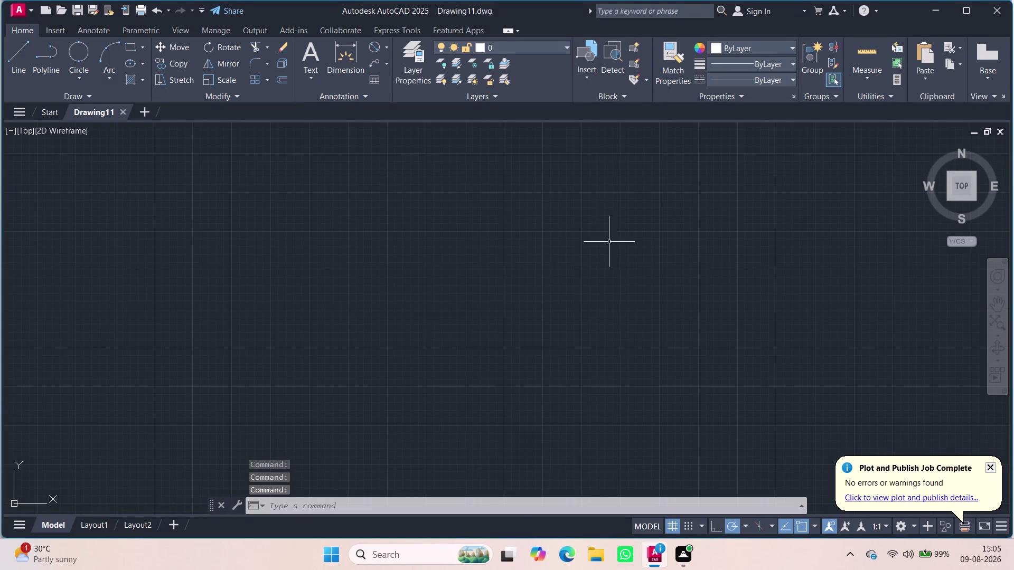
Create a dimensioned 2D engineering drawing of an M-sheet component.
Start the LINE command with L in the blank drawing.
key(l)
key(Return)
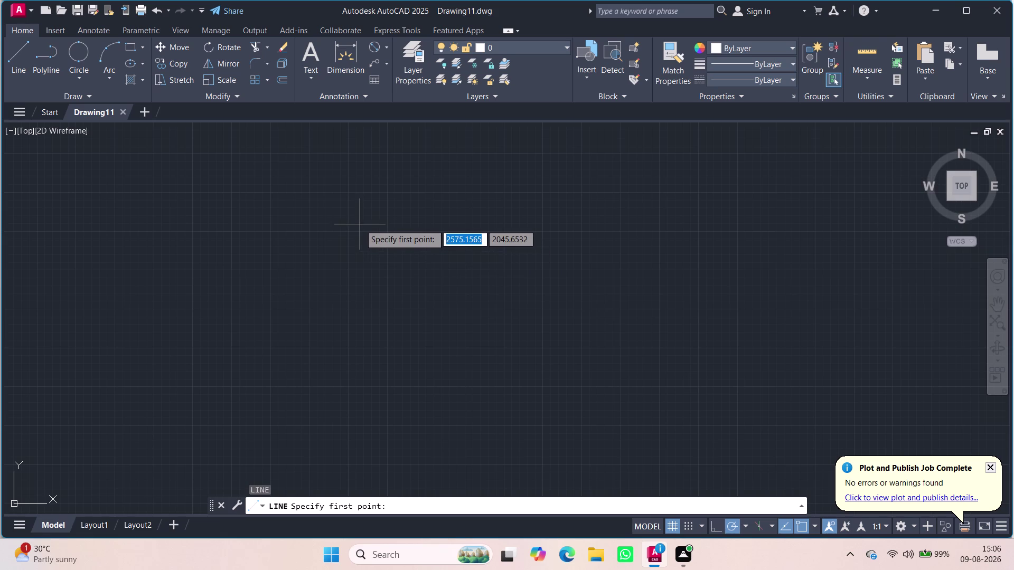
Pick the start point of the first edge and adjust the view.
scroll(up, 3)
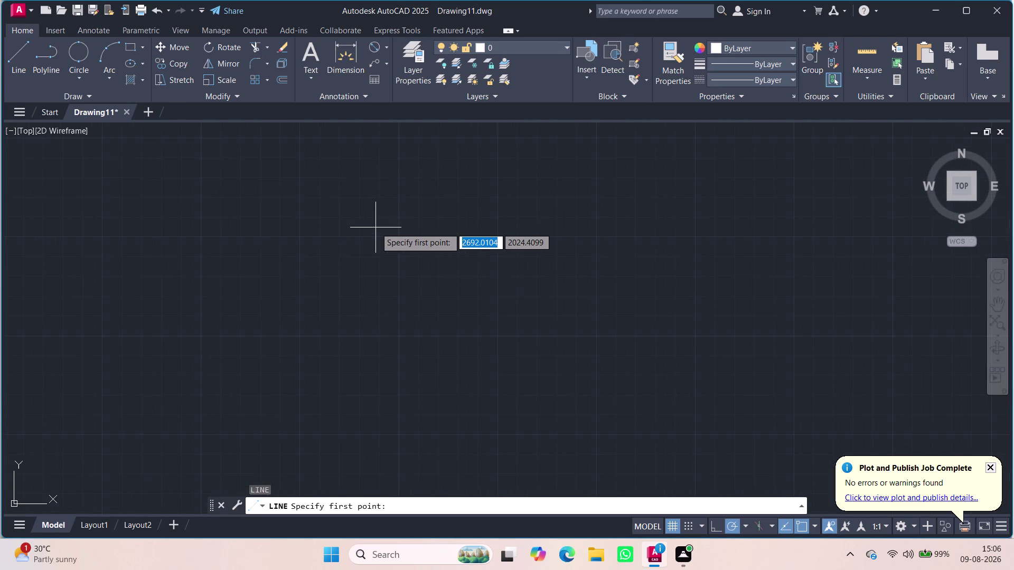
scroll(up, 3)
click(420, 214)
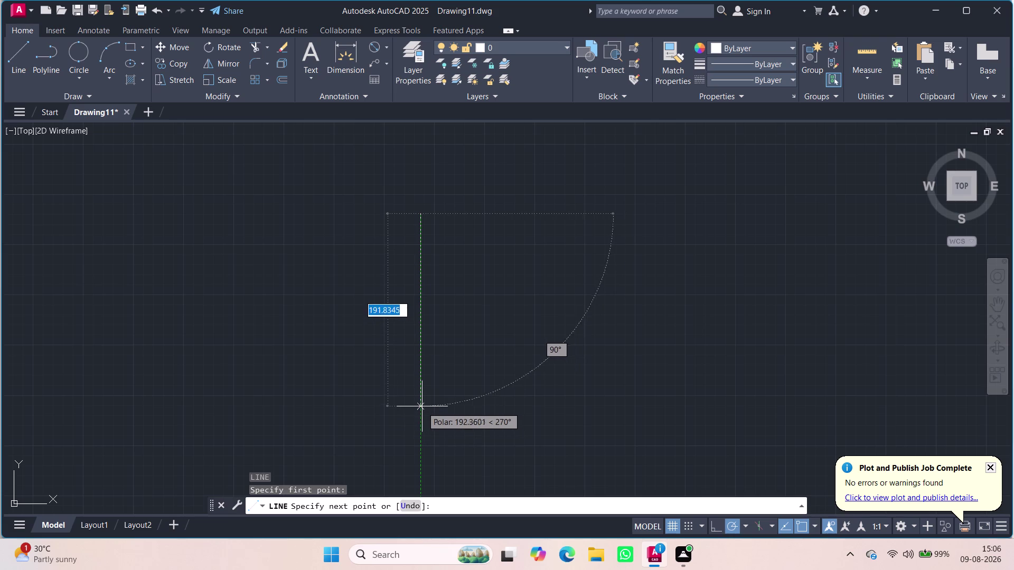
scroll(up, 3)
scroll(down, 3)
scroll(up, 3)
scroll(up, 3)
middle_drag(427, 285, 413, 401)
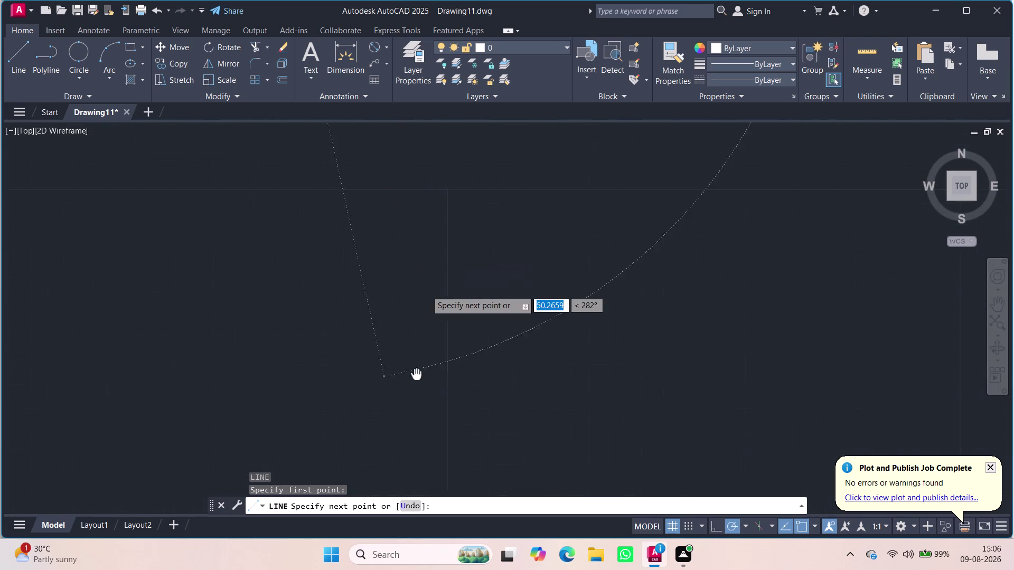
middle_drag(413, 400, 404, 508)
scroll(down, 3)
scroll(up, 3)
scroll(down, 3)
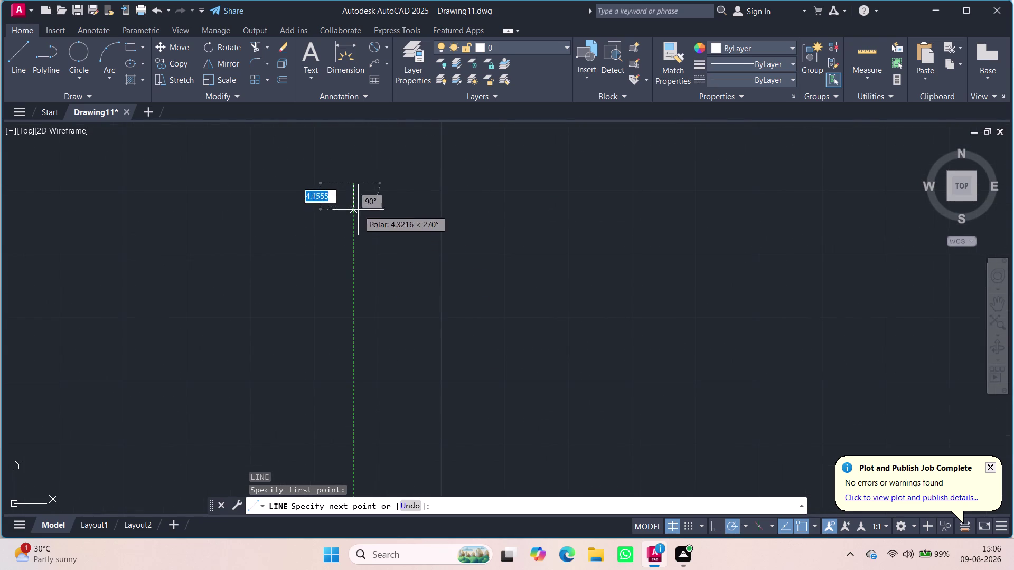
scroll(up, 3)
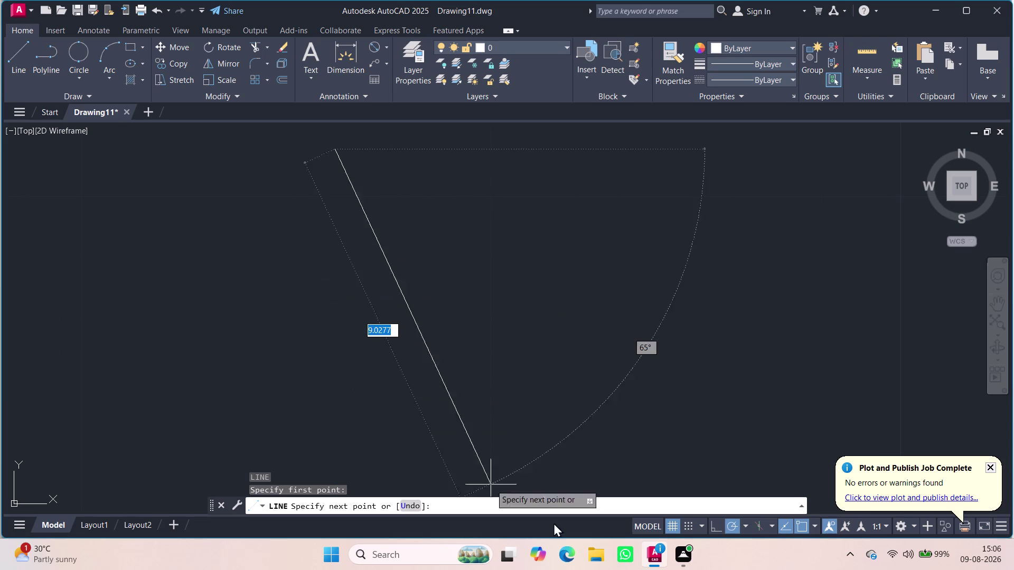
Hide the grid, turn Ortho on, and draw the 6.5-unit vertical edge.
click(675, 527)
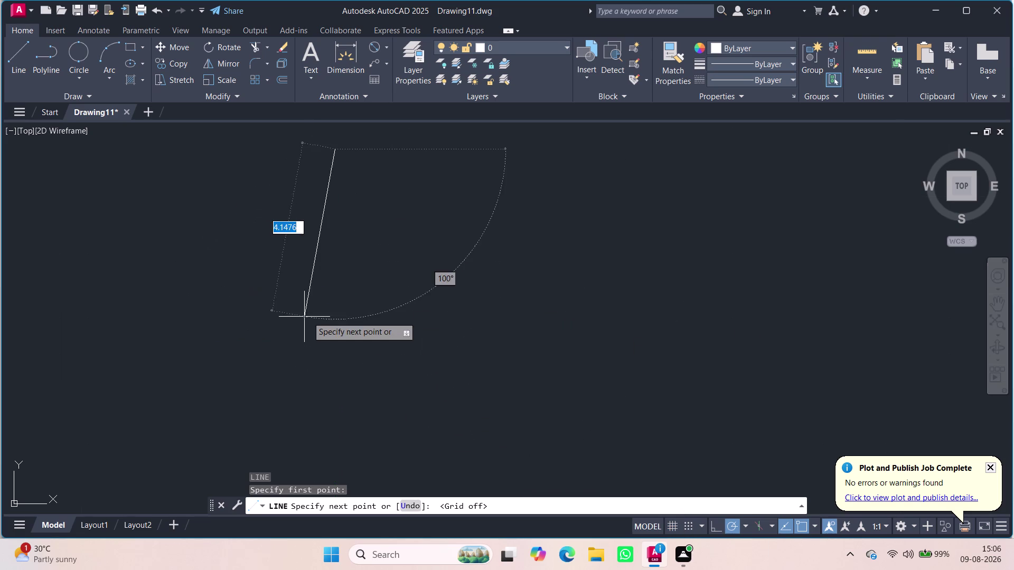
scroll(up, 3)
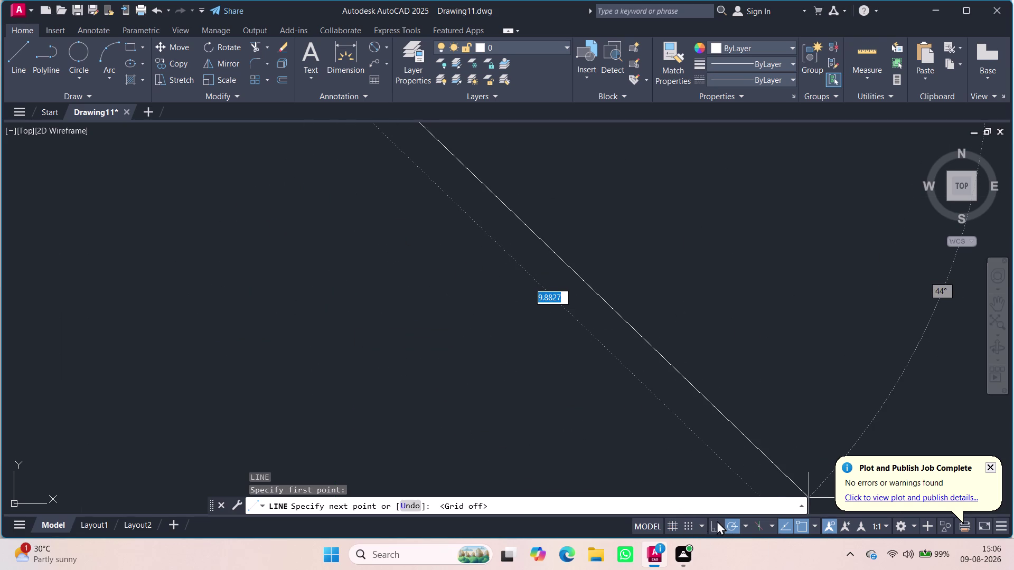
click(717, 521)
scroll(up, 3)
scroll(down, 3)
scroll(up, 3)
scroll(down, 3)
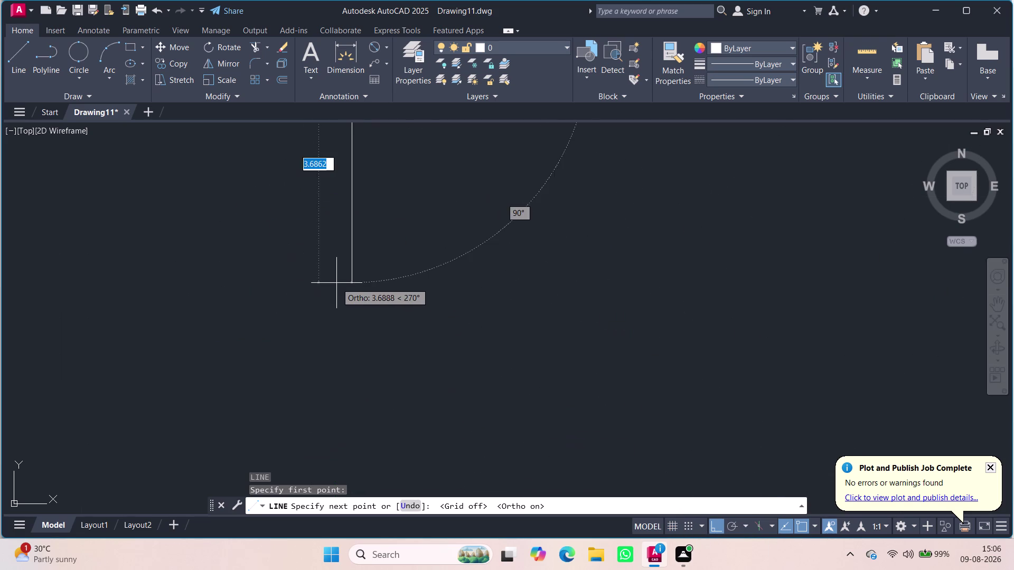
scroll(down, 3)
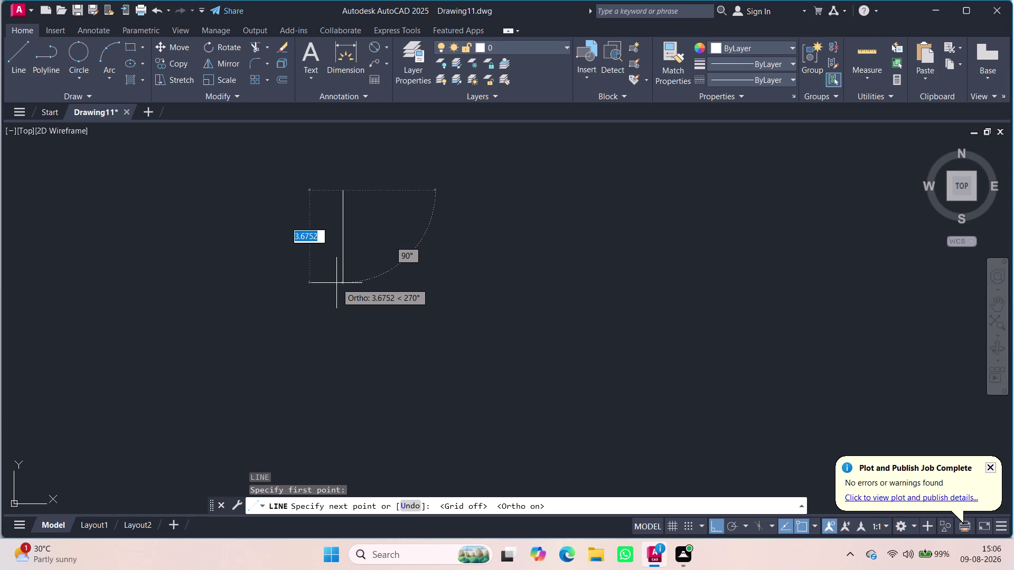
text(6.5)
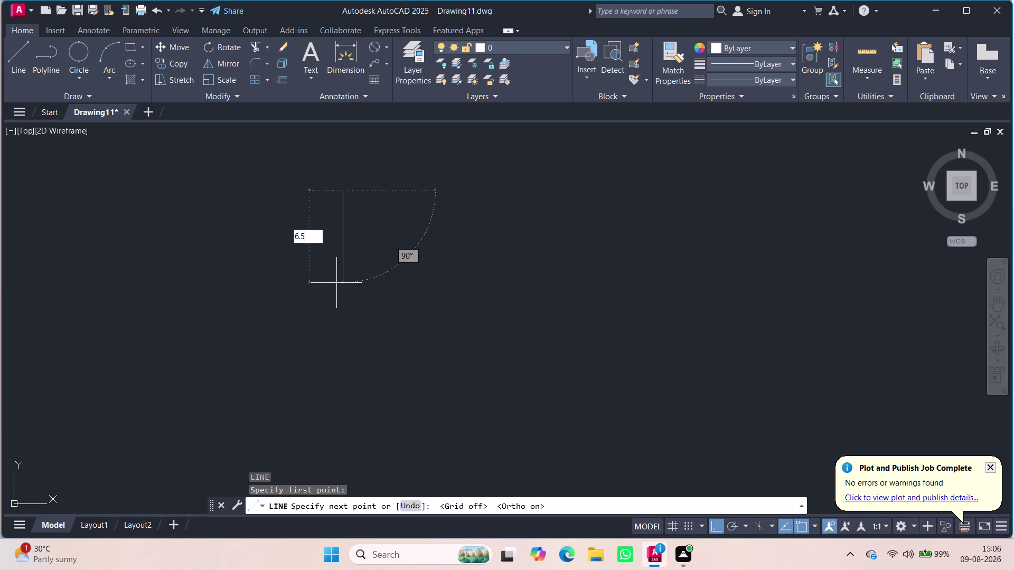
key(Return)
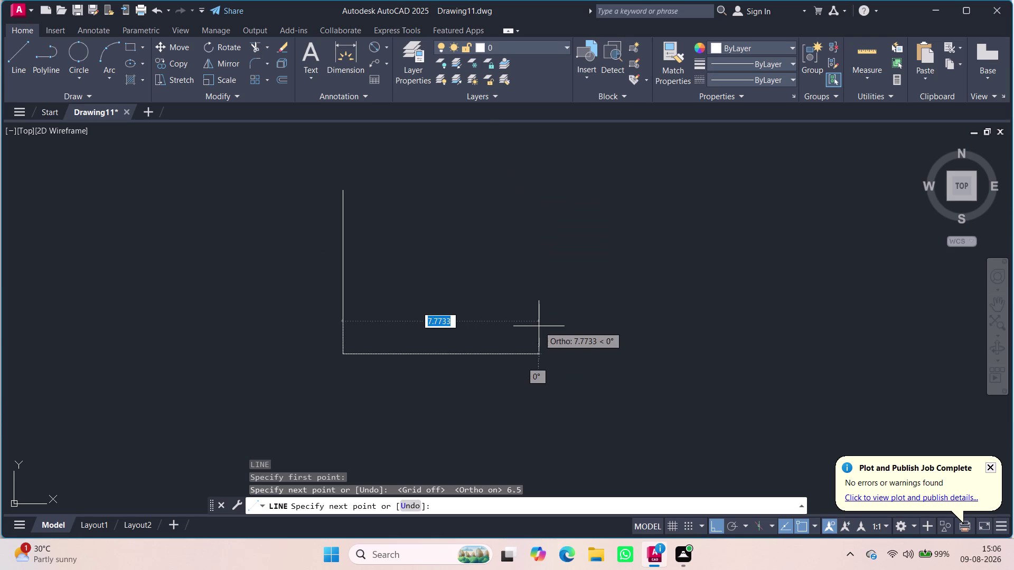
Draw a 6.5-unit top edge from the vertical line's top endpoint.
key(space)
key(space)
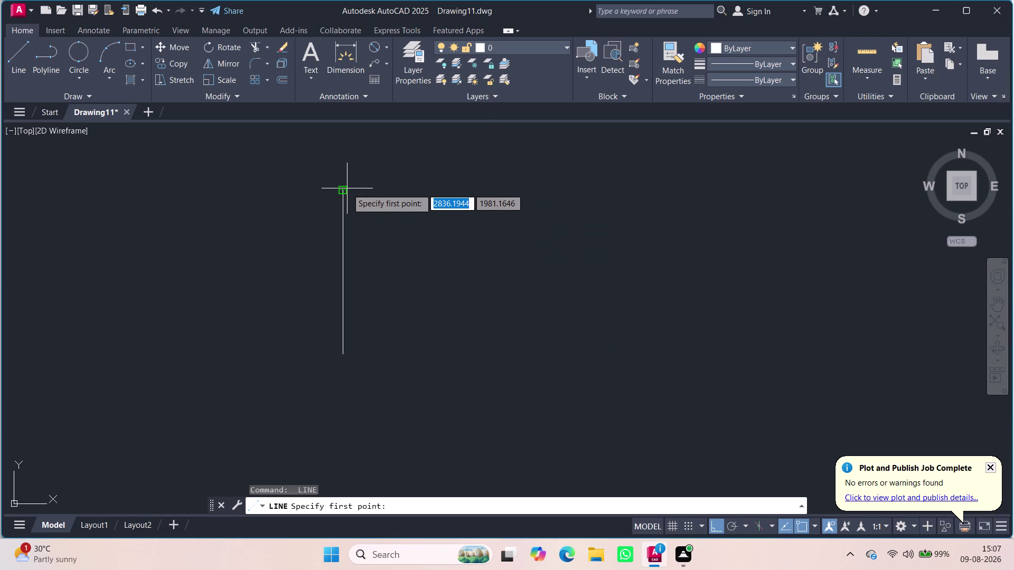
click(345, 190)
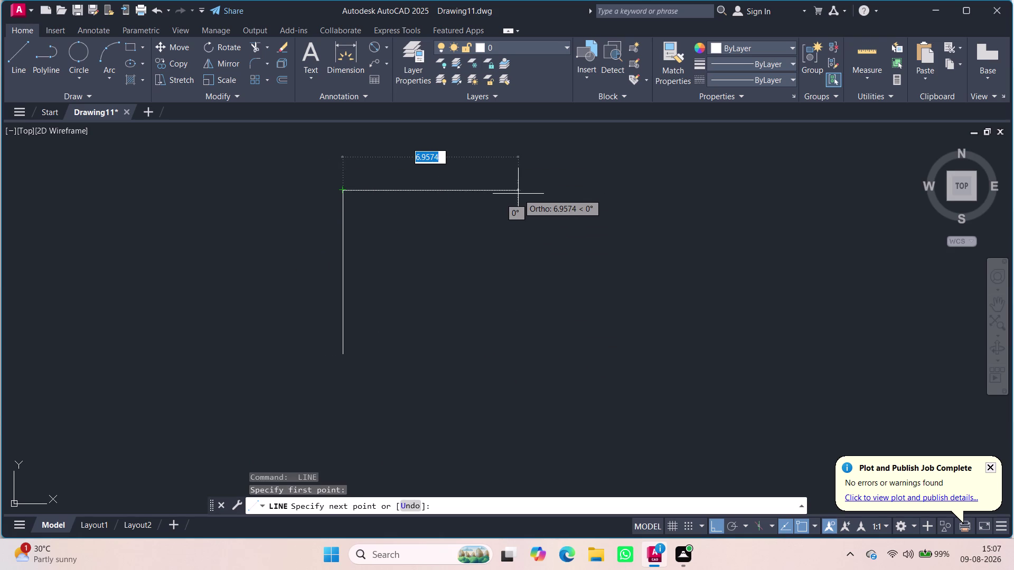
text(6)
text(.5)
key(Return)
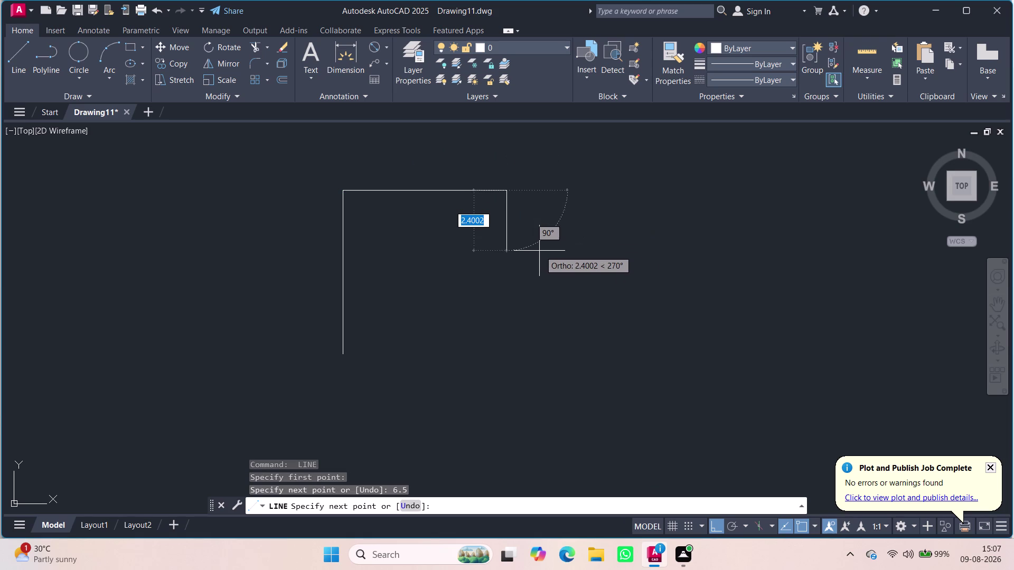
Draw the 2.5-unit bottom edge from the bottom endpoint, undoing a mistaken 25 entry.
key(space)
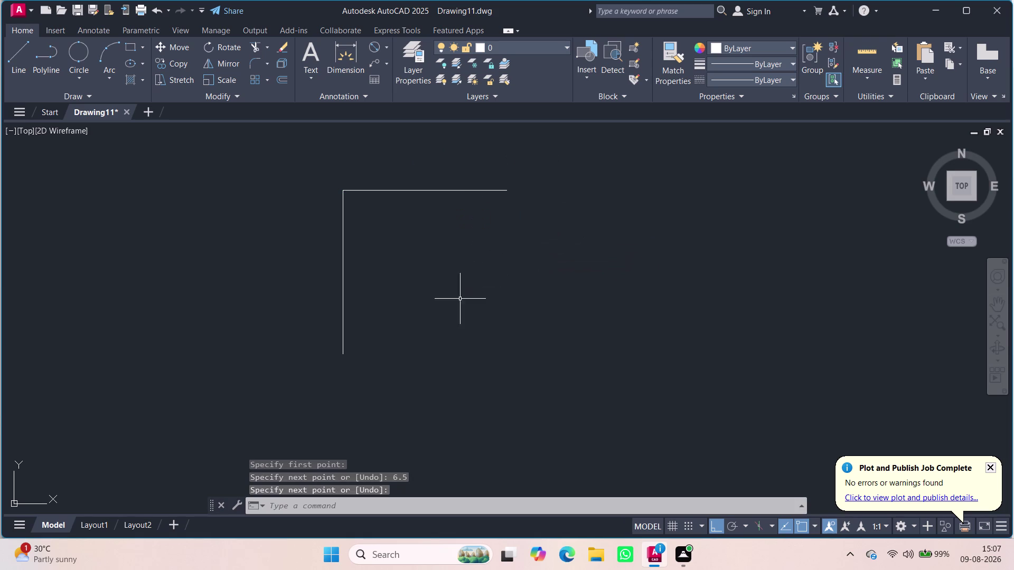
key(space)
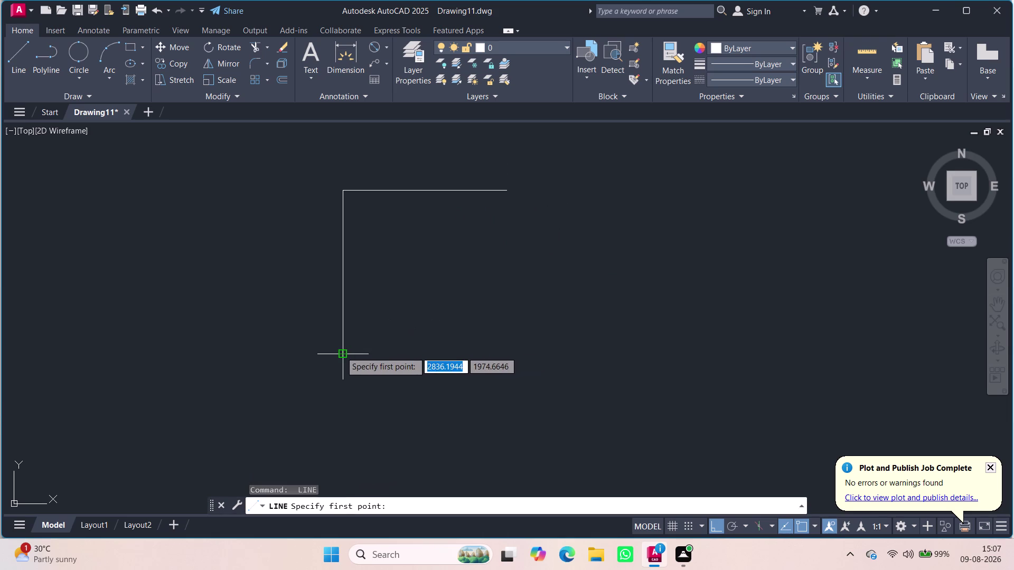
click(341, 352)
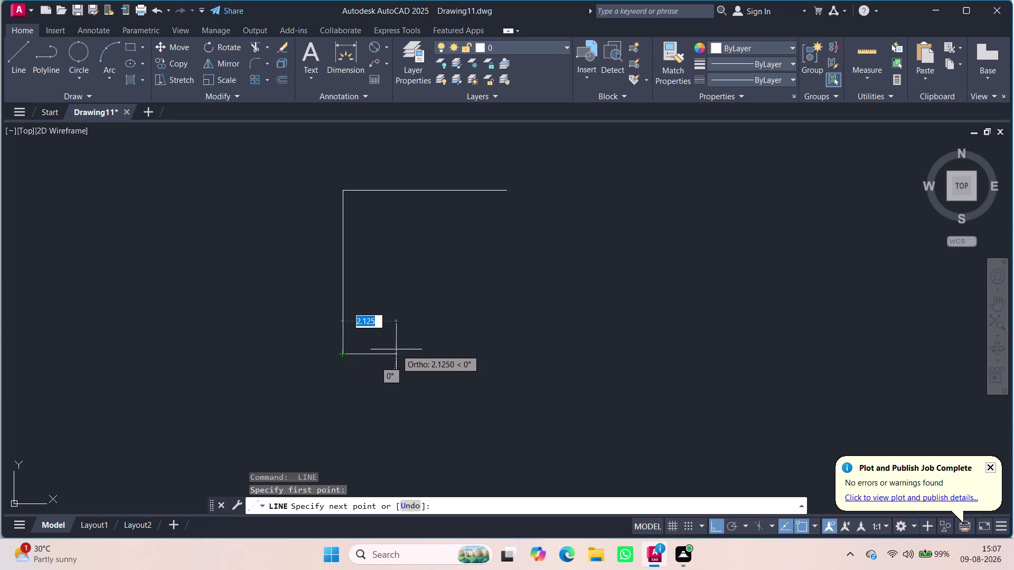
text(25)
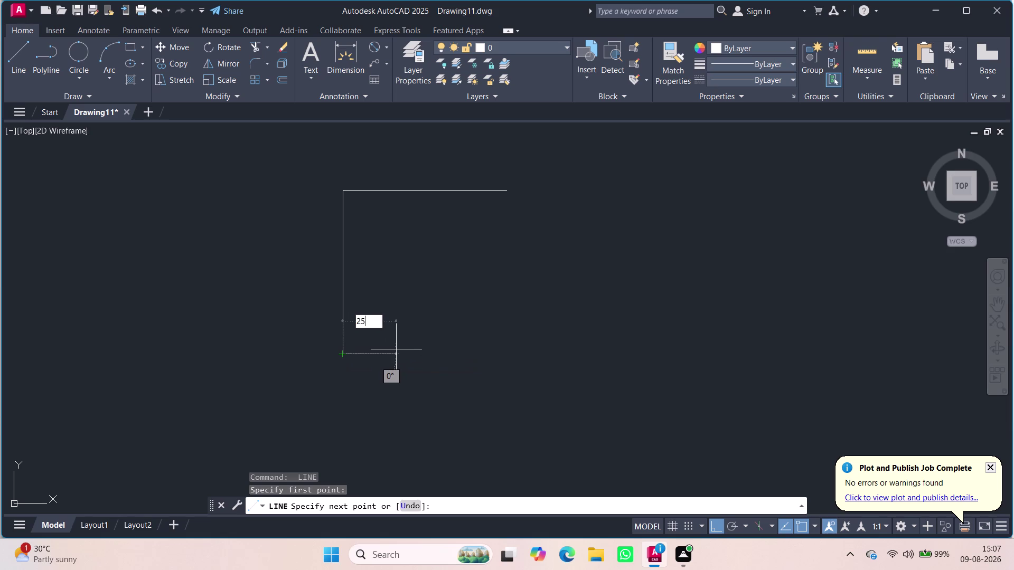
key(Return)
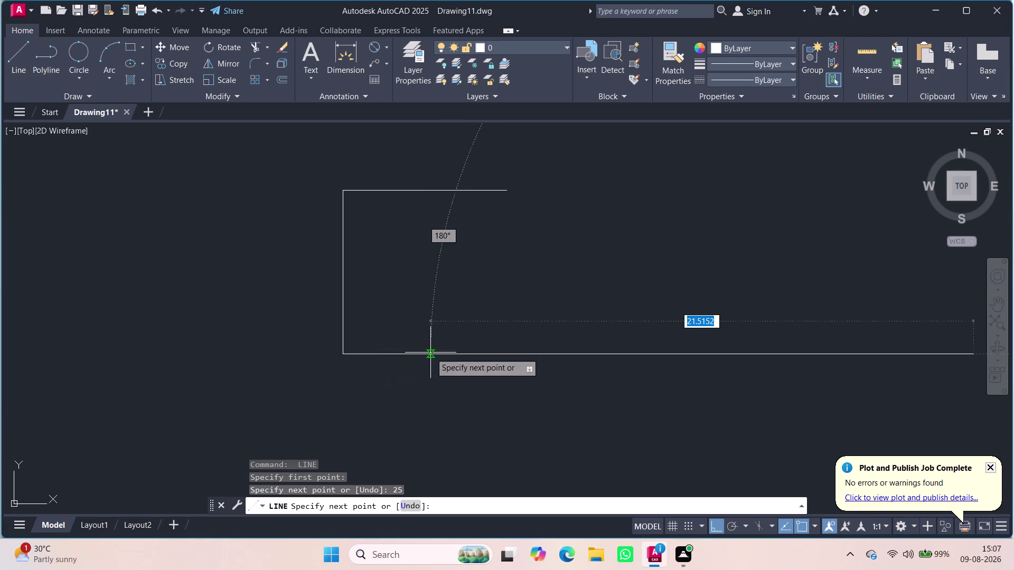
key(ctrl+z)
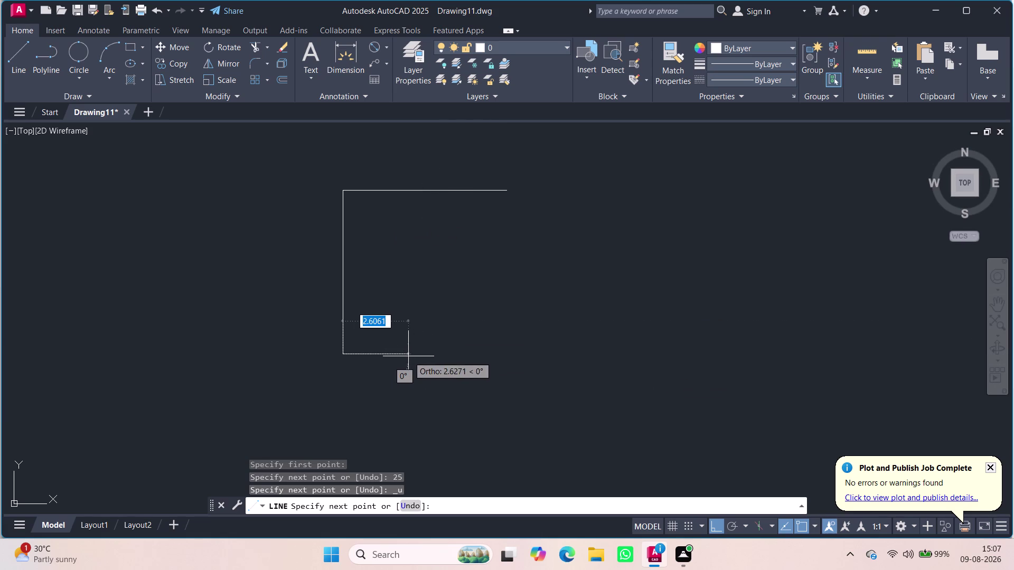
text(2.5)
key(Return)
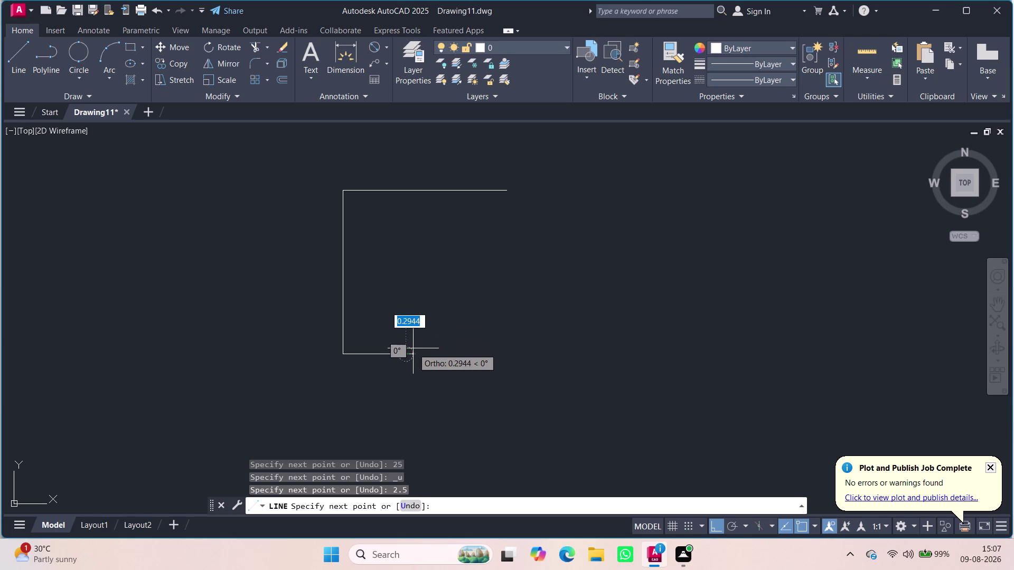
key(Escape)
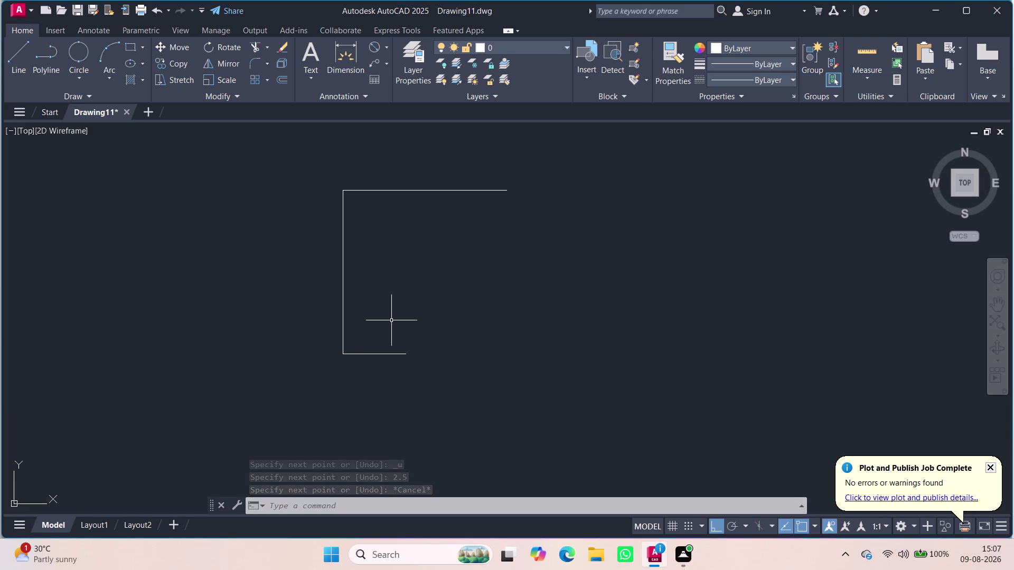
Start CIRCLE and locate its centre by tracking 3 units from the bottom edge's end.
key(c)
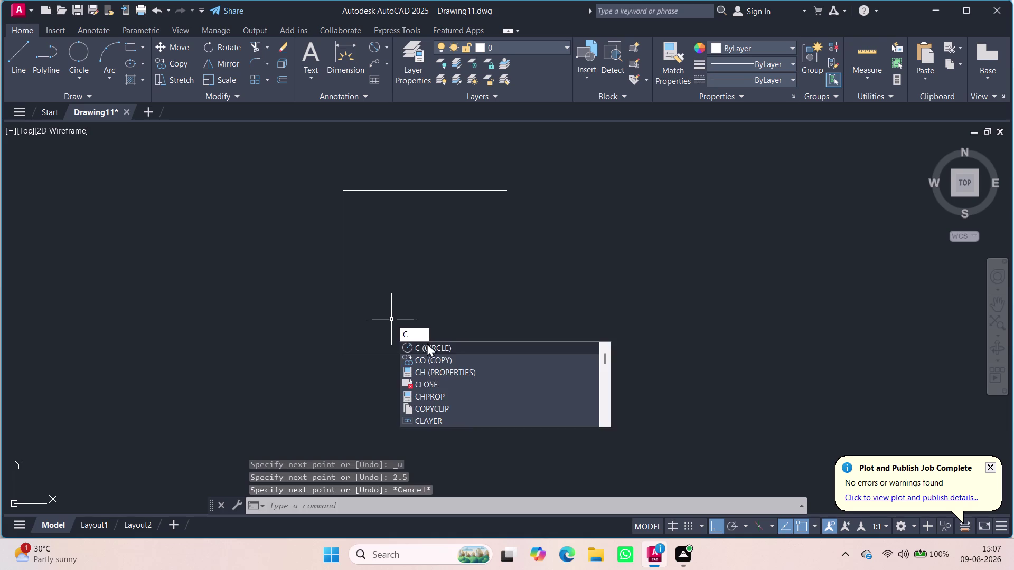
click(428, 345)
key(d)
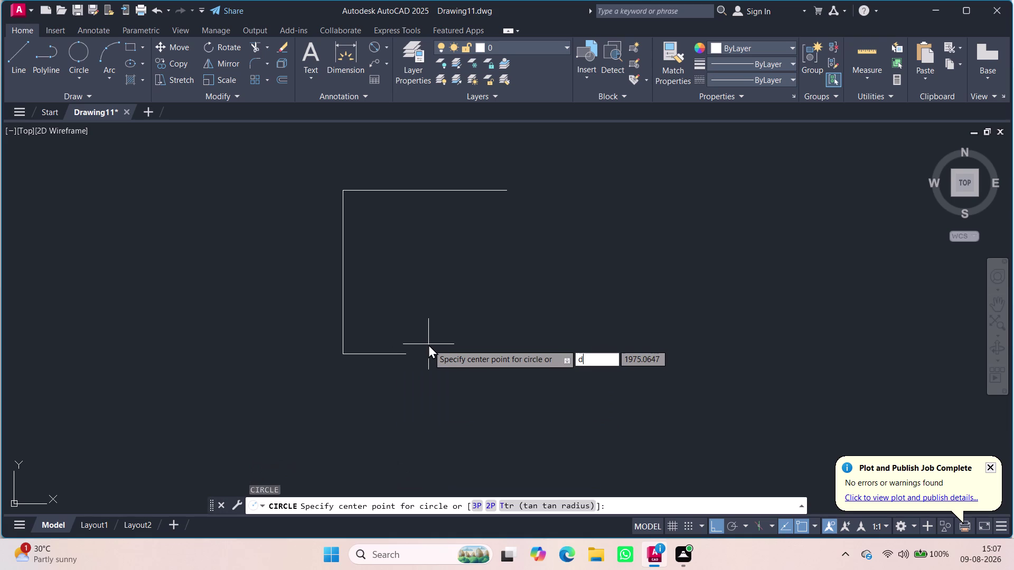
key(BackSpace)
text(t)
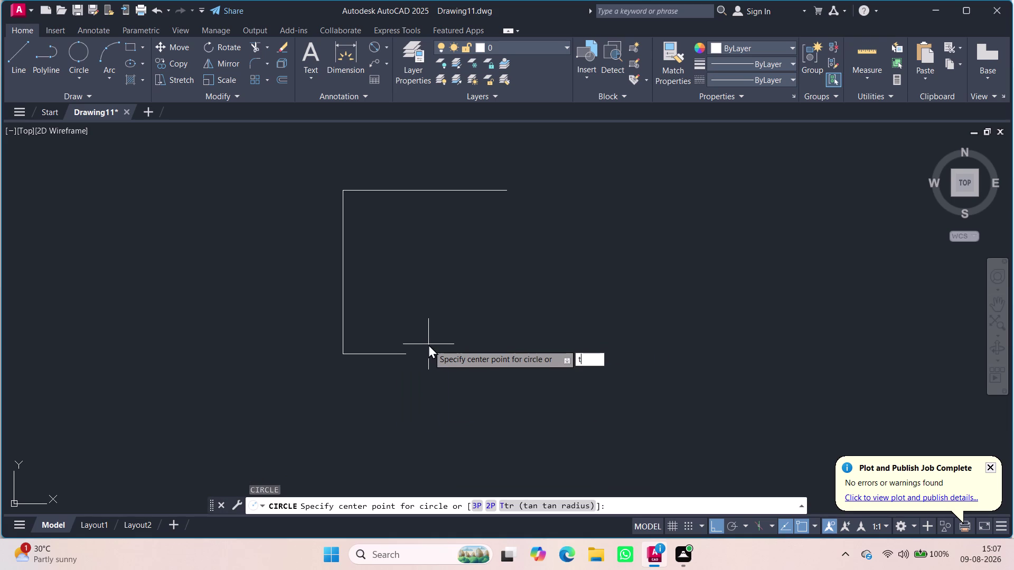
text(k)
key(Return)
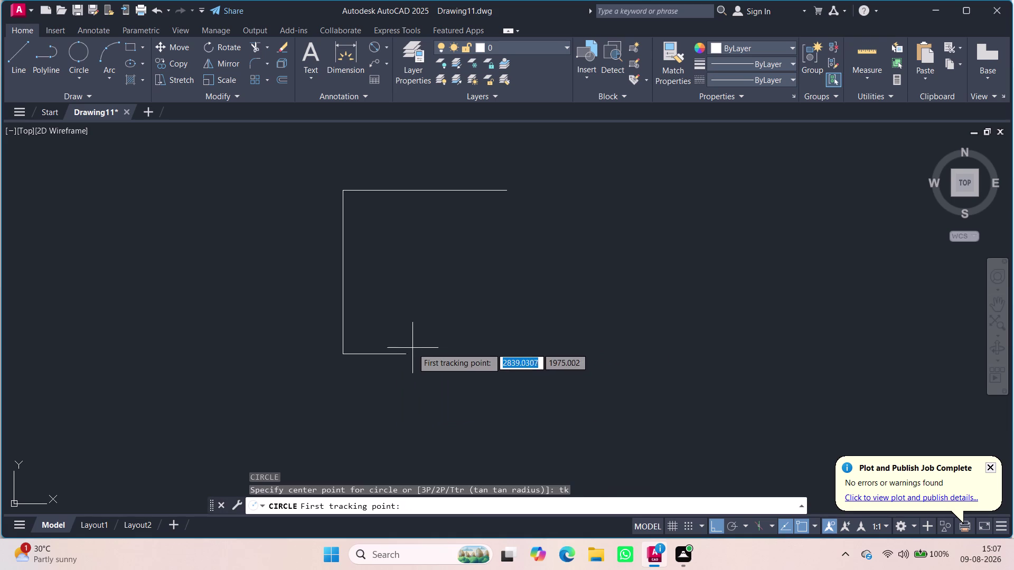
click(407, 354)
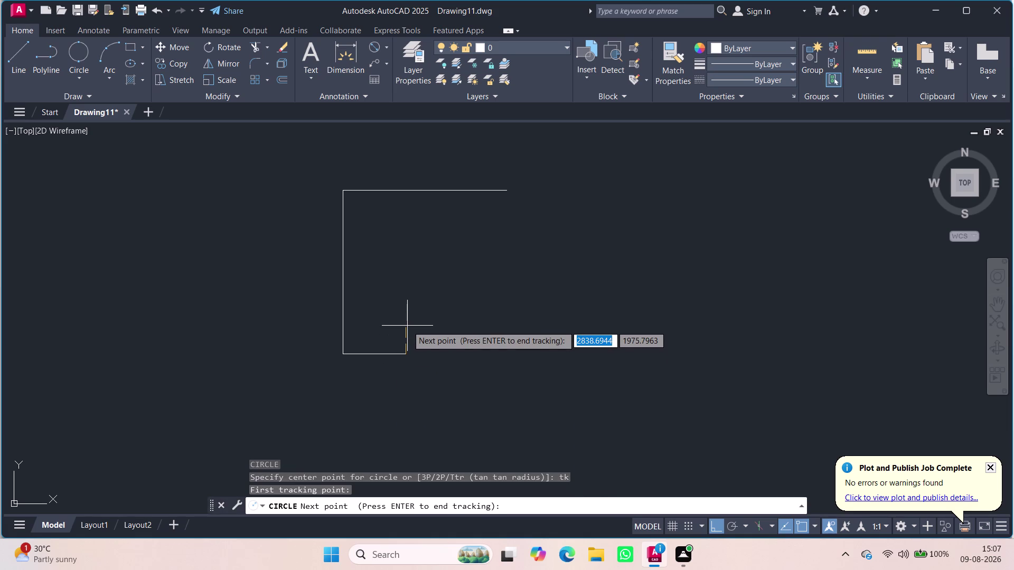
key(3)
key(Return)
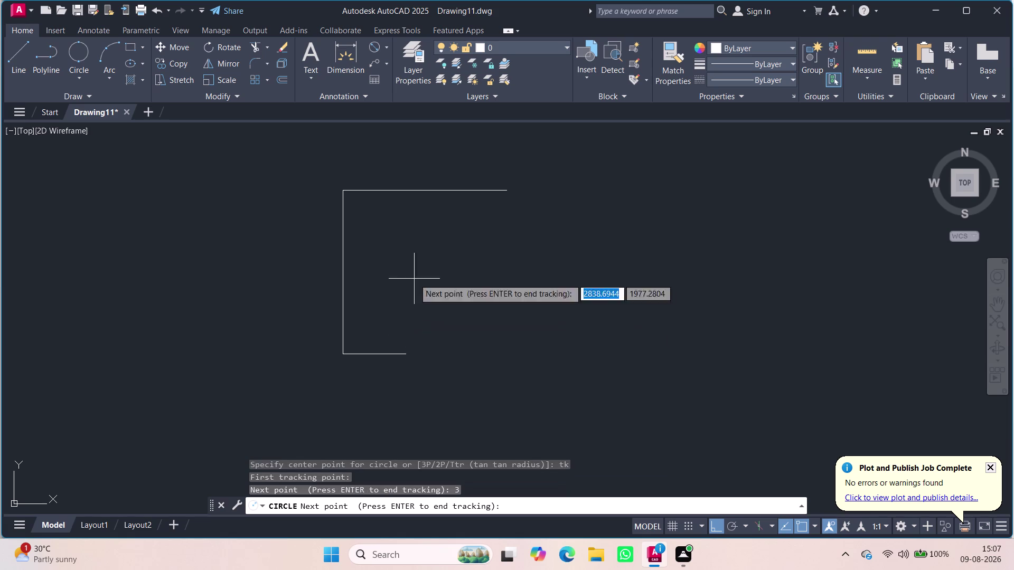
click(406, 283)
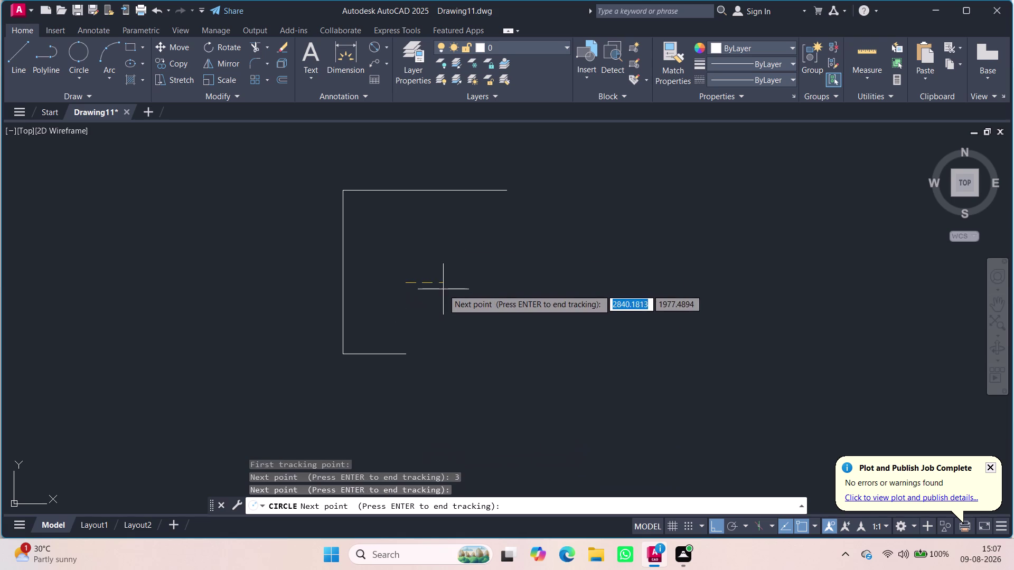
key(Return)
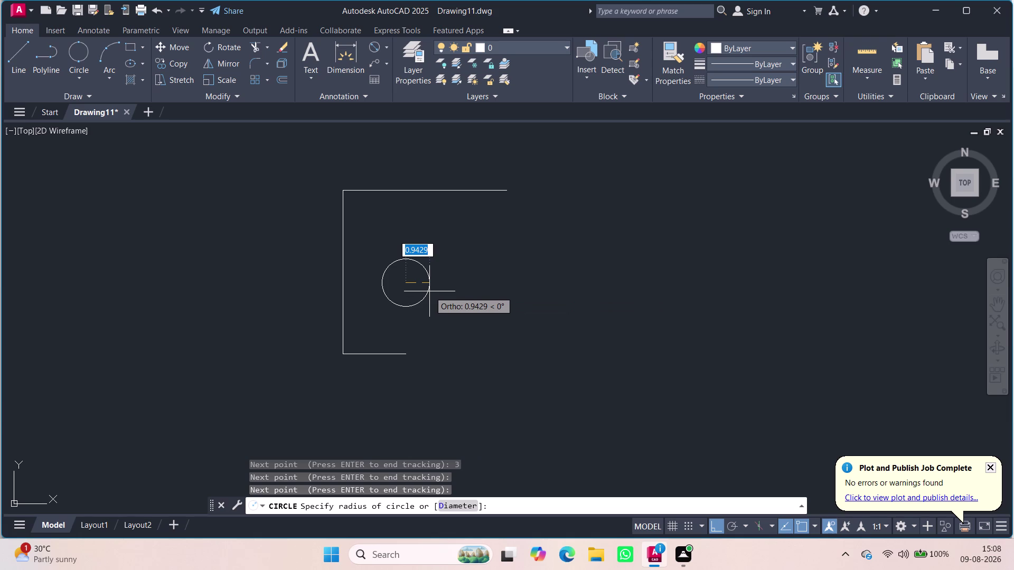
Give the hole circle a diameter of 2.5.
key(d)
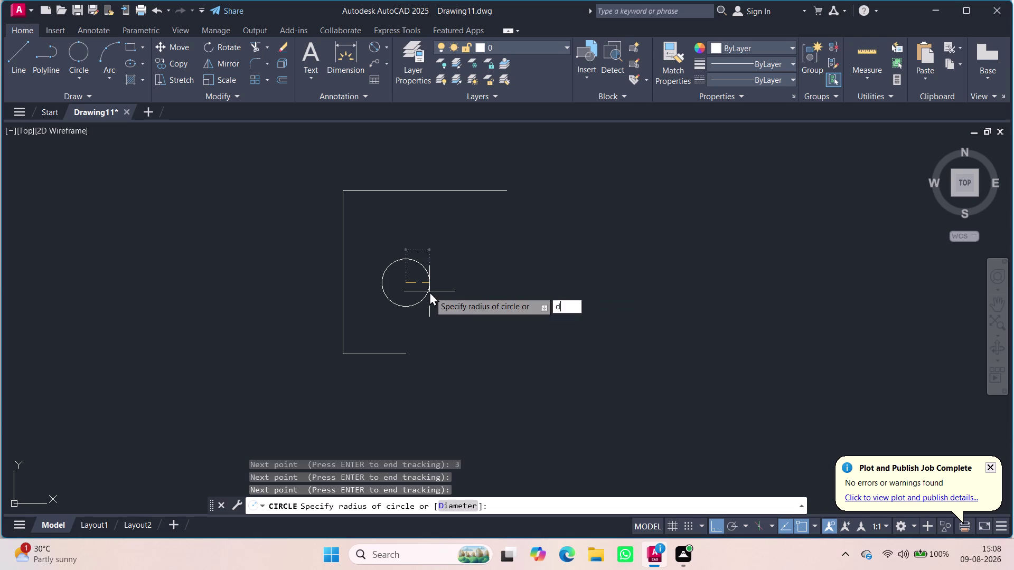
key(Return)
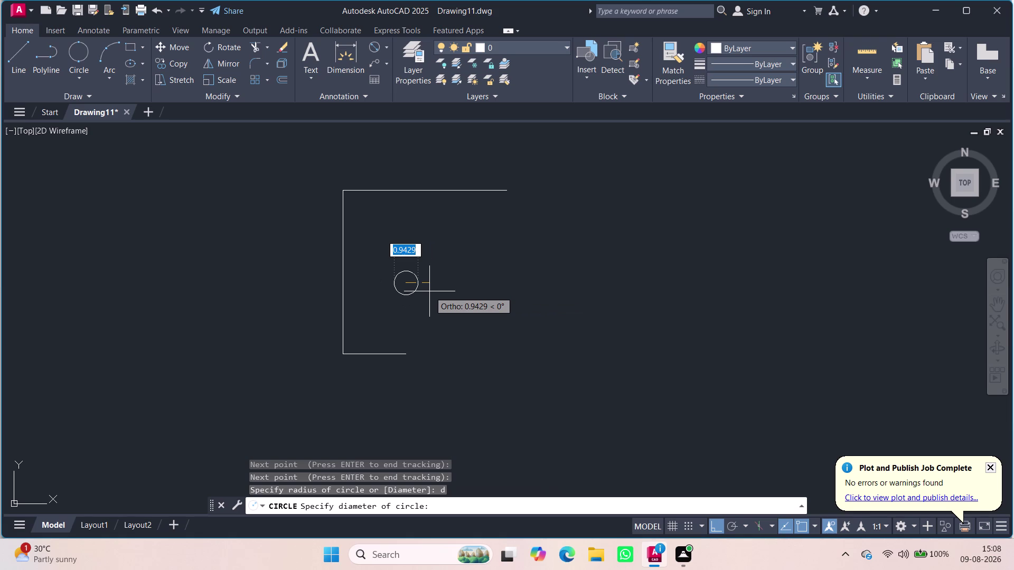
text(2.5)
key(Return)
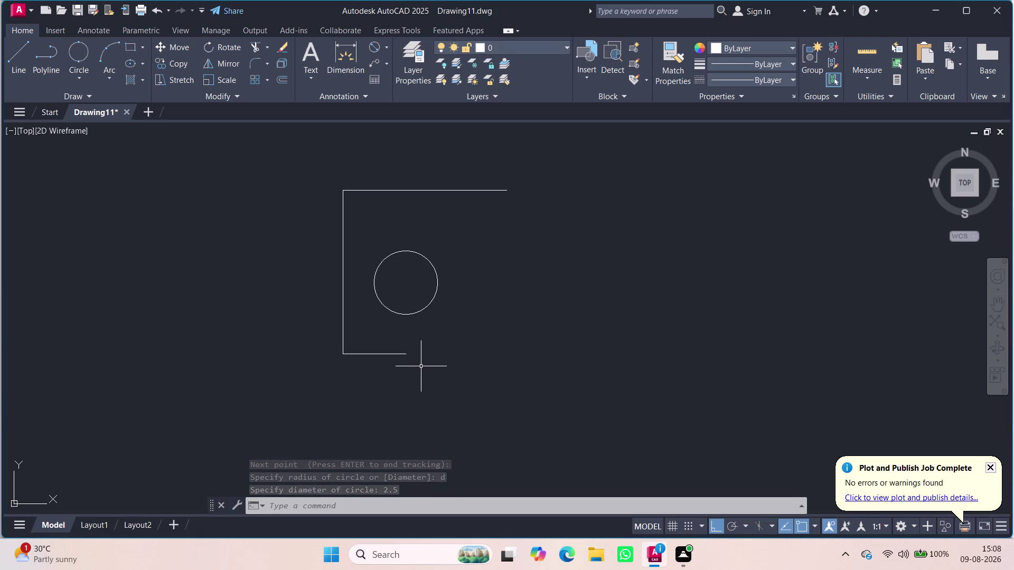
Extend the bottom edge 6.5 units right, with a 2.5-unit segment upward.
key(l)
key(Return)
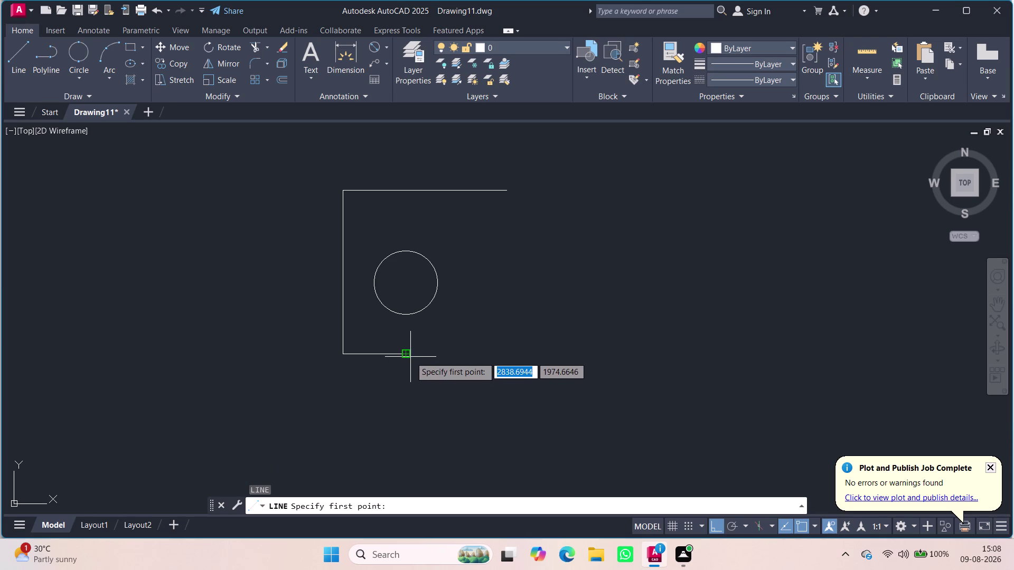
click(408, 355)
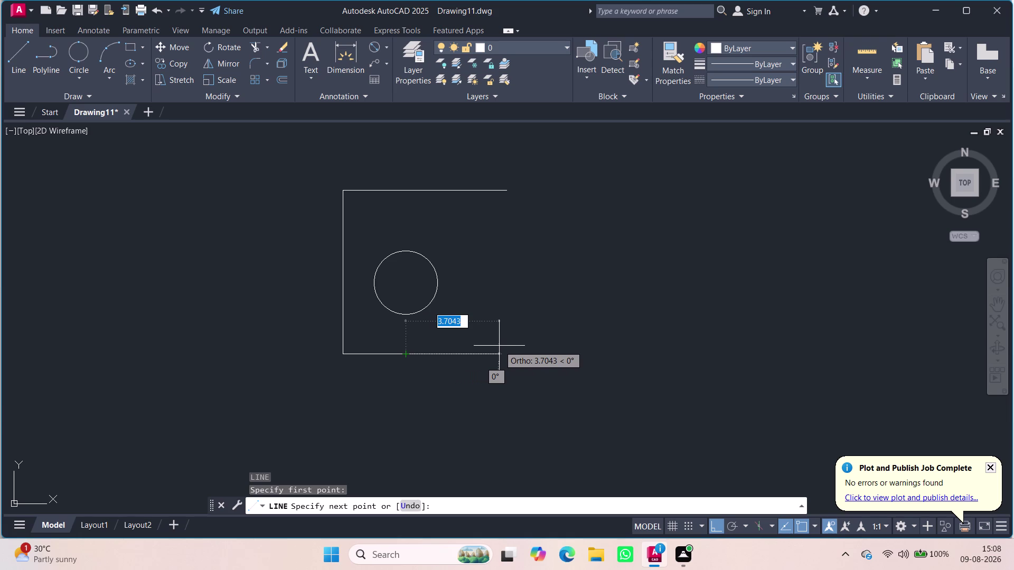
text(6.5)
key(Return)
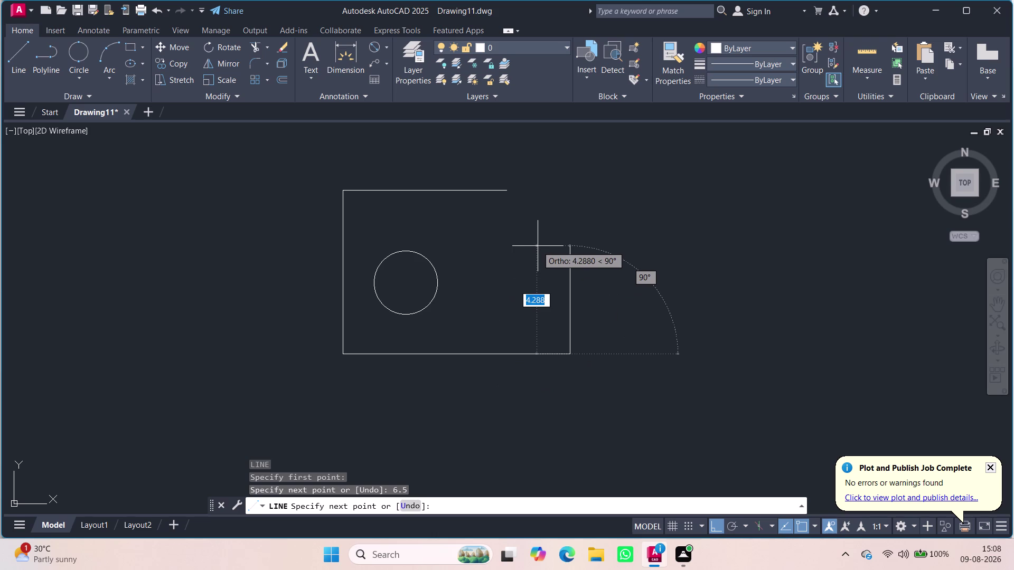
text(2.5)
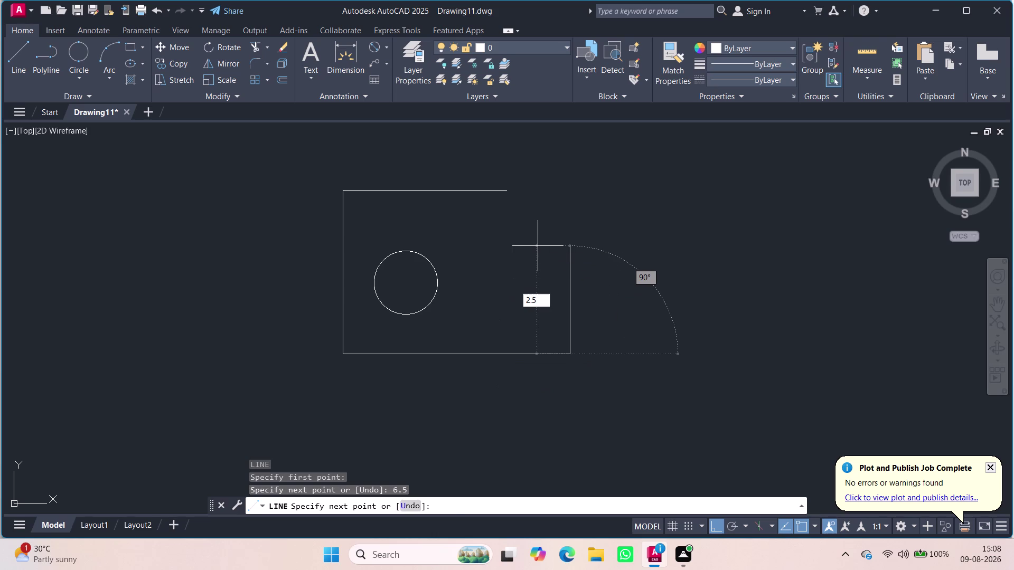
key(Return)
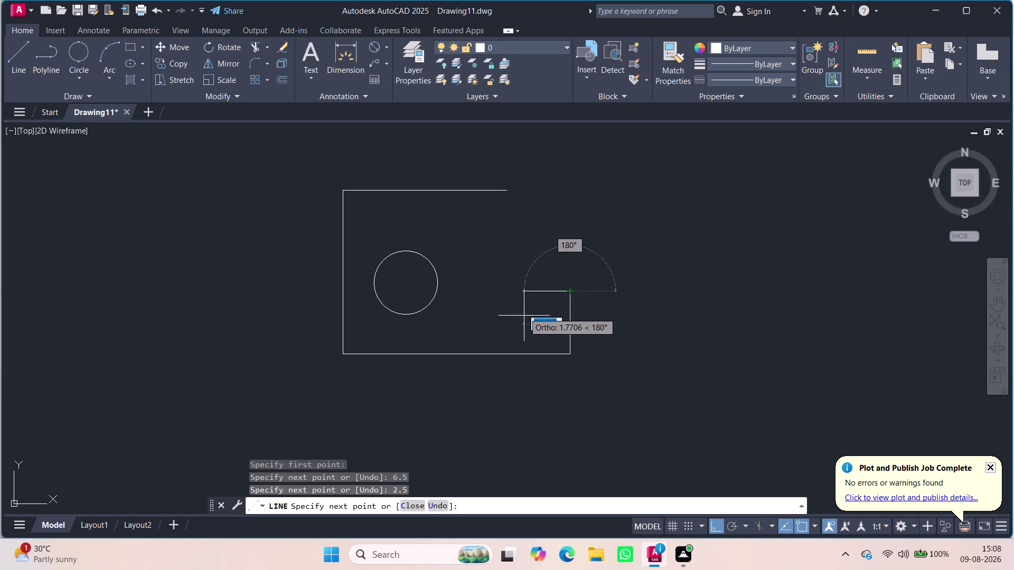
key(Escape)
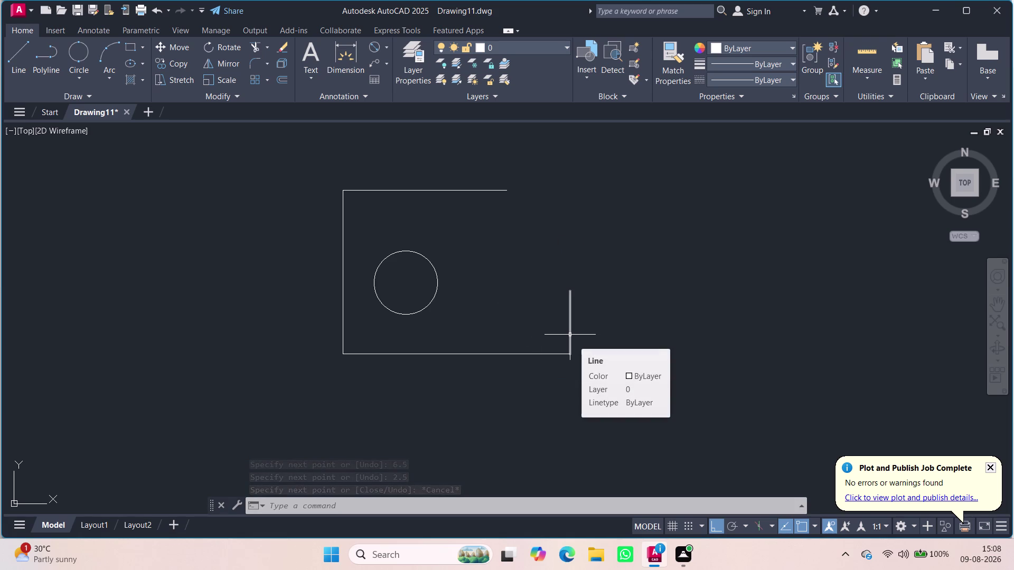
Erase the unwanted vertical line.
key(Escape)
click(570, 335)
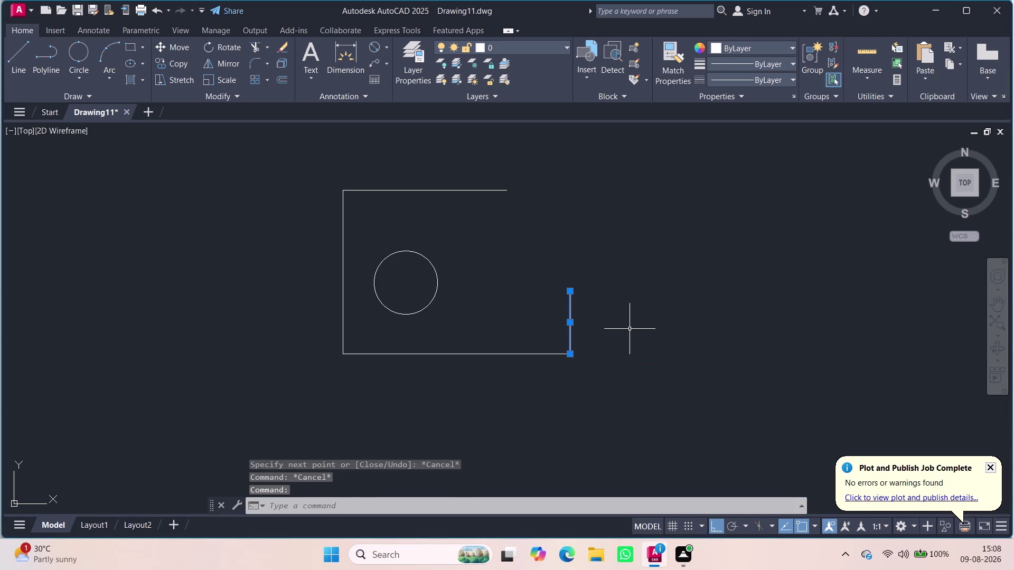
key(Delete)
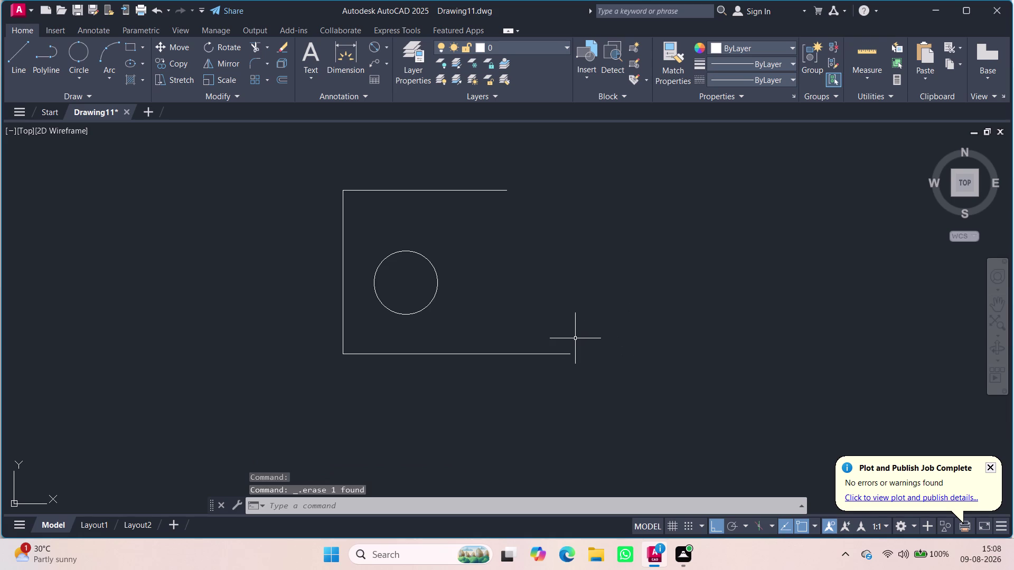
Start a line 2.5 units left of the bottom-right endpoint using TK tracking.
key(l)
key(Return)
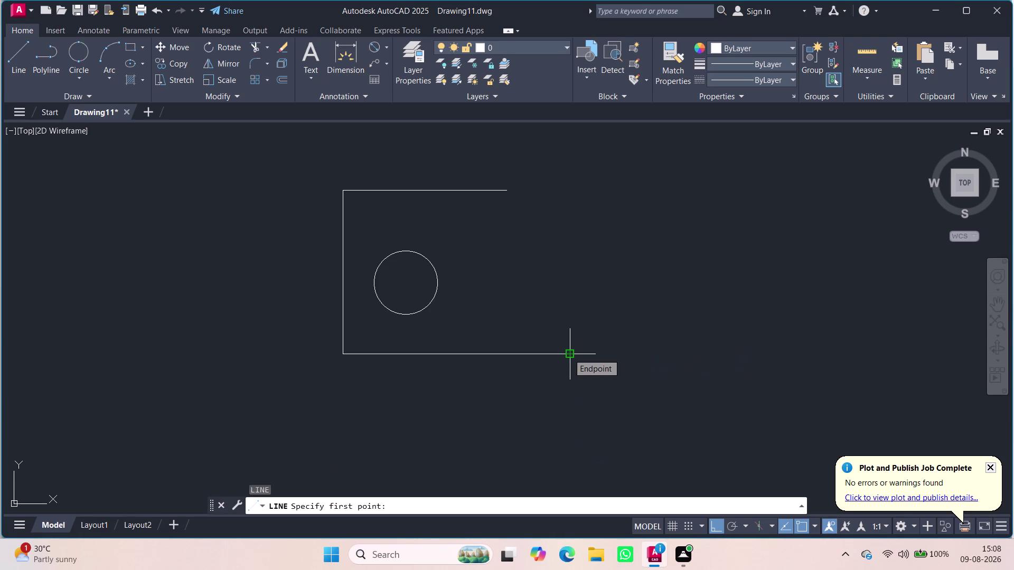
text(tk)
key(Return)
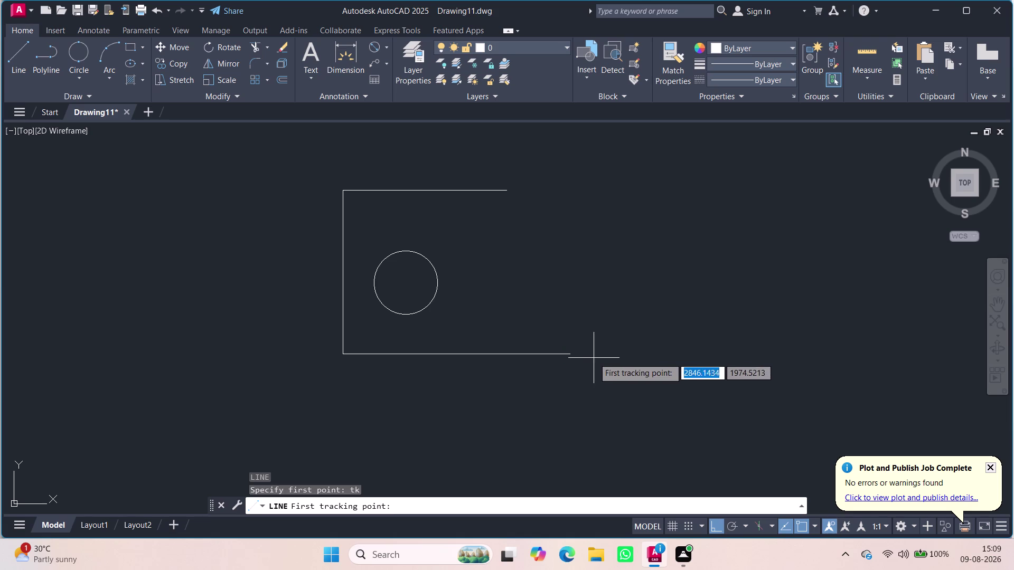
click(570, 356)
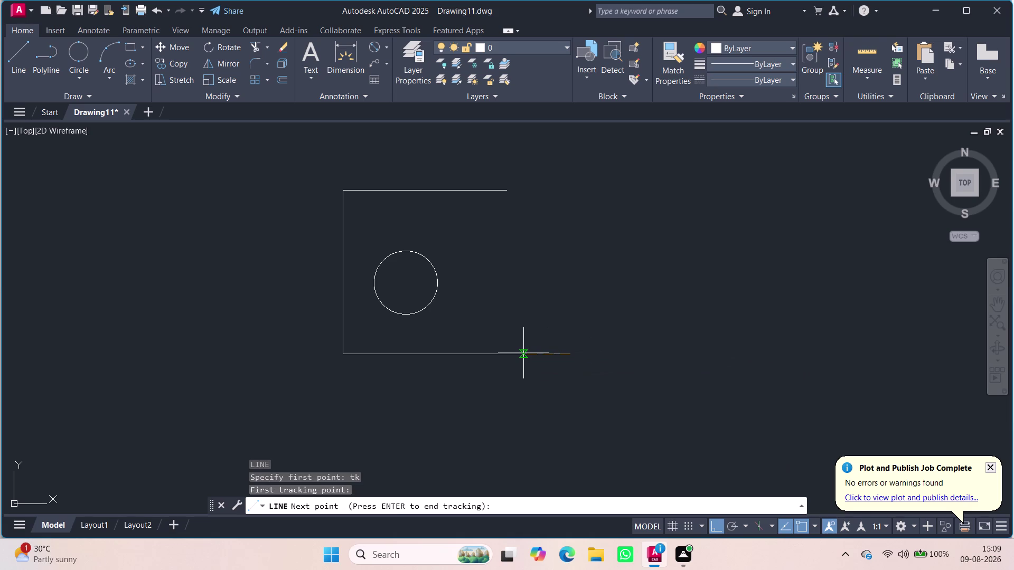
text(2.5)
key(Return)
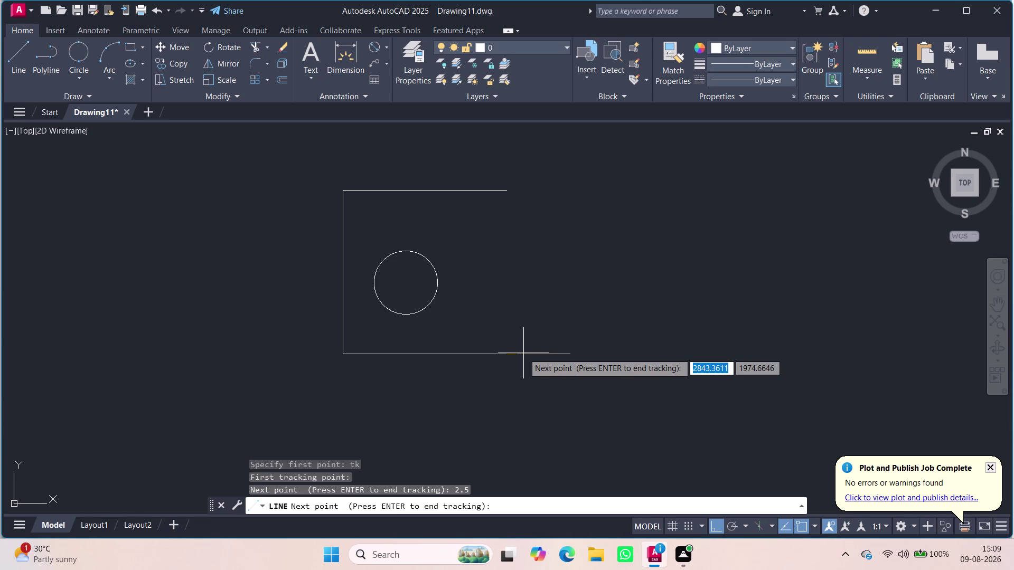
key(Return)
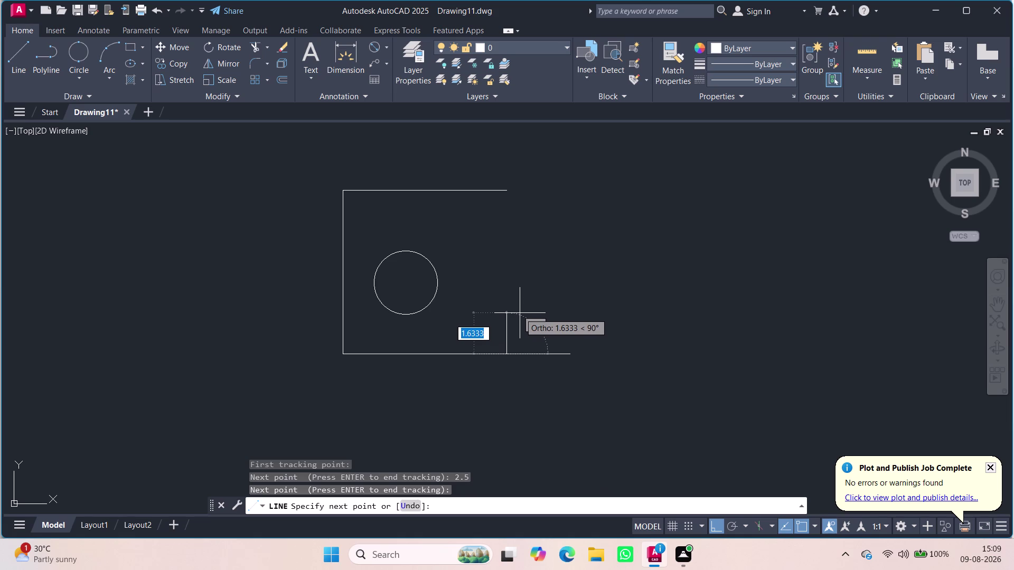
Draw the 2.5-unit riser upward and the 2.5-unit ledge to the right.
text(2.5)
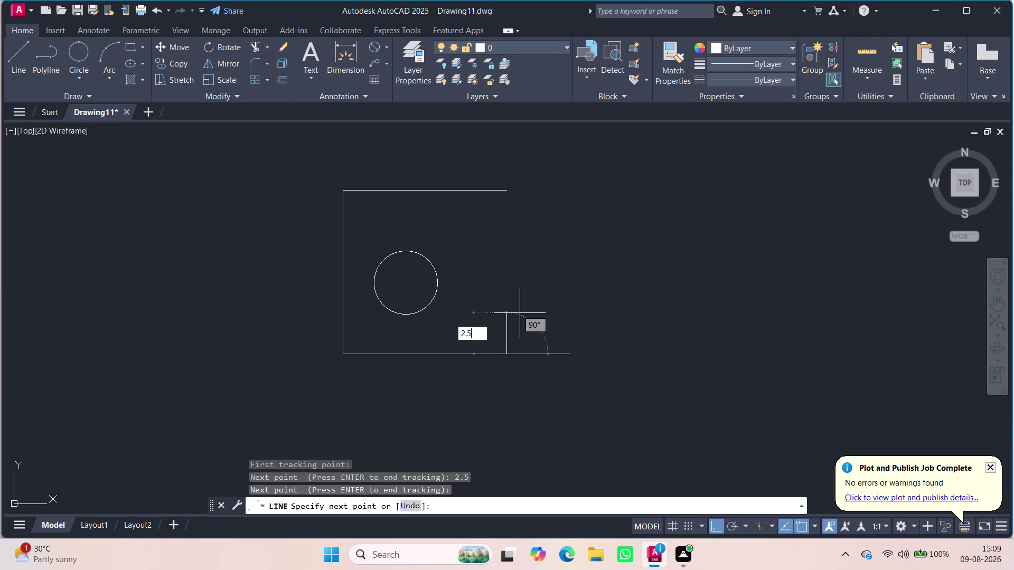
key(Return)
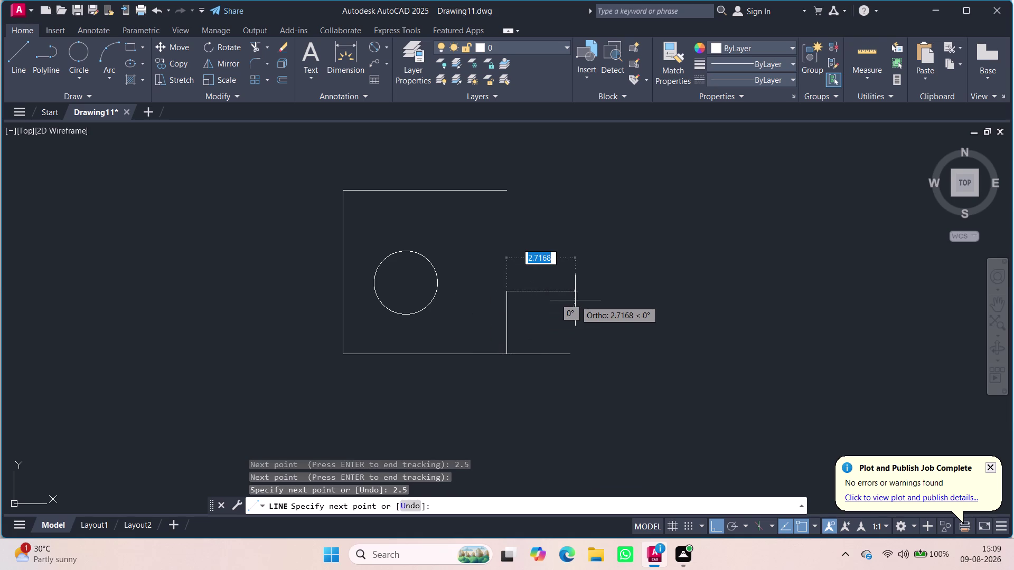
text(2.5)
key(Return)
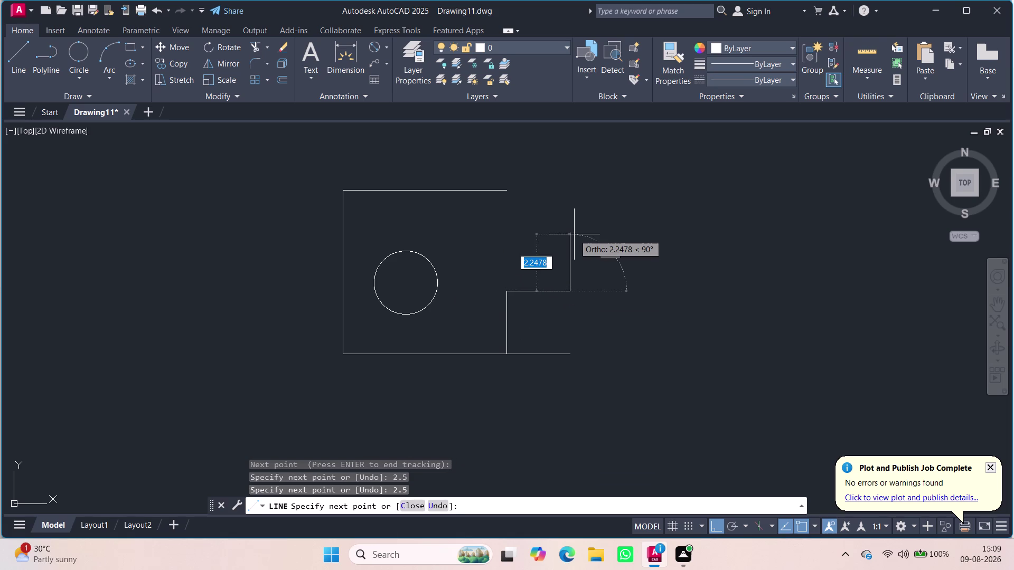
key(Escape)
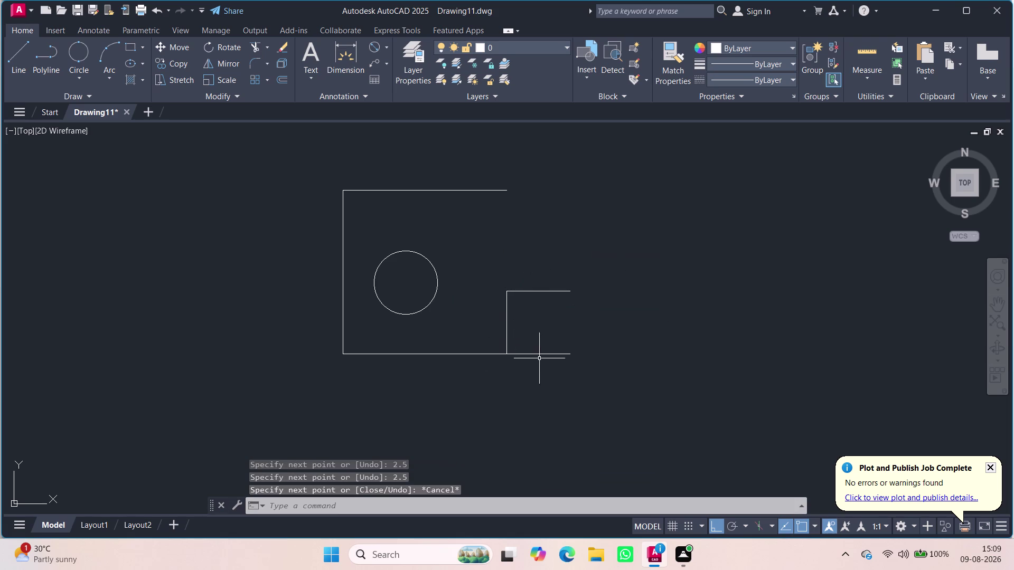
text(tr)
key(Return)
Trim away the bottom edge beyond the riser.
key(Return)
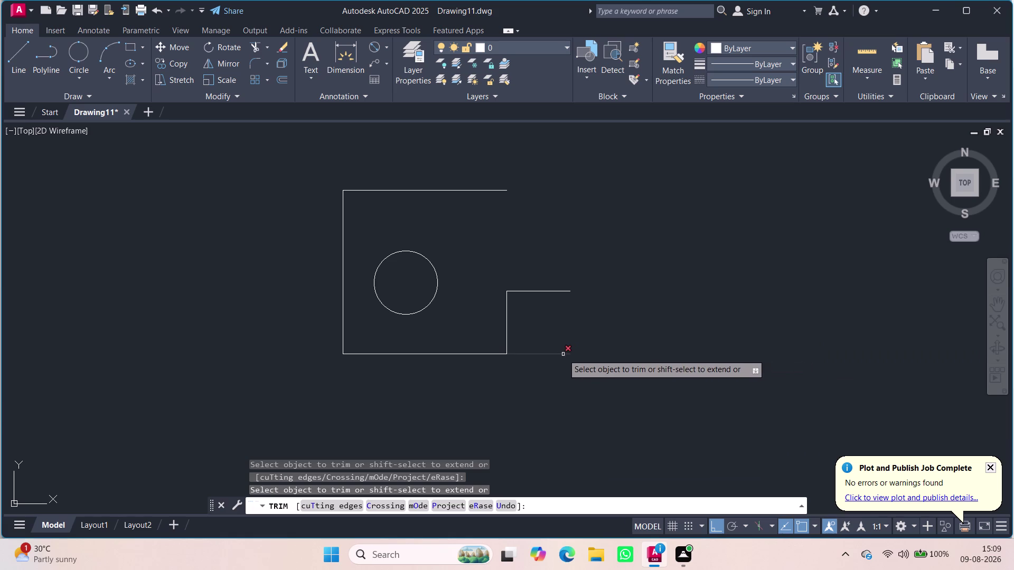
click(562, 355)
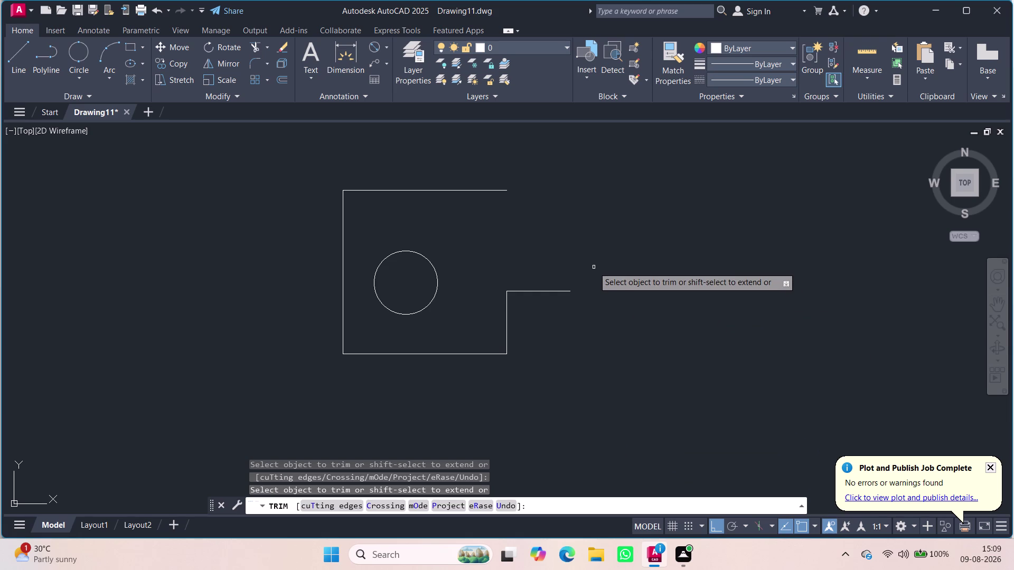
key(Escape)
Draw the 3-unit right side from the ledge end and the chamfer to the top edge.
key(l)
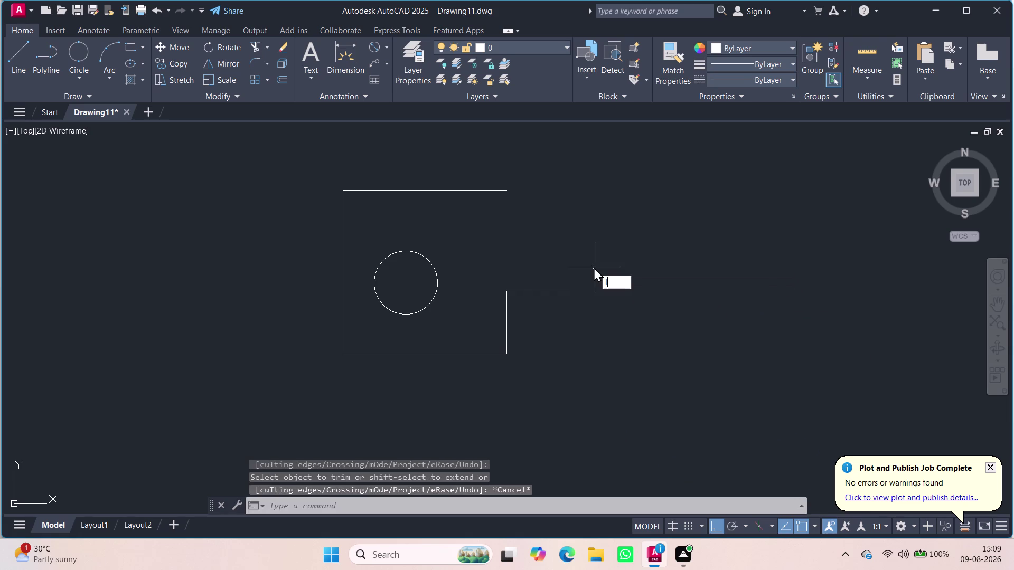
key(Return)
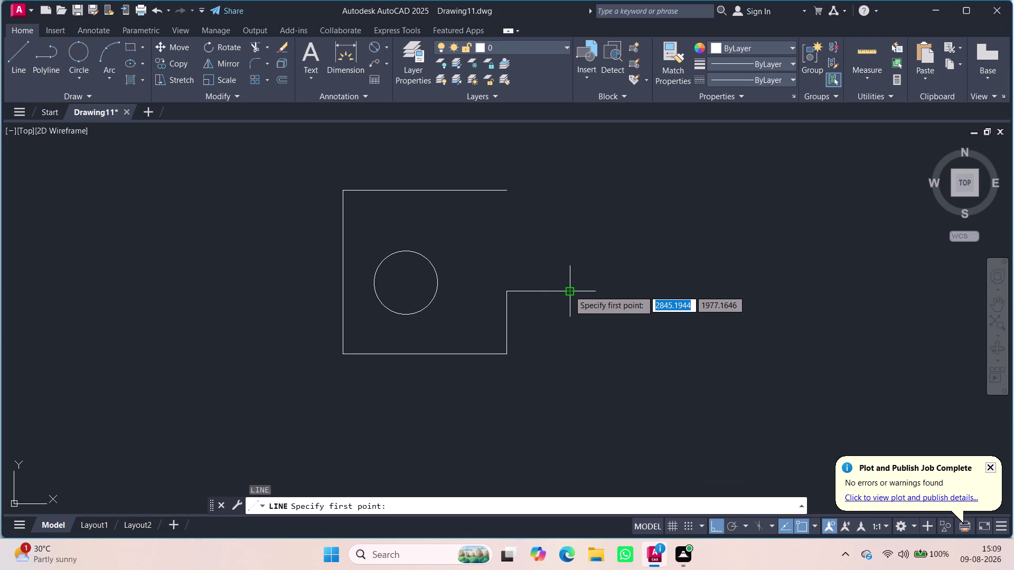
click(569, 291)
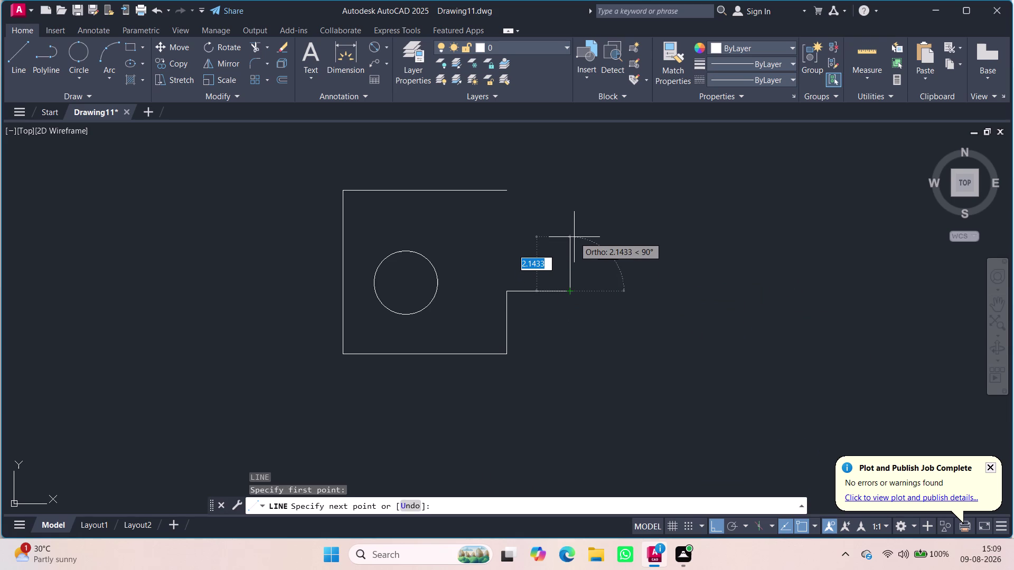
key(3)
key(Return)
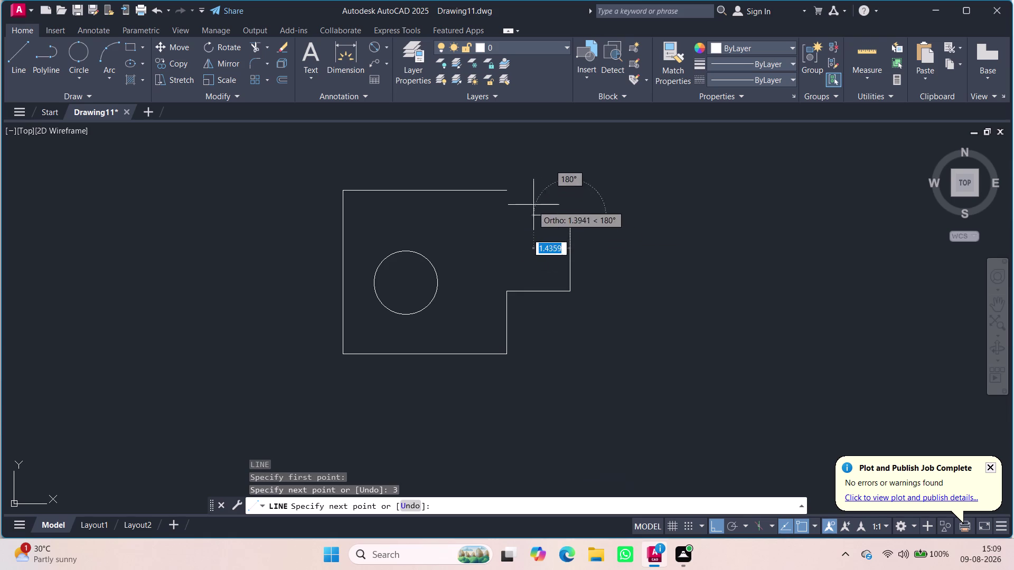
click(510, 190)
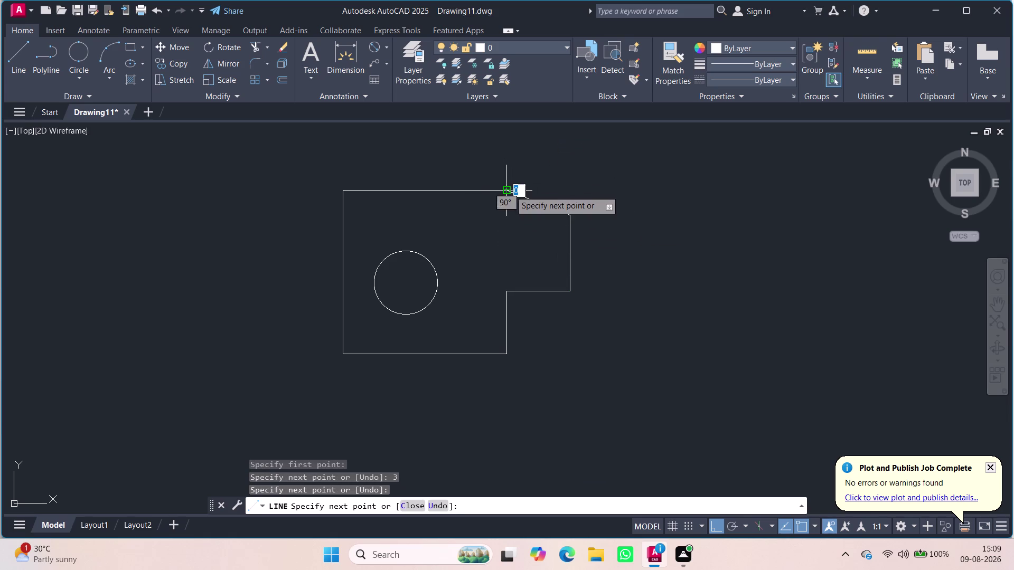
key(Escape)
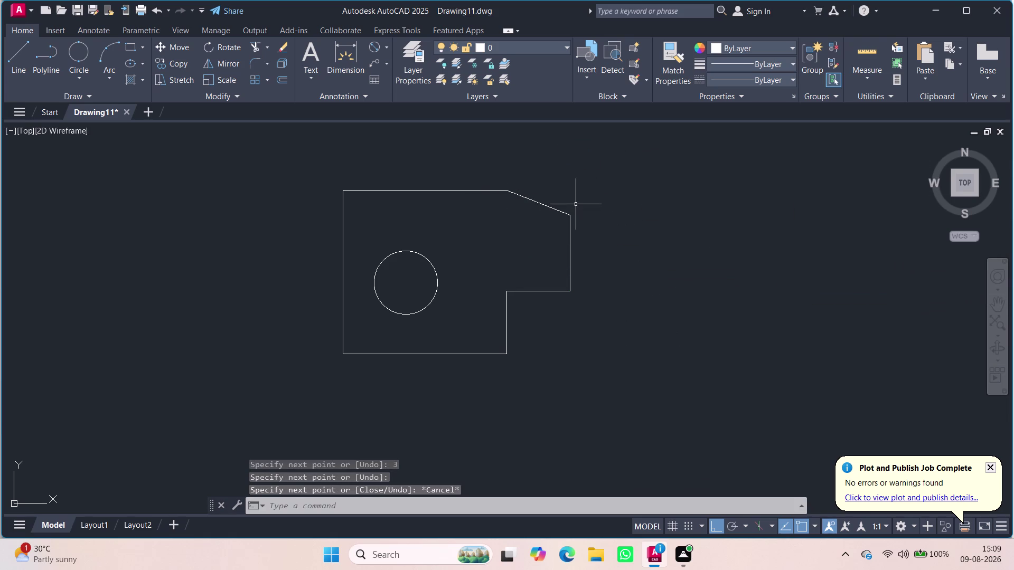
click(342, 57)
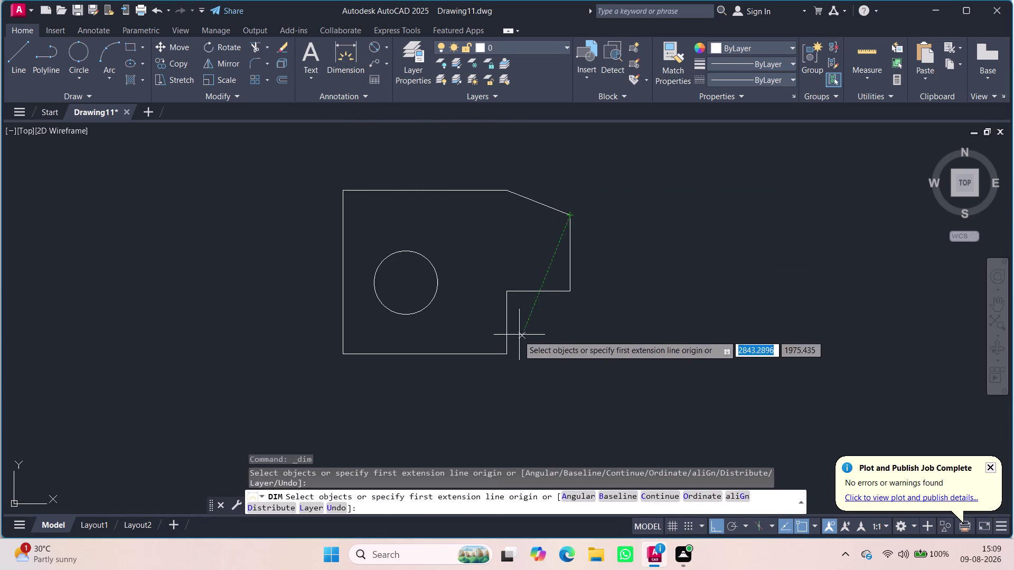
Pick the riser base for a vertical dimension, then cancel it before completing.
click(507, 355)
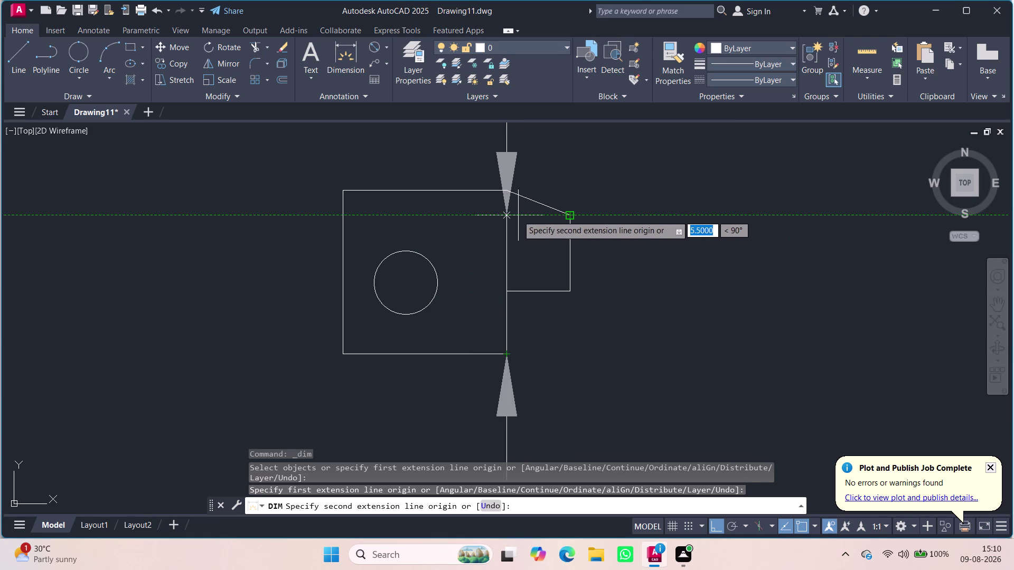
scroll(down, 3)
scroll(up, 3)
scroll(down, 3)
scroll(up, 3)
scroll(down, 3)
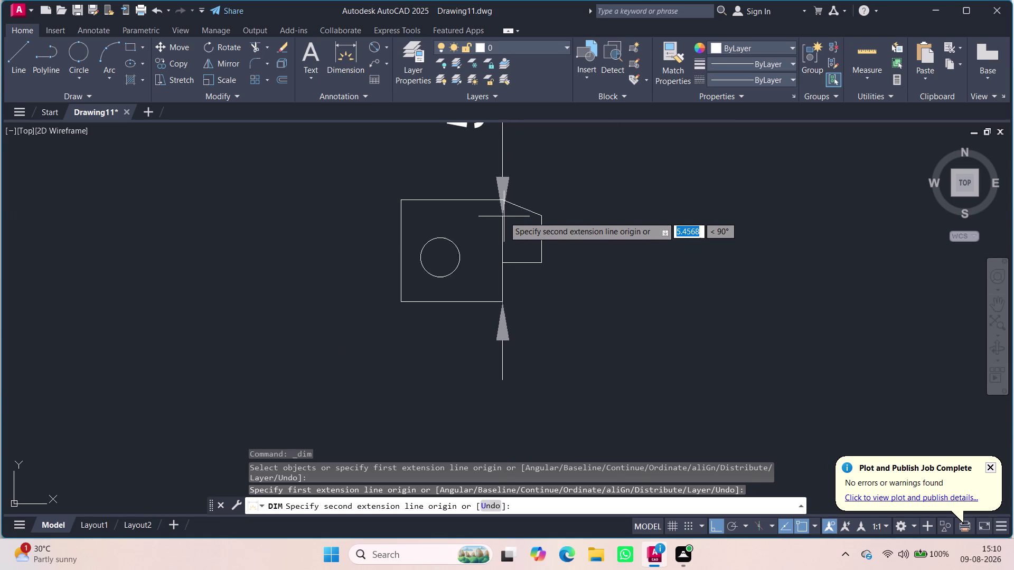
scroll(down, 3)
scroll(up, 3)
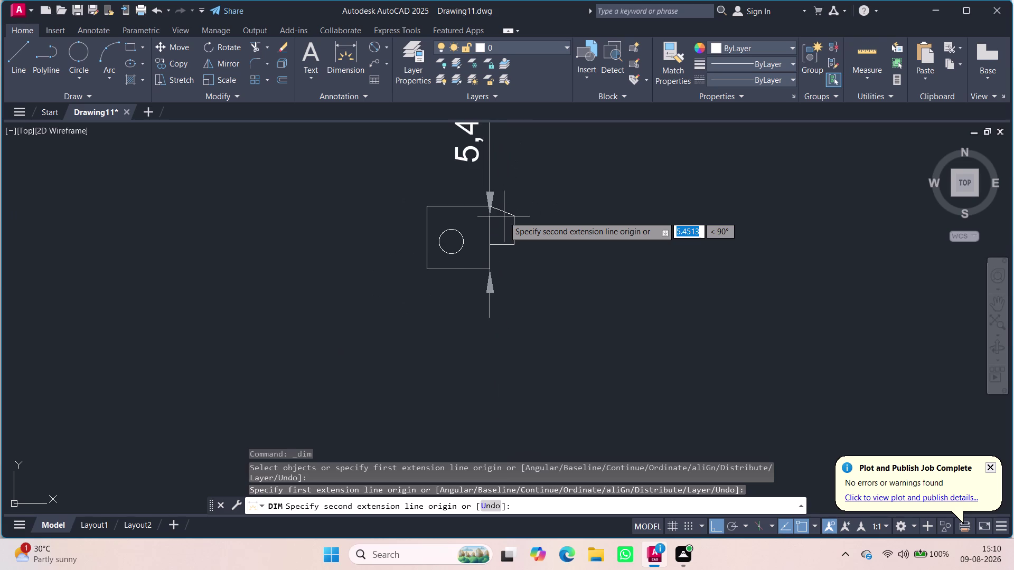
scroll(down, 3)
key(Escape)
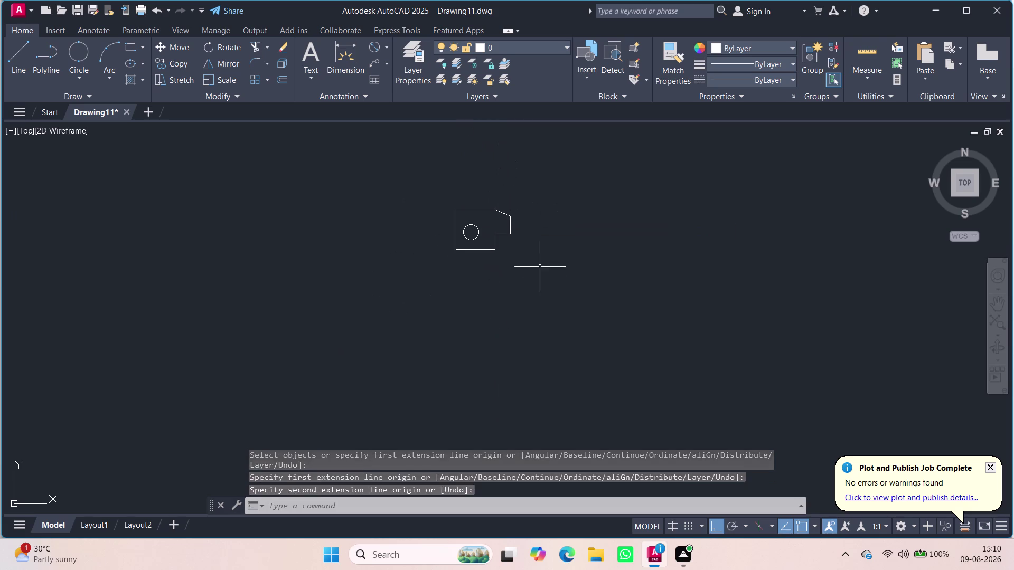
key(Escape)
Change ISO-25 settings to 1, including text height, make it current, and close the manager.
key(d)
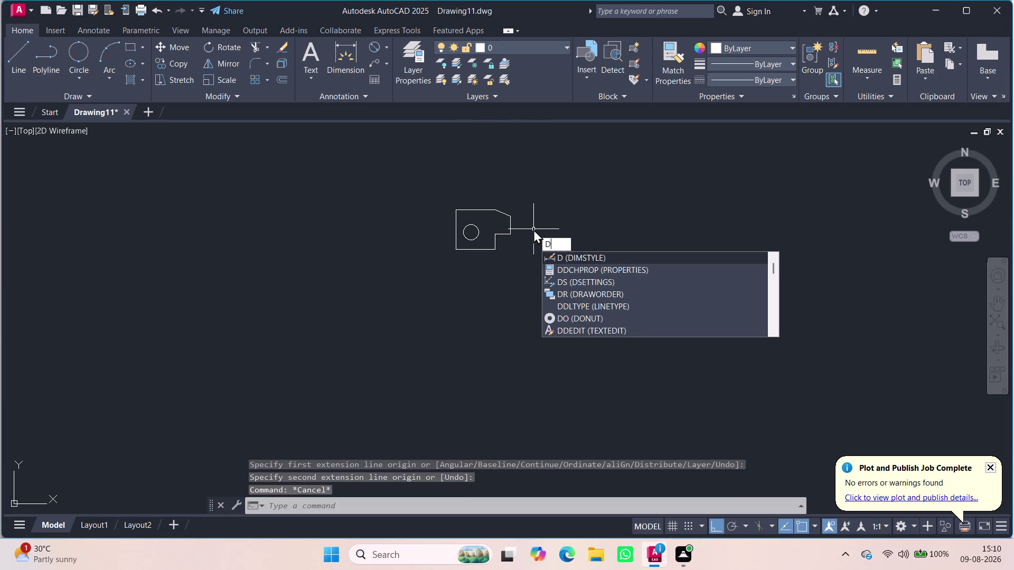
click(560, 255)
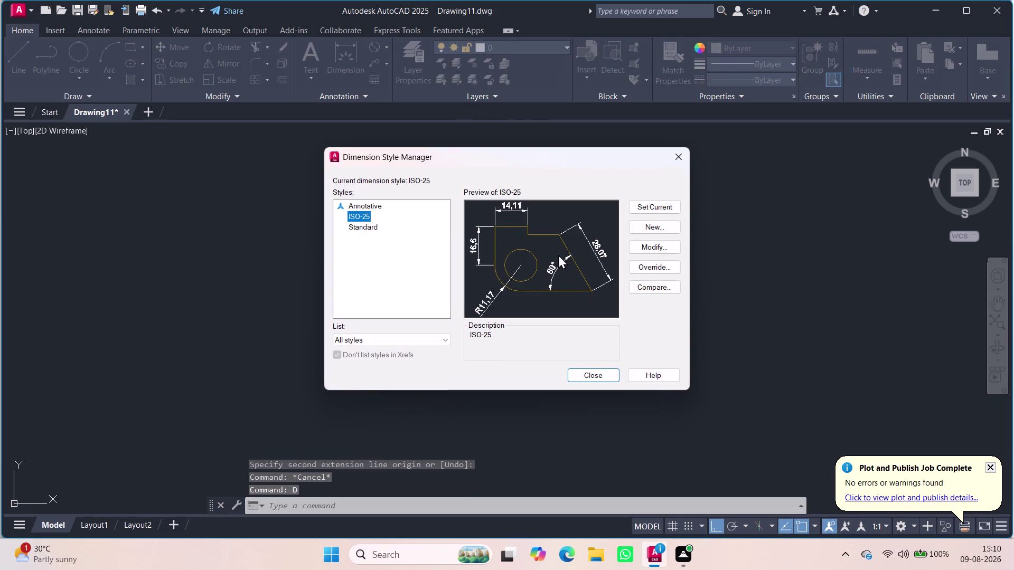
click(643, 248)
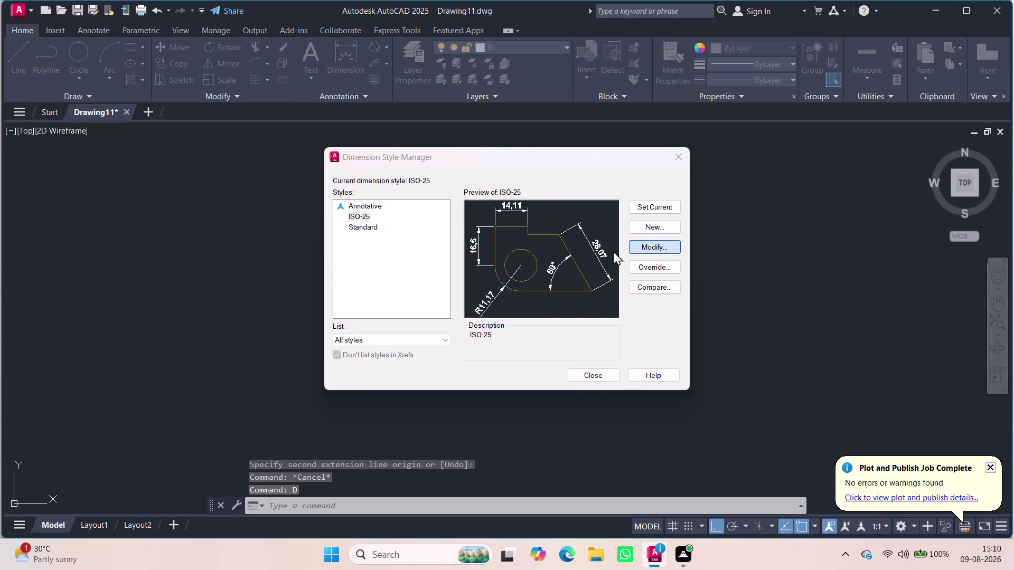
drag(474, 228, 451, 233)
key(1)
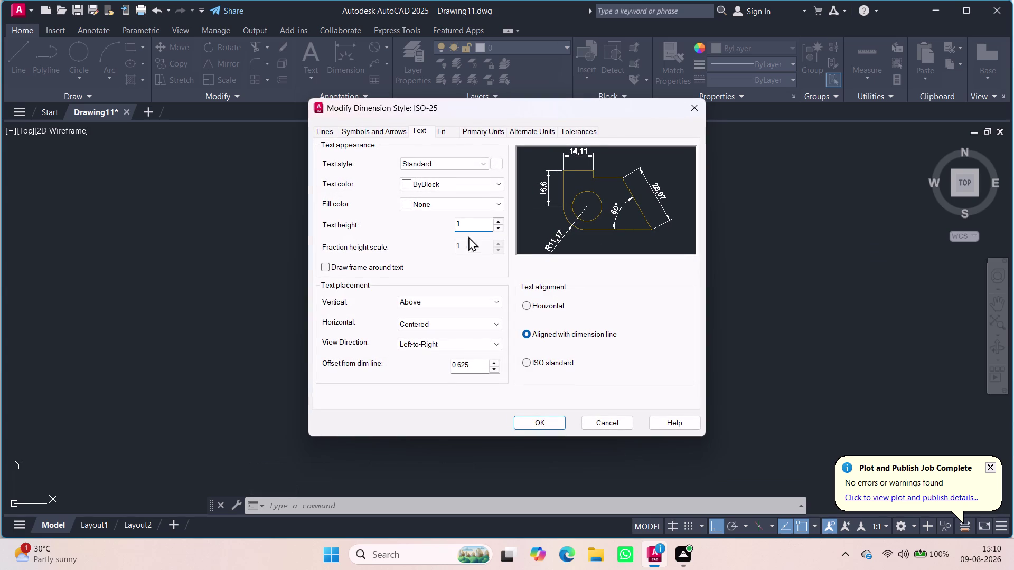
click(404, 131)
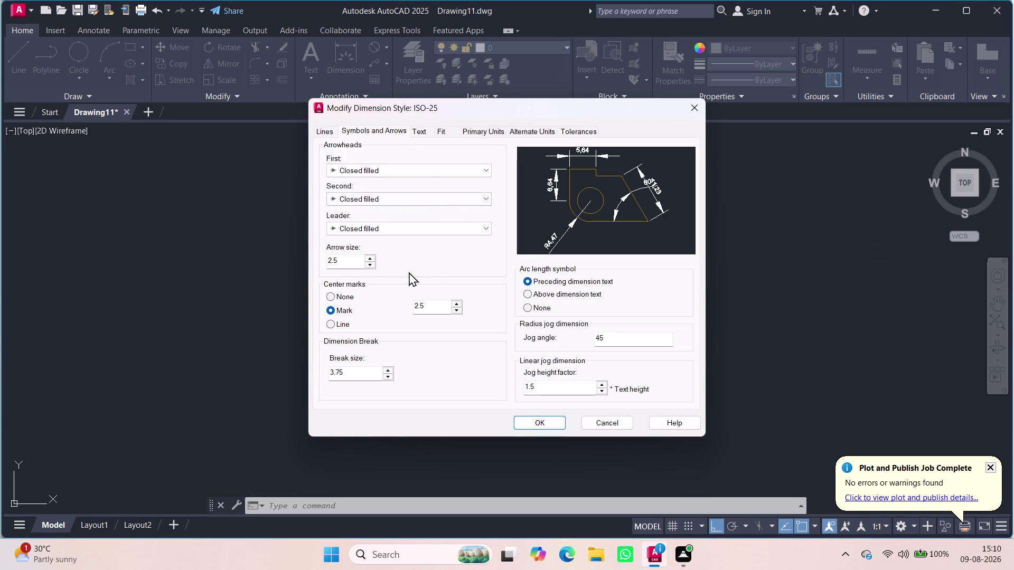
drag(341, 263, 306, 272)
key(1)
click(539, 429)
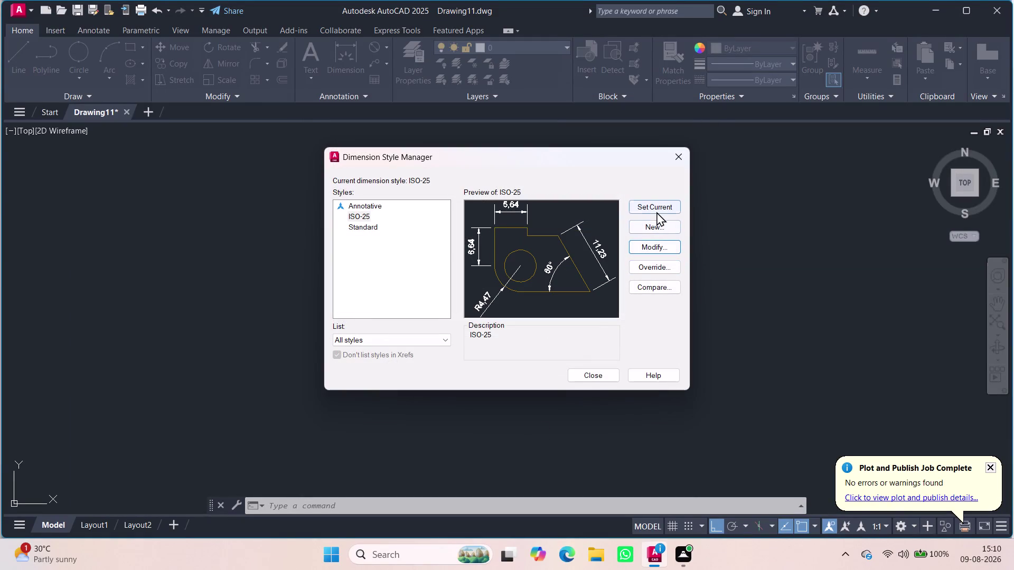
click(657, 209)
click(596, 376)
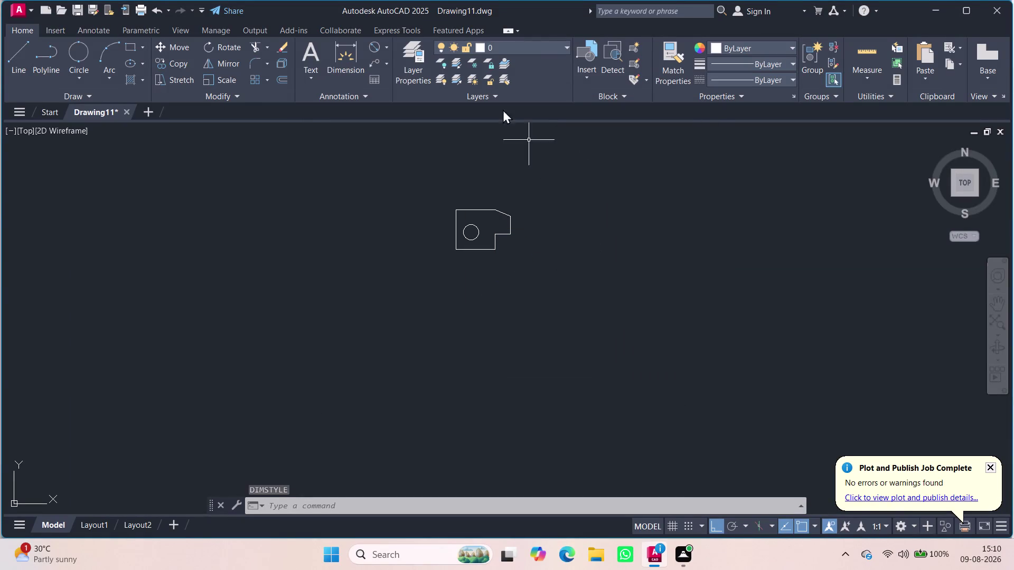
Place a 3 dimension on the vertical edge between the chamfer end and step corner.
click(355, 50)
scroll(up, 3)
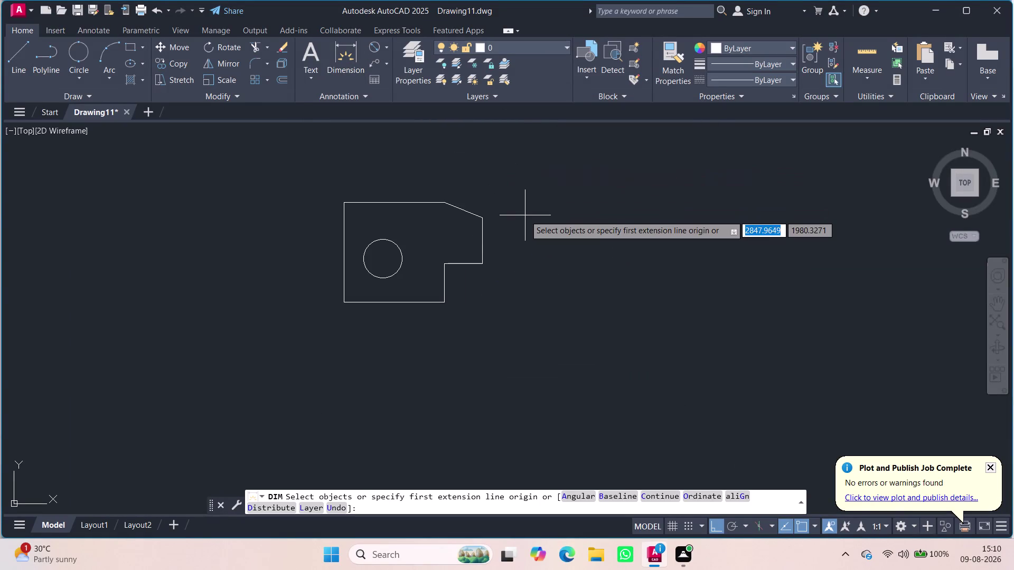
scroll(up, 3)
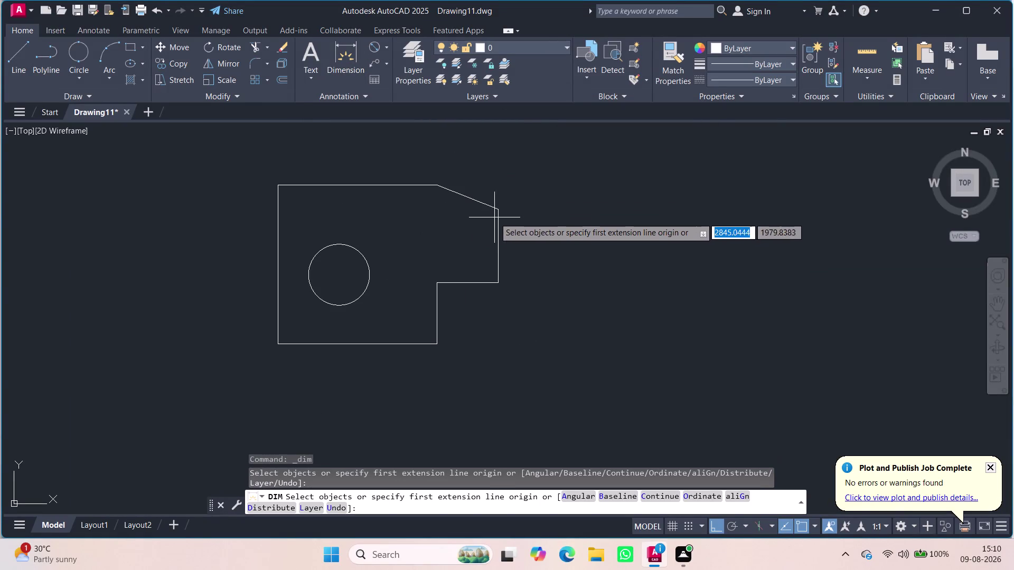
click(498, 206)
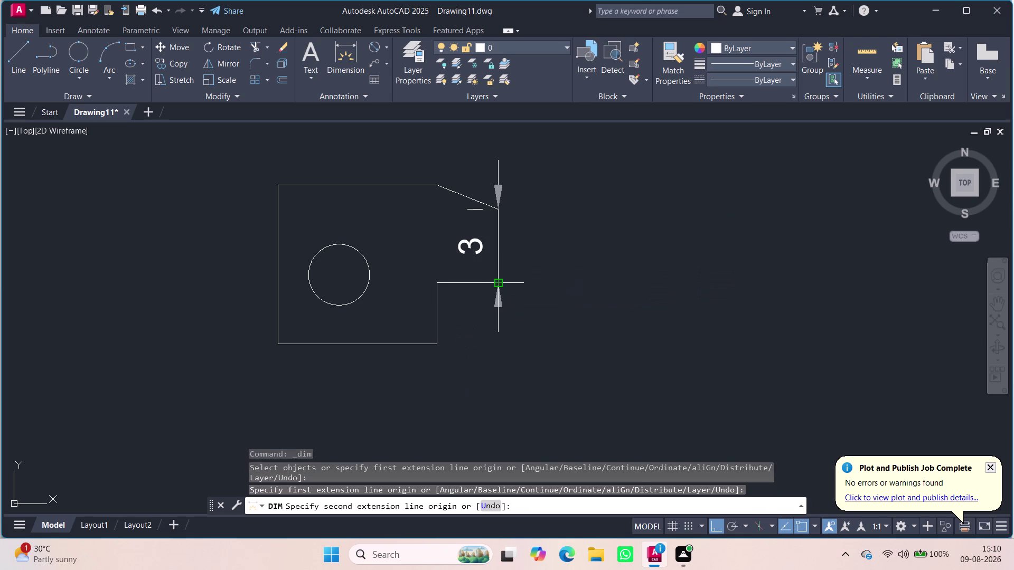
click(500, 284)
click(534, 286)
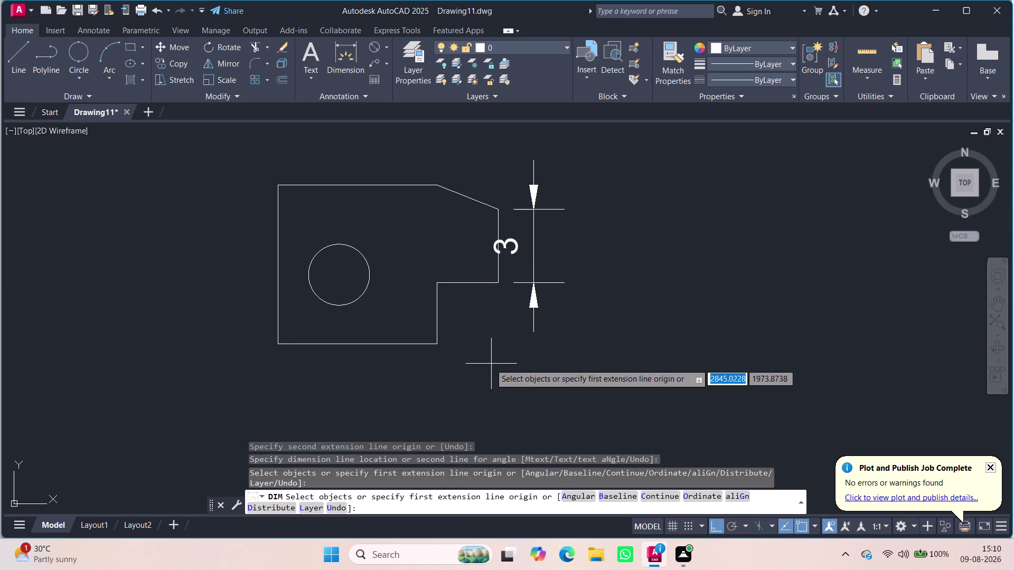
key(space)
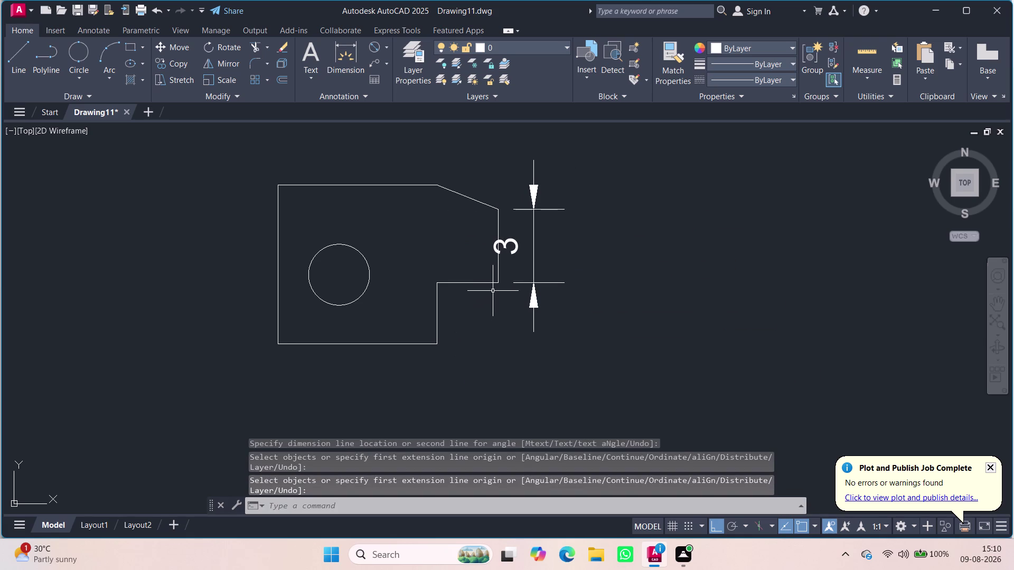
Add a 2,5 dimension on the step's lower edge and abandon a further 3,75 dimension.
key(space)
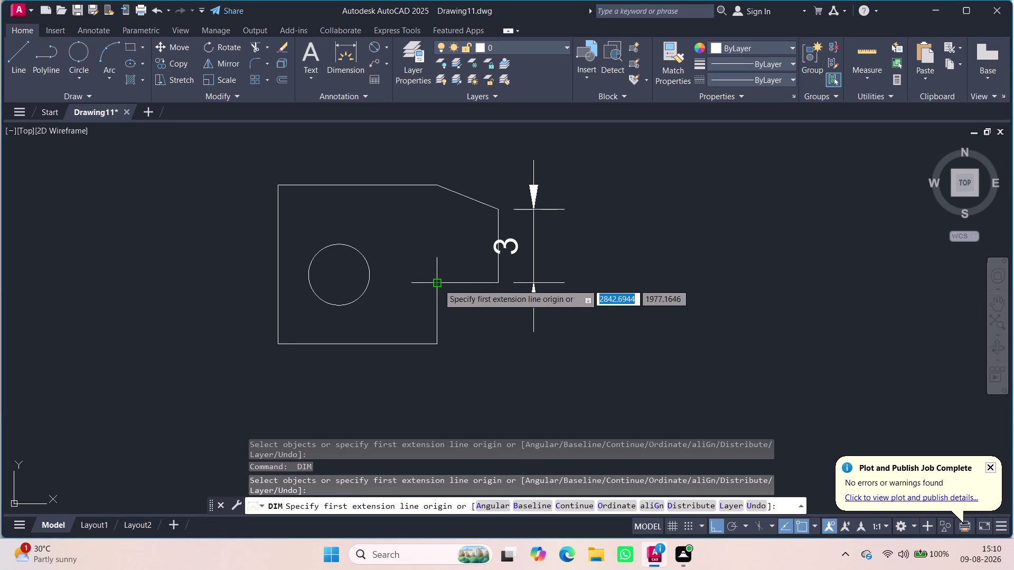
click(438, 283)
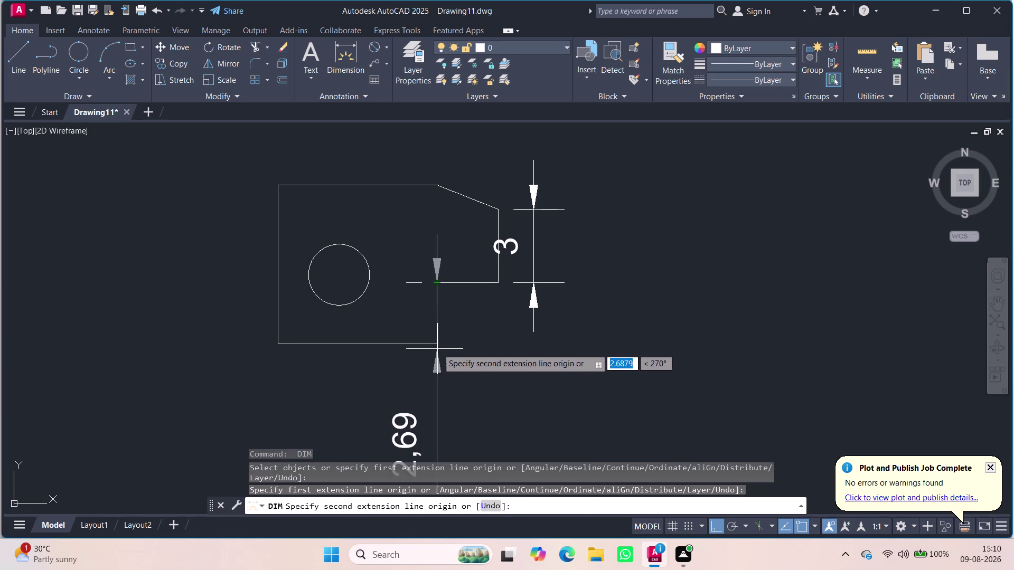
click(436, 346)
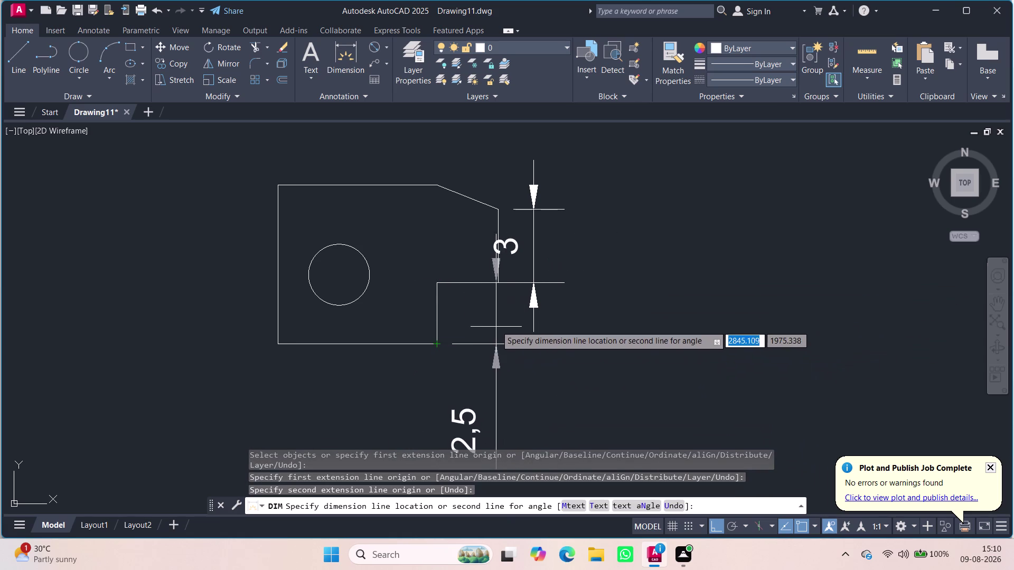
click(497, 332)
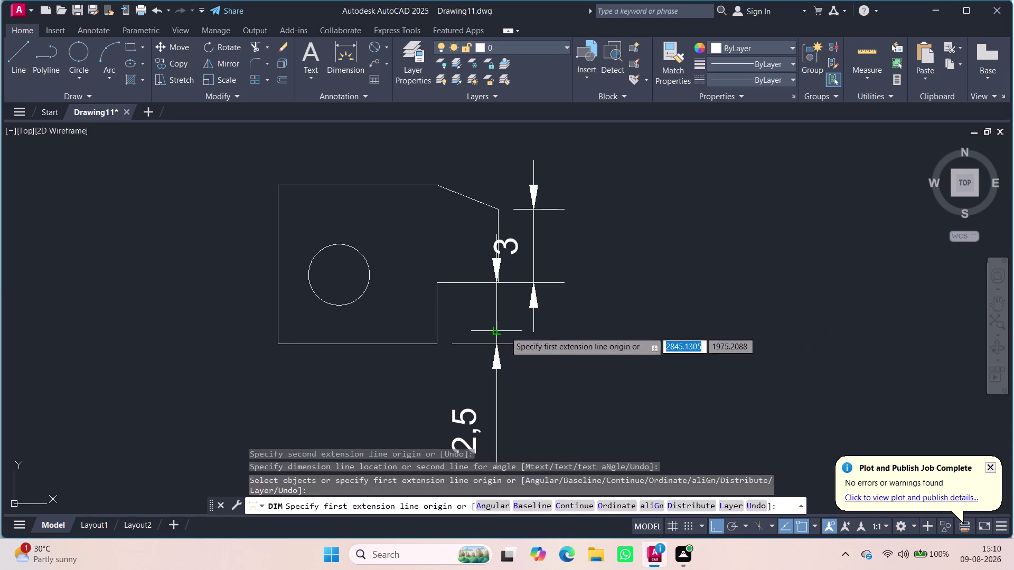
scroll(down, 3)
scroll(down, 3)
scroll(up, 3)
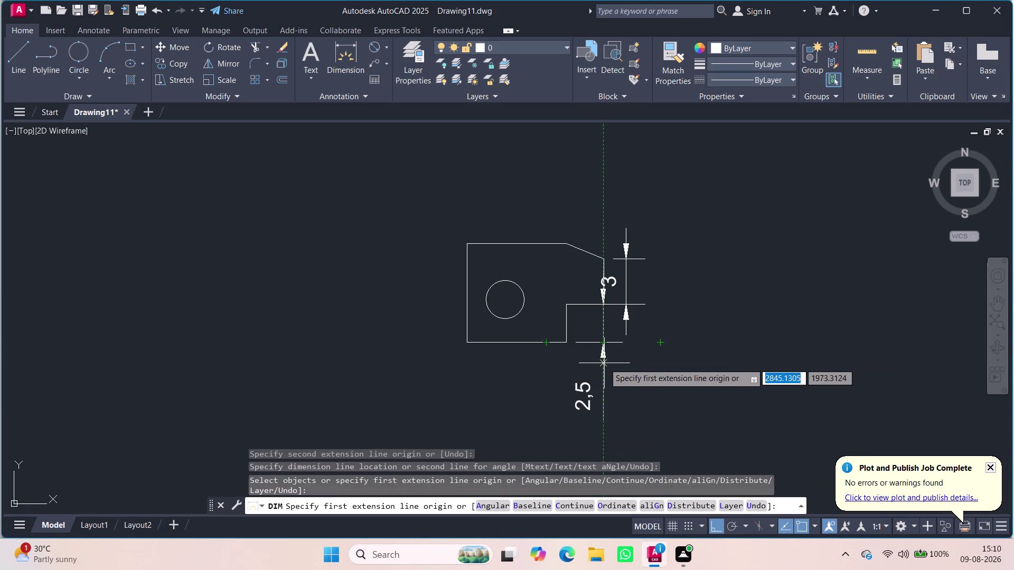
scroll(up, 3)
scroll(down, 3)
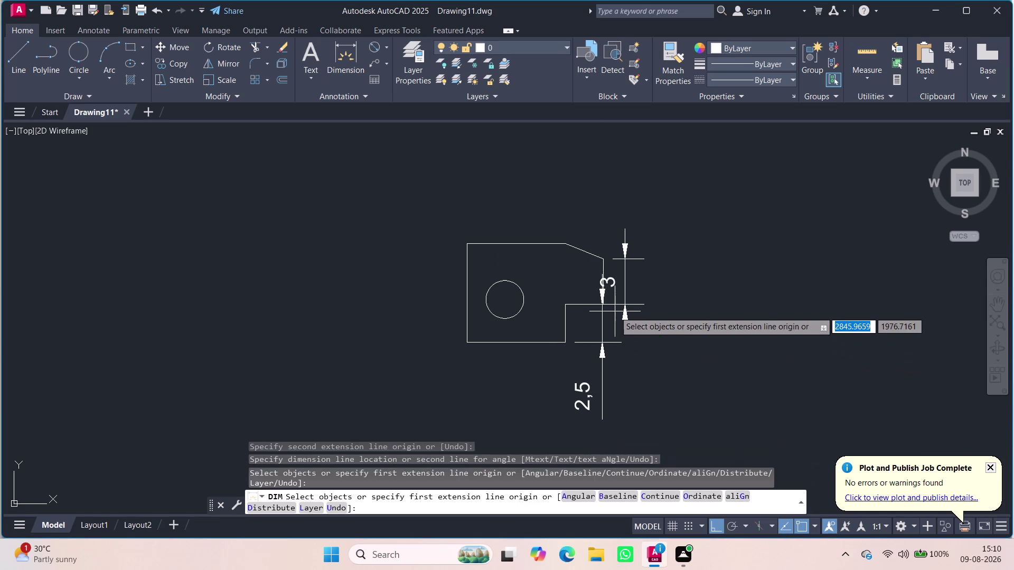
click(604, 324)
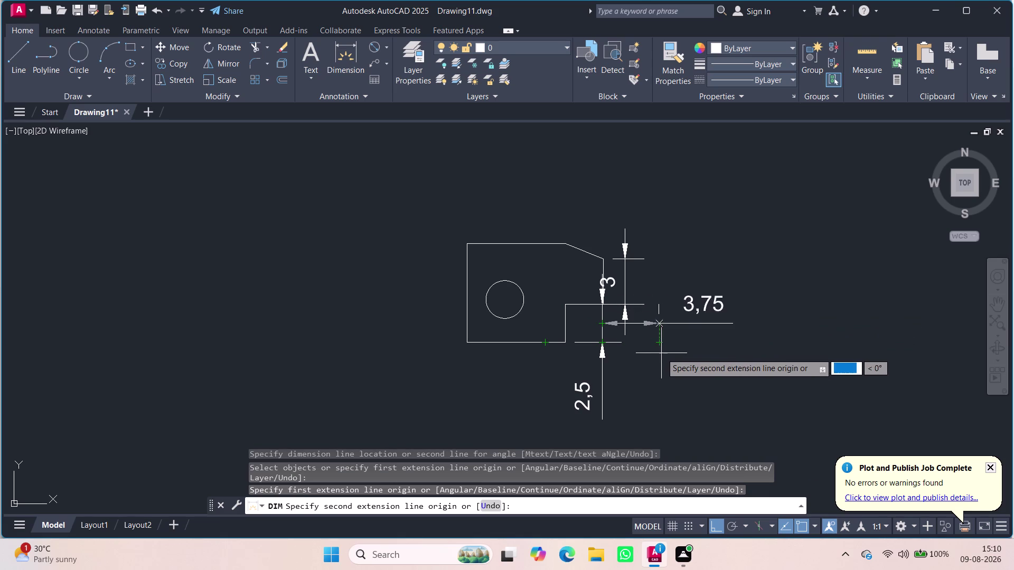
key(Escape)
key(Escape)
Erase the 2,5 dimension, then select the 3 dimension and press Delete.
click(604, 353)
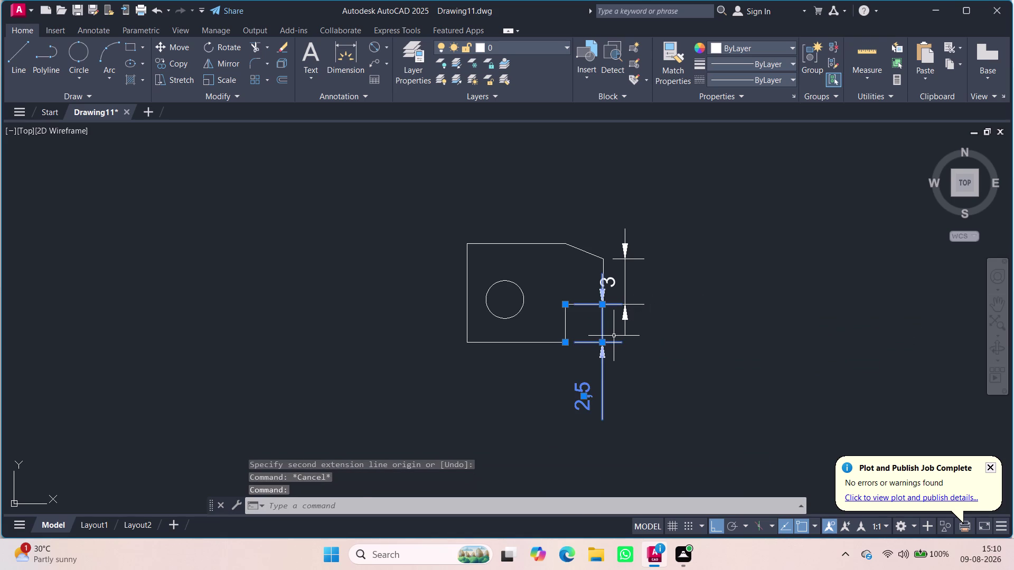
key(Delete)
click(636, 298)
key(Delete)
Leave the accidentally opened dimension text editor, keeping the changes.
double_click(624, 299)
key(Delete)
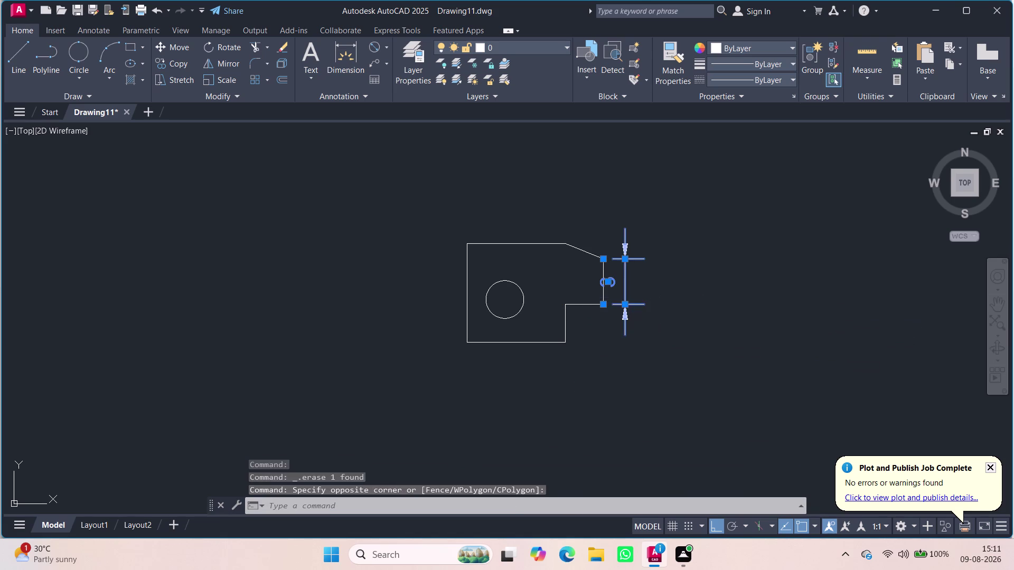
key(Escape)
key(Escape)
key(Escape)
key(Escape)
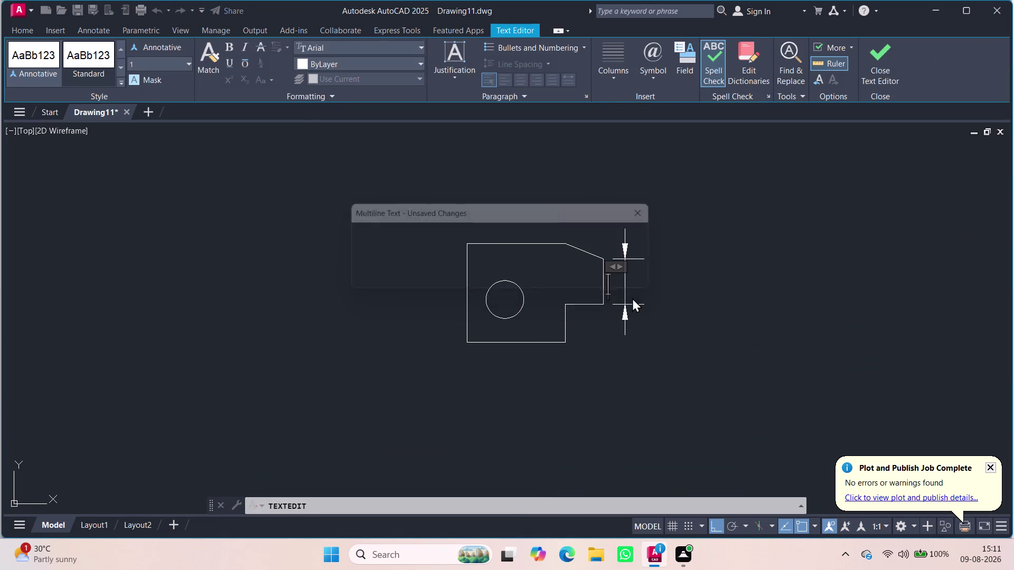
key(Escape)
click(523, 281)
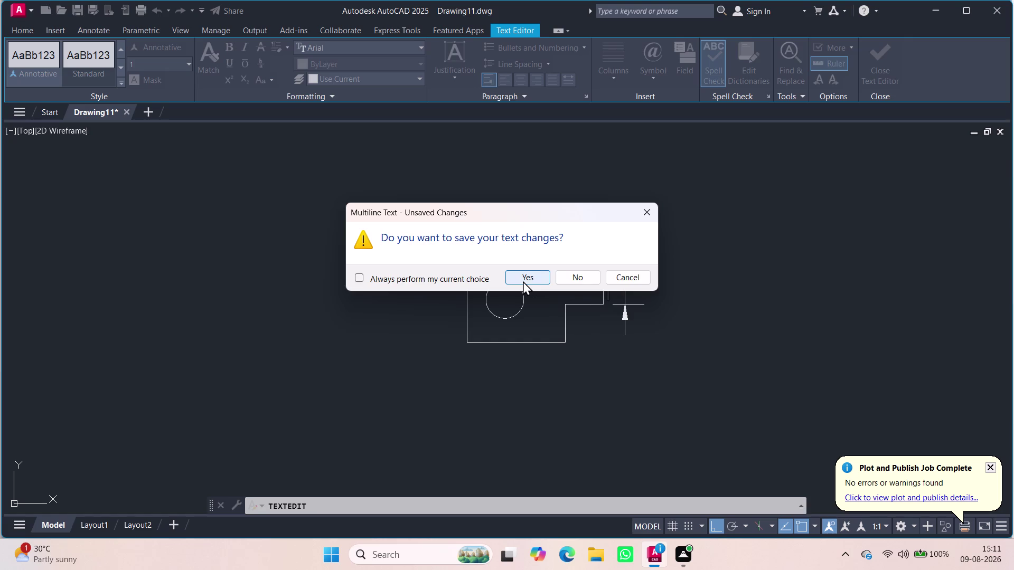
click(629, 305)
key(Escape)
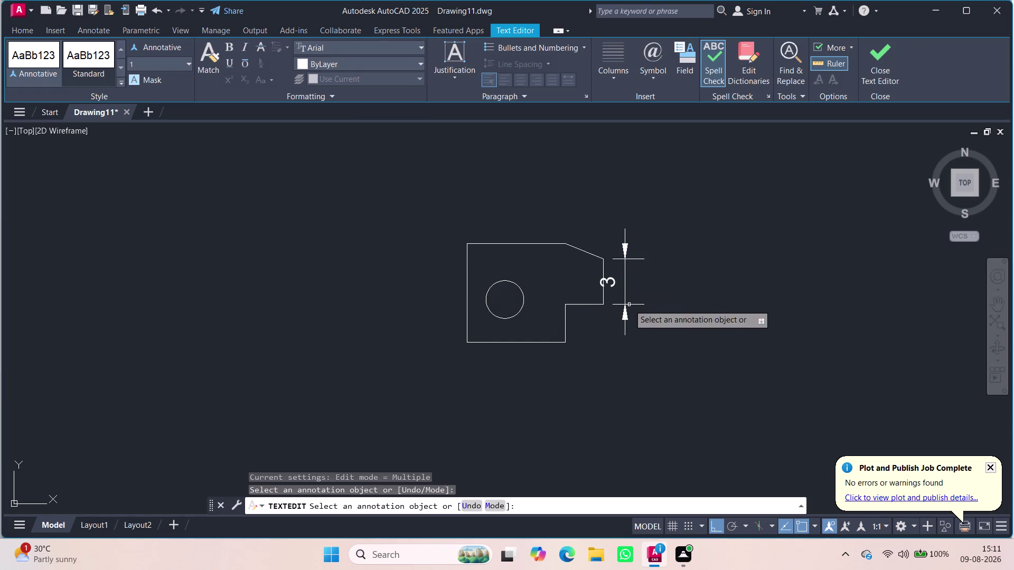
key(Escape)
key(Escape)
Window-select the 3 dimension and erase it.
drag(669, 336, 643, 337)
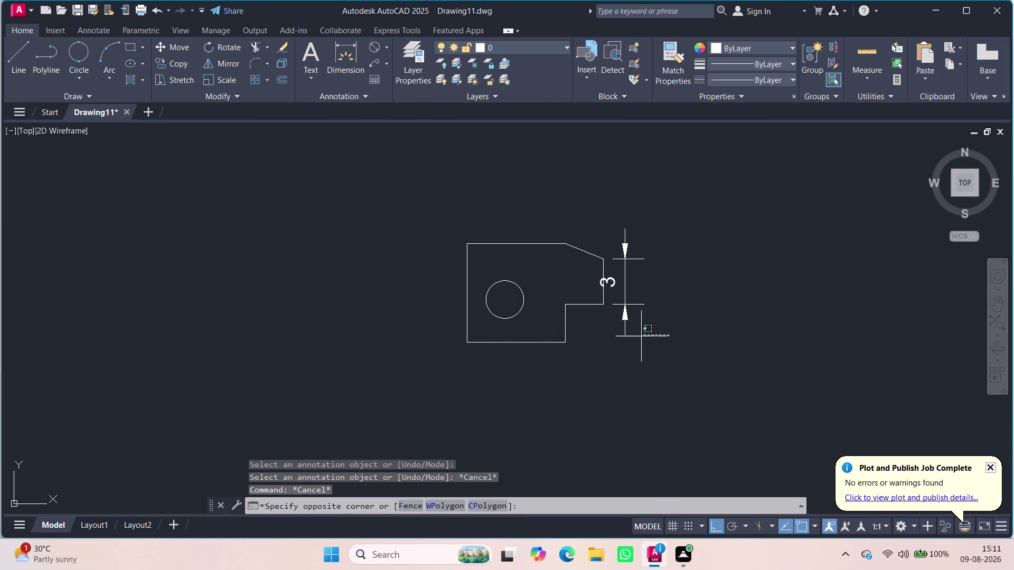
drag(644, 336, 618, 327)
key(Delete)
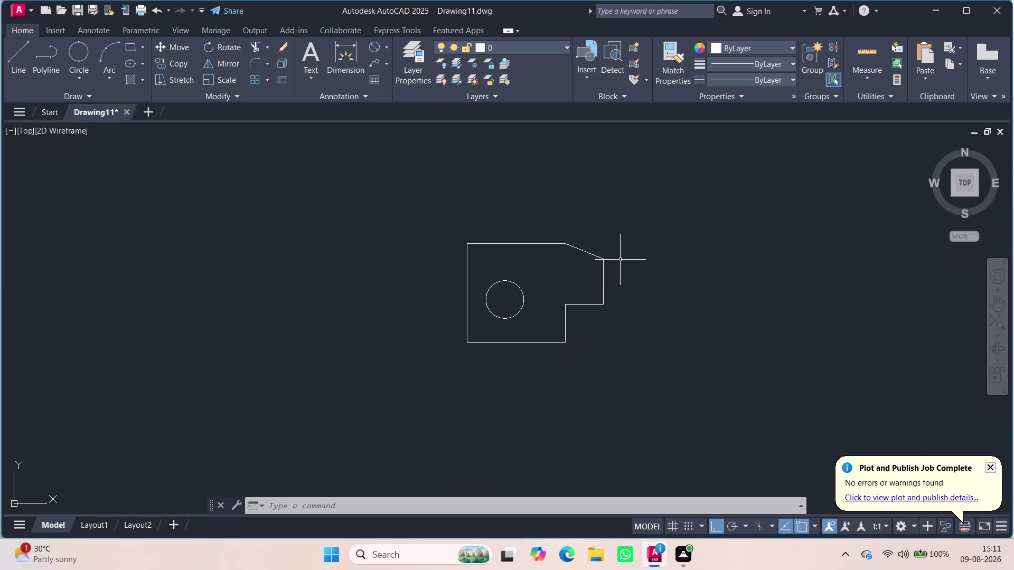
In the Dimension Style Manager, set the ISO-25 arrow size to 0.5.
text(di)
text(m)
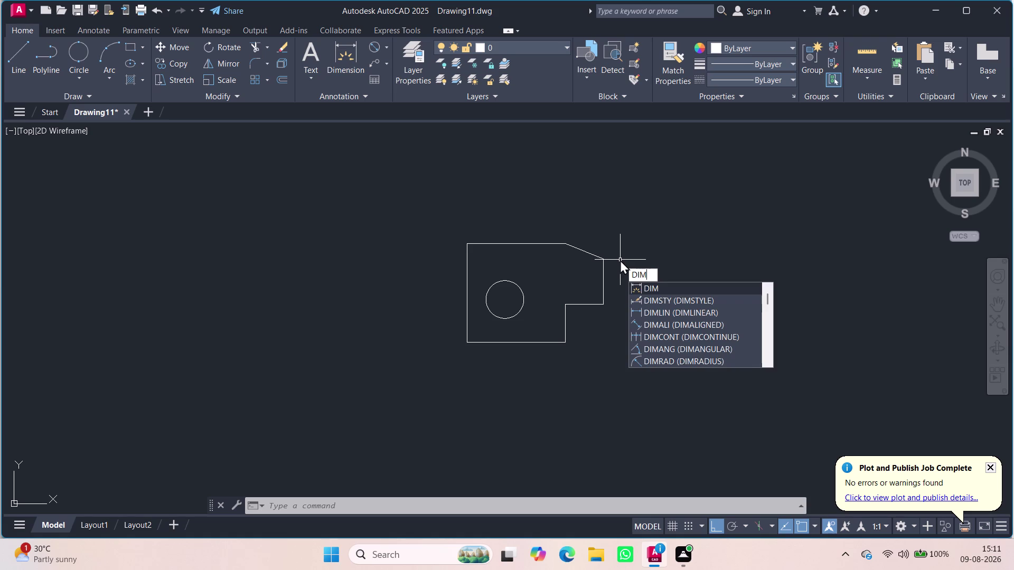
key(Down)
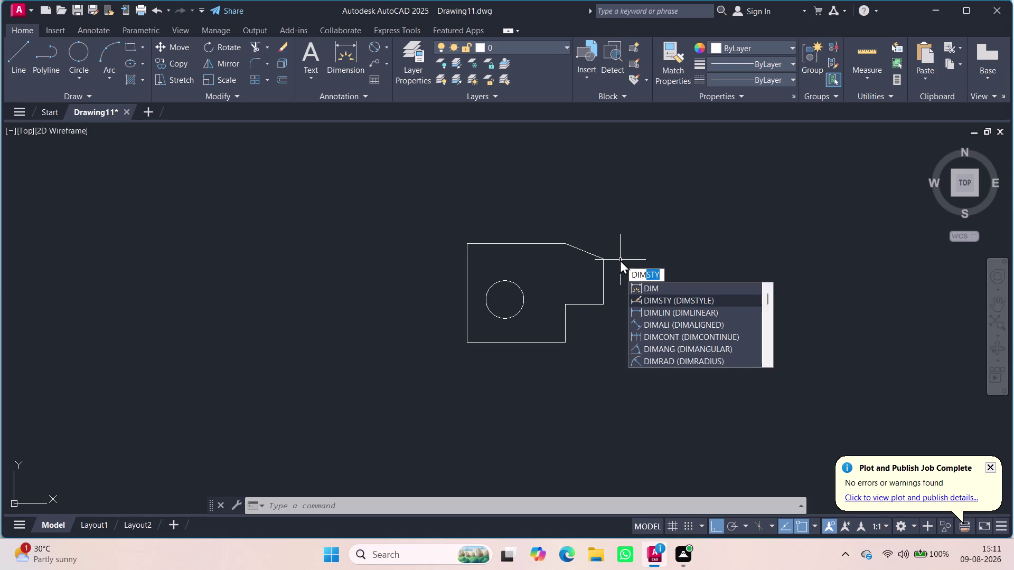
key(Return)
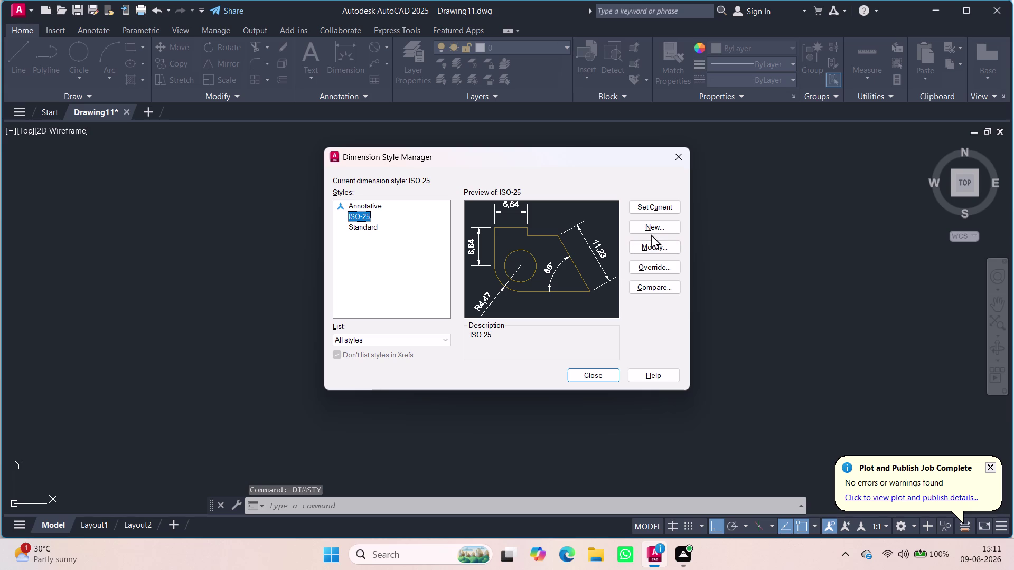
click(648, 244)
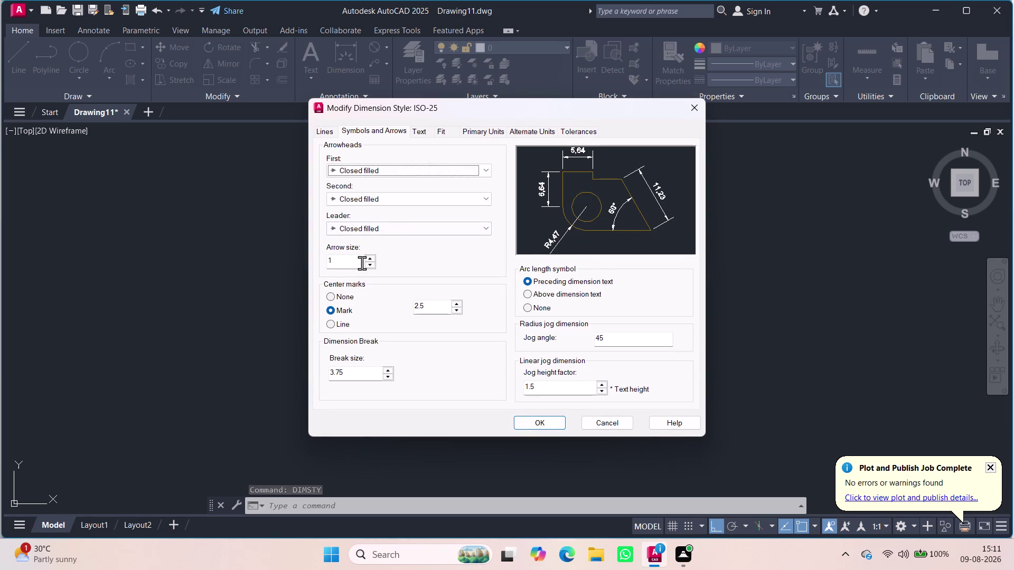
drag(347, 264, 323, 266)
text(0.)
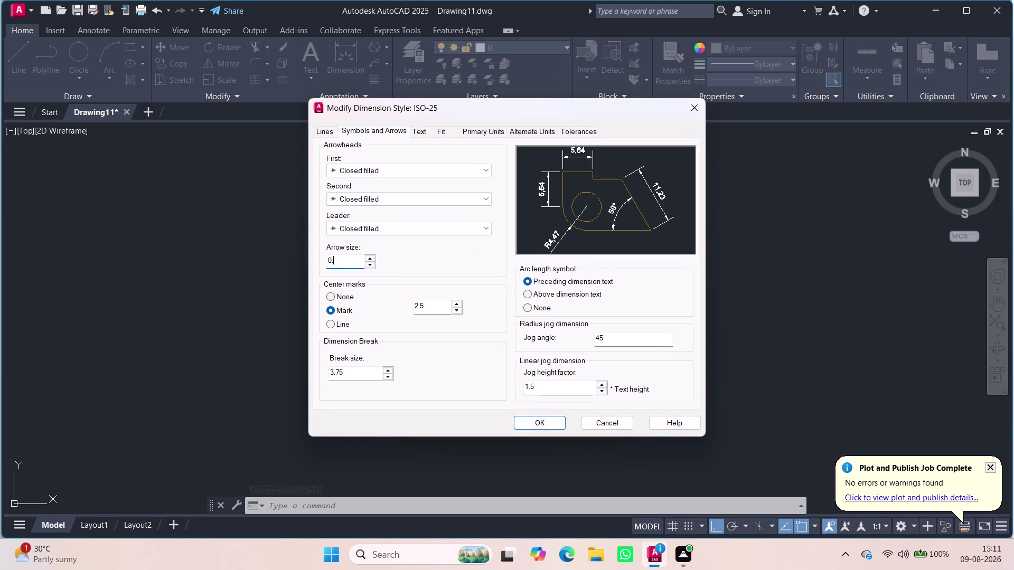
text(5)
key(Return)
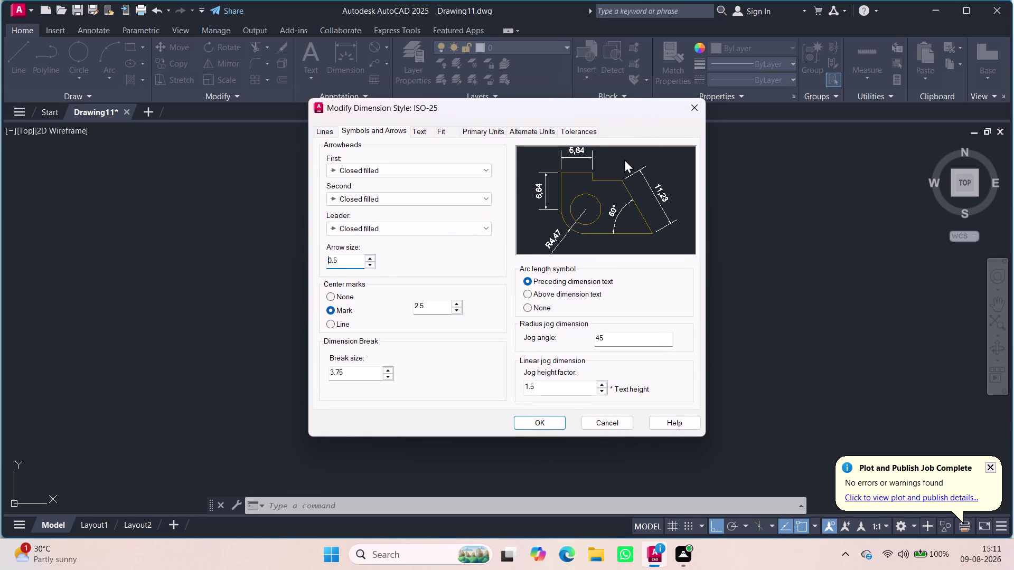
Set ISO-25 text height to 0.5, accept it, and make ISO-25 current.
click(425, 132)
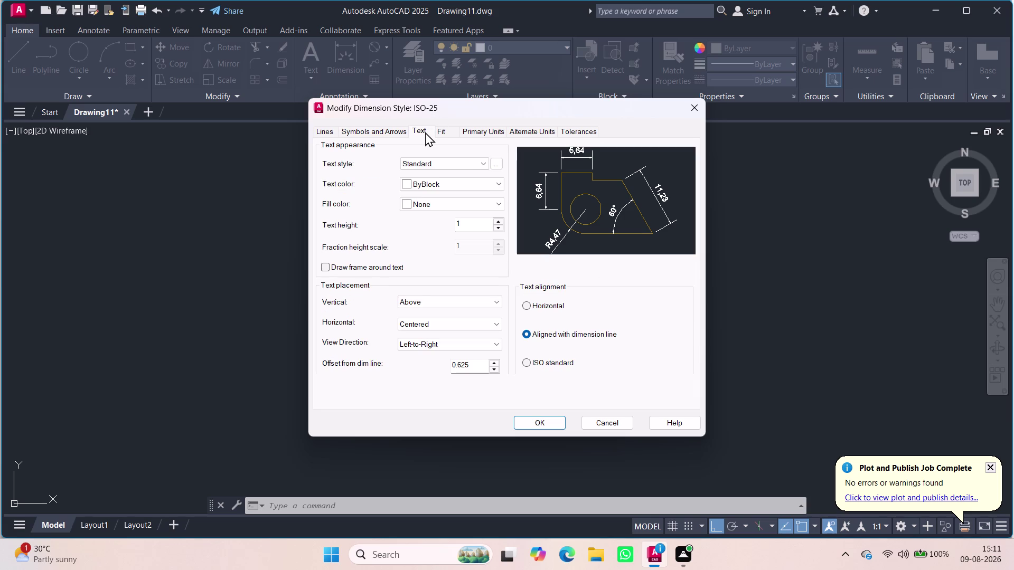
drag(481, 225, 434, 228)
text(0.5)
key(Return)
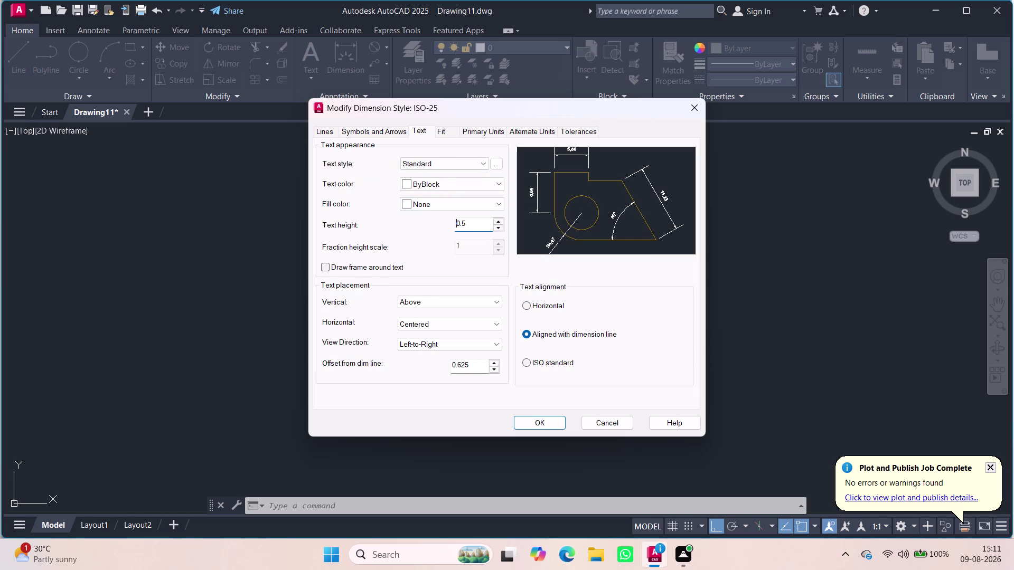
click(533, 421)
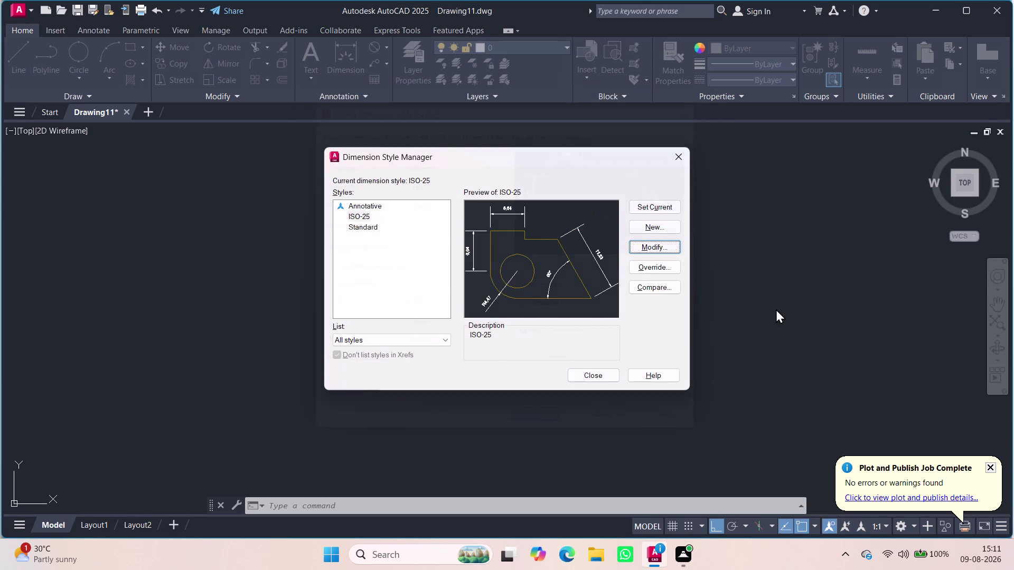
click(680, 208)
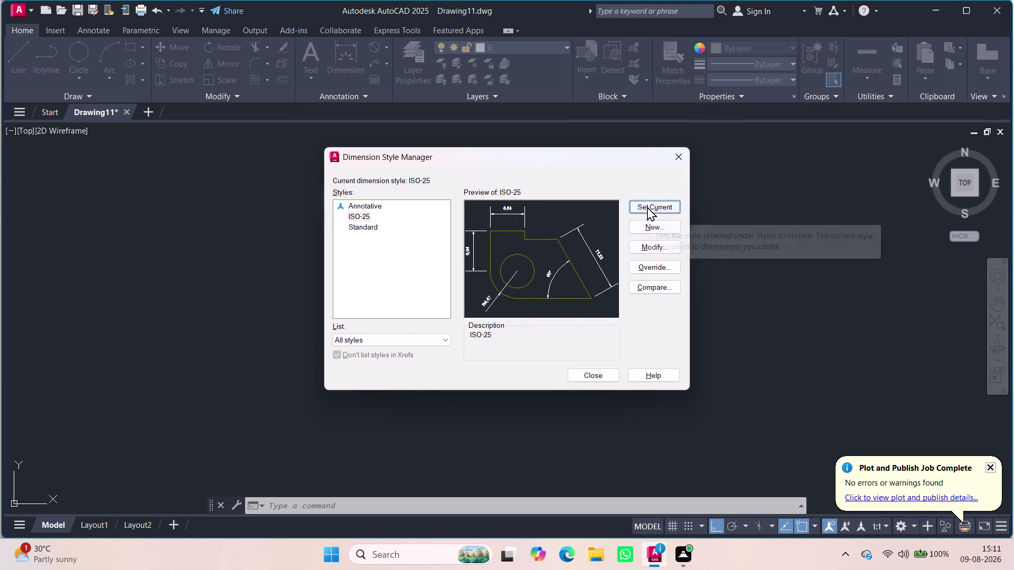
click(647, 206)
click(580, 373)
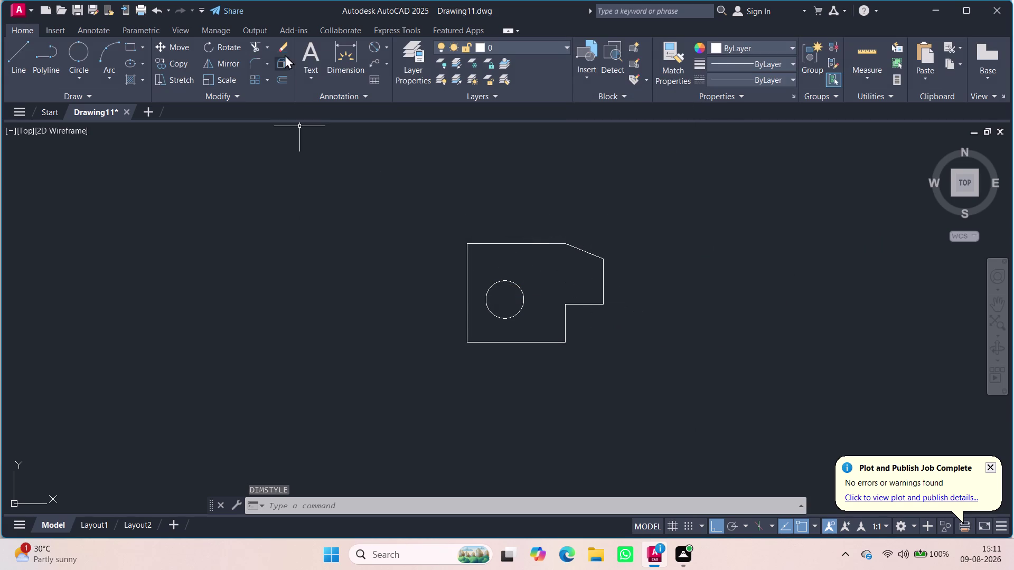
Place a 3 vertical dimension on the right step edge, right of the profile.
click(344, 48)
click(606, 283)
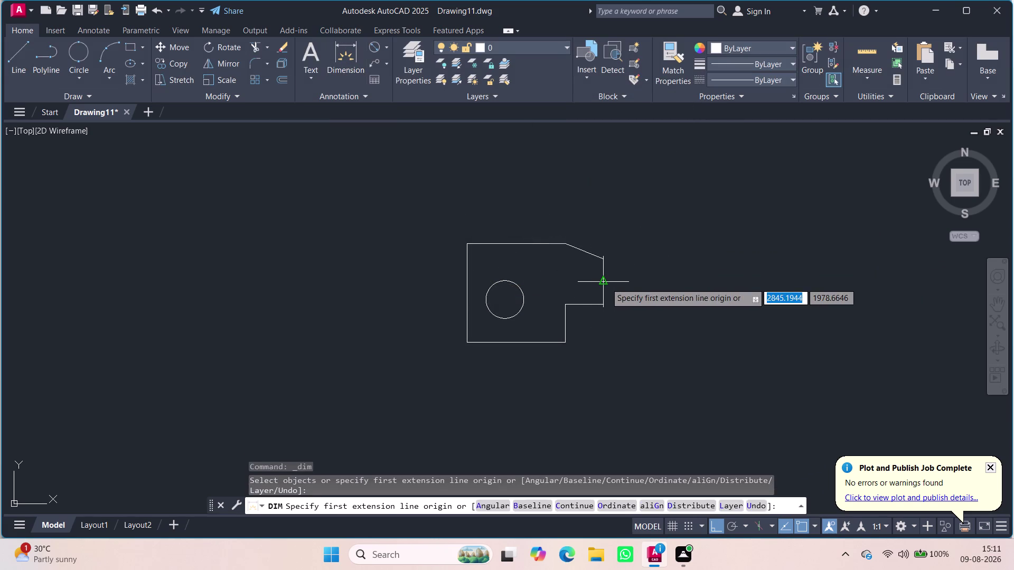
key(Escape)
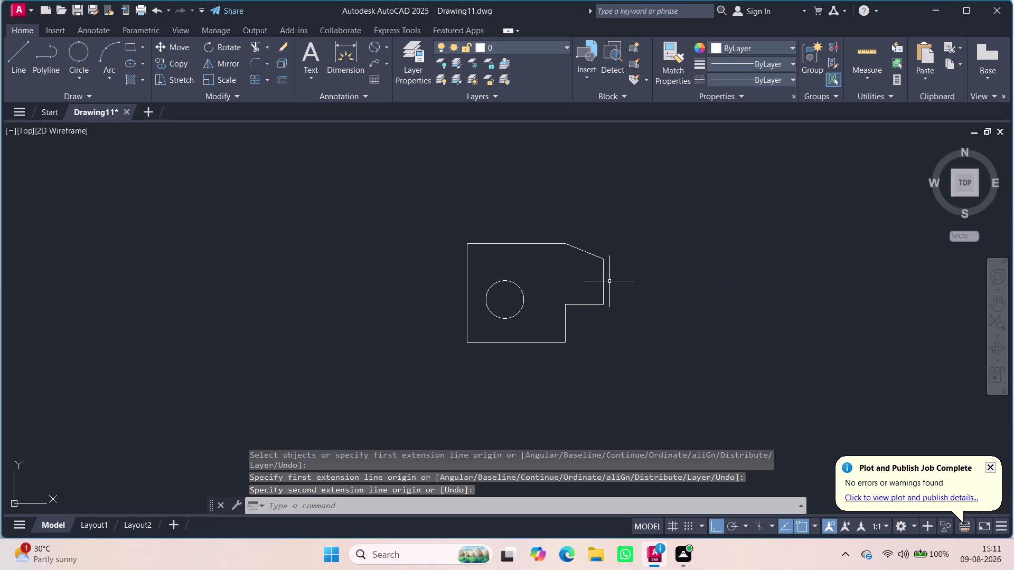
key(space)
click(603, 260)
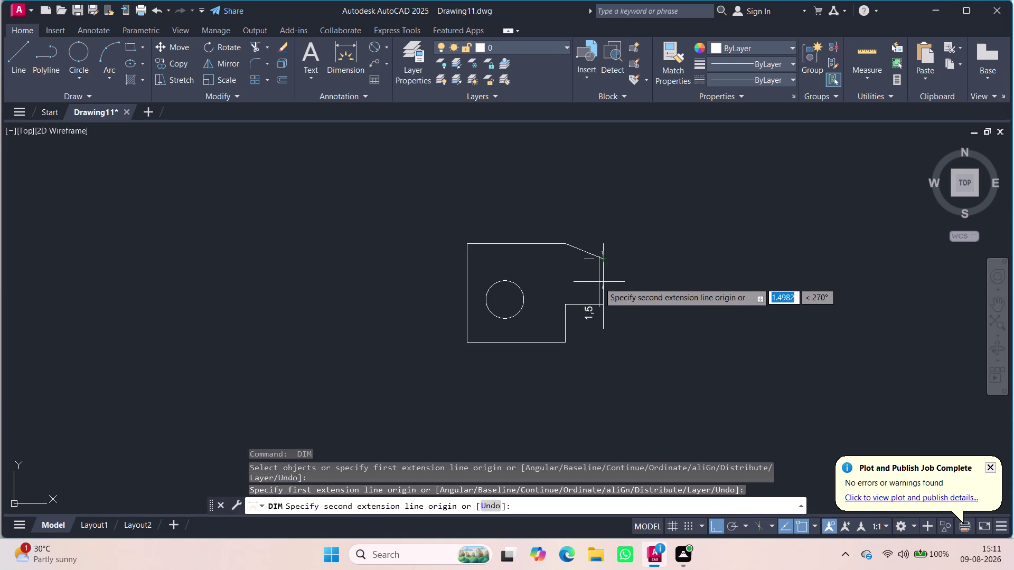
click(605, 305)
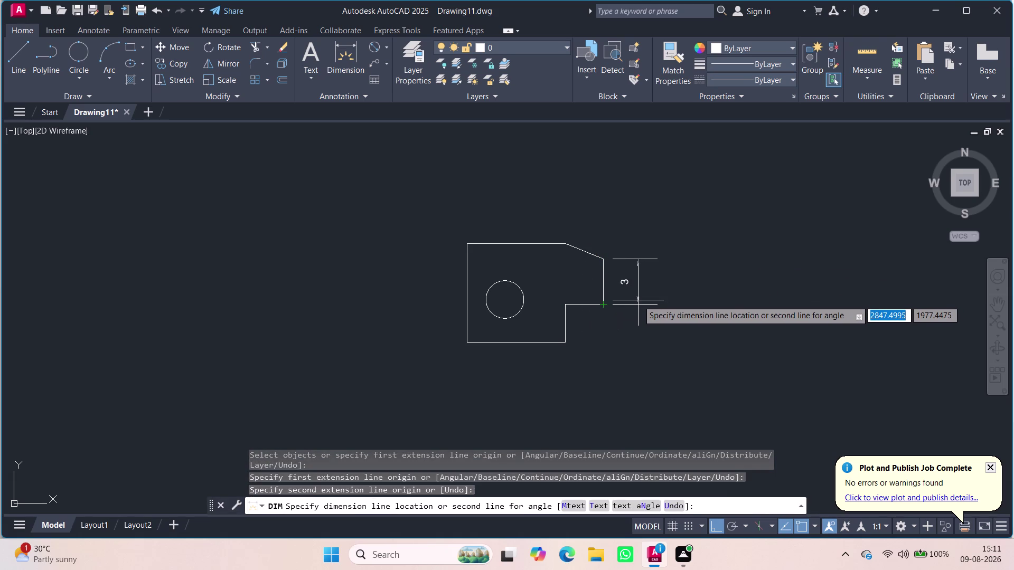
click(633, 299)
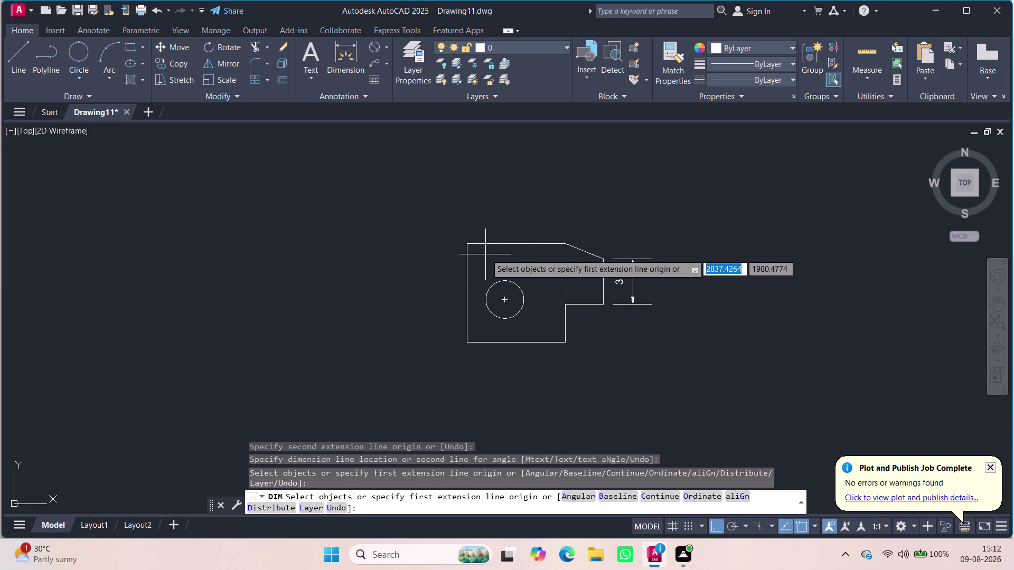
Dimension the top edge as 6,5 above the profile and recentre the view.
click(491, 245)
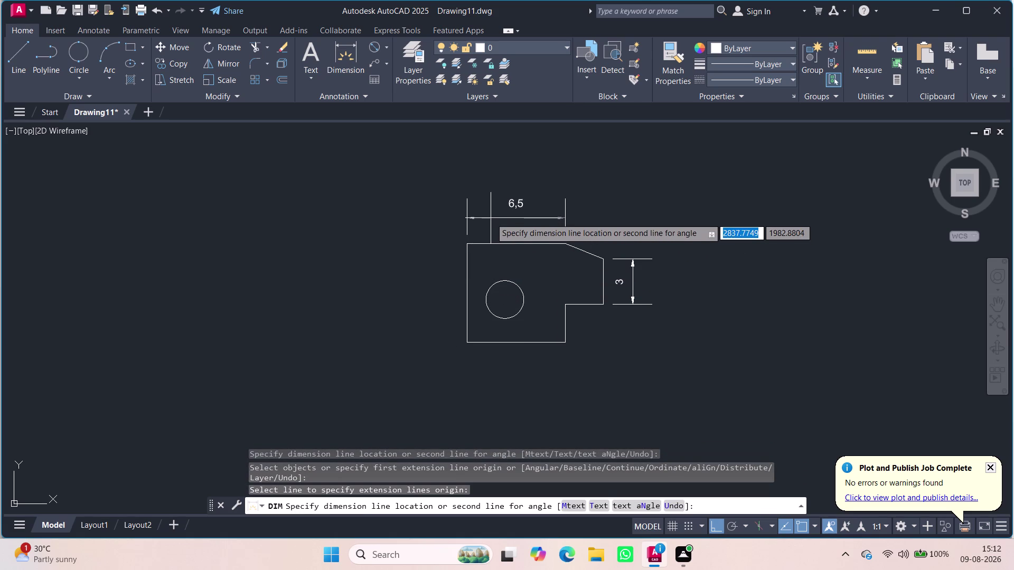
click(501, 197)
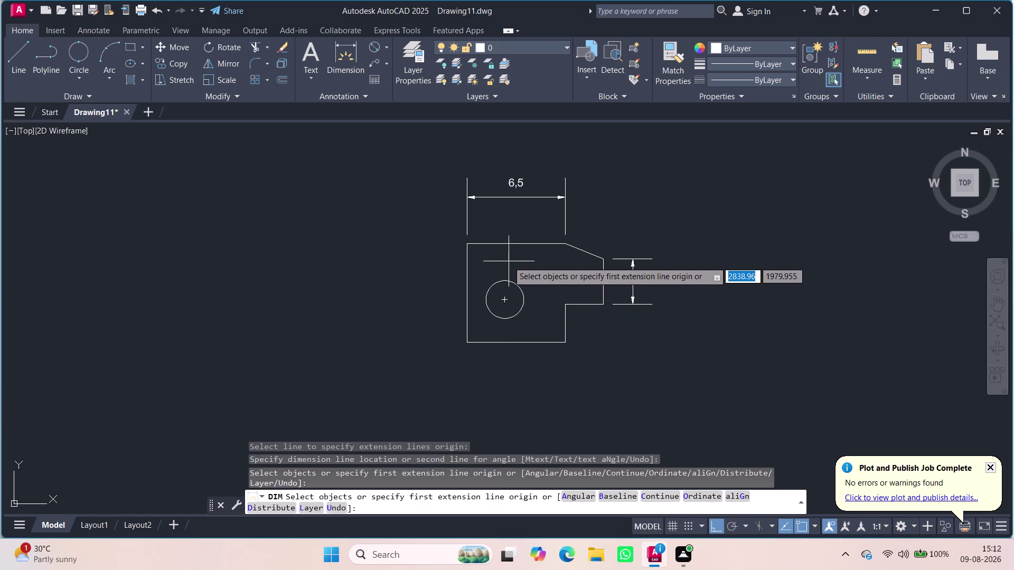
click(468, 244)
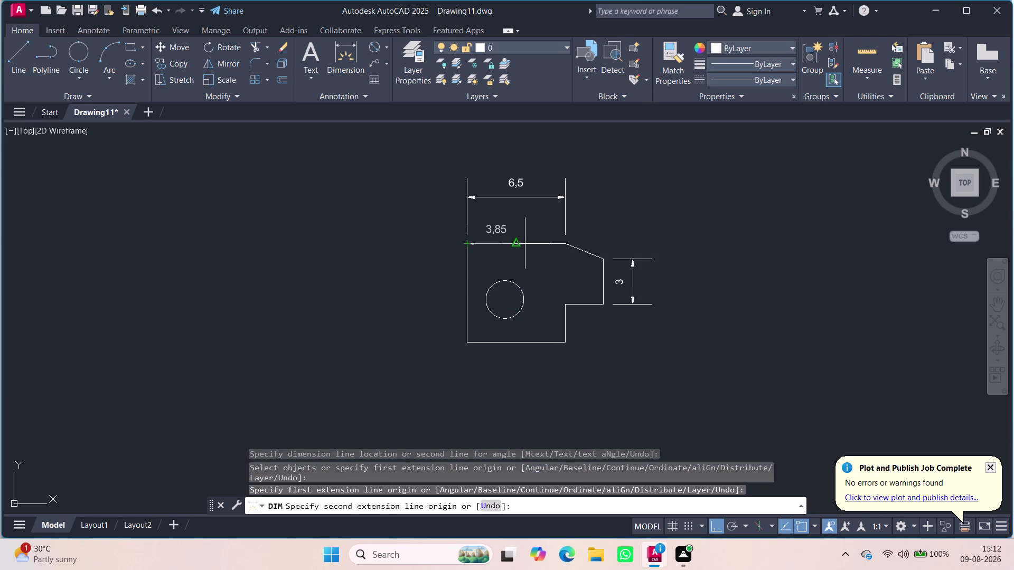
key(Escape)
key(Escape)
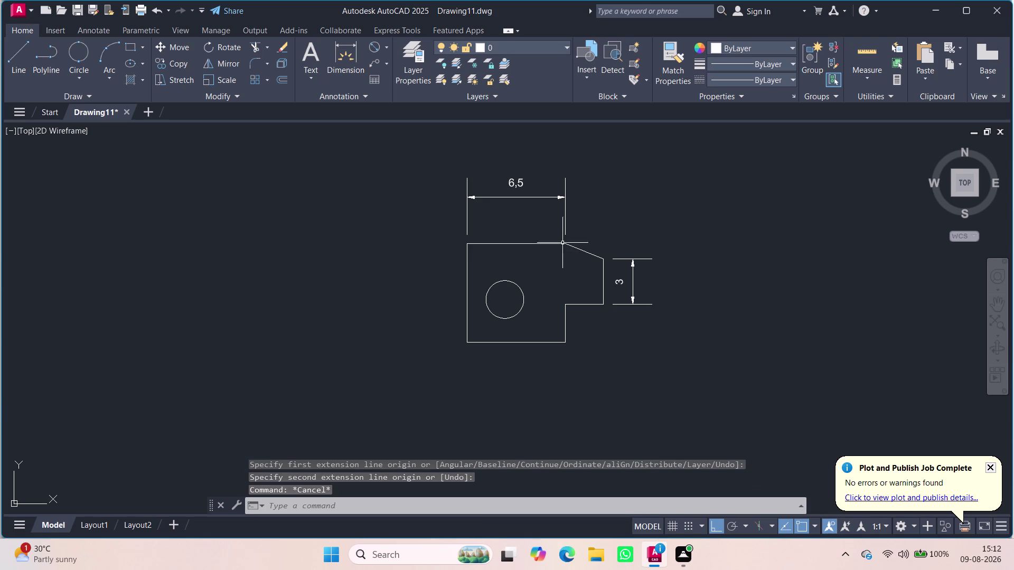
scroll(up, 3)
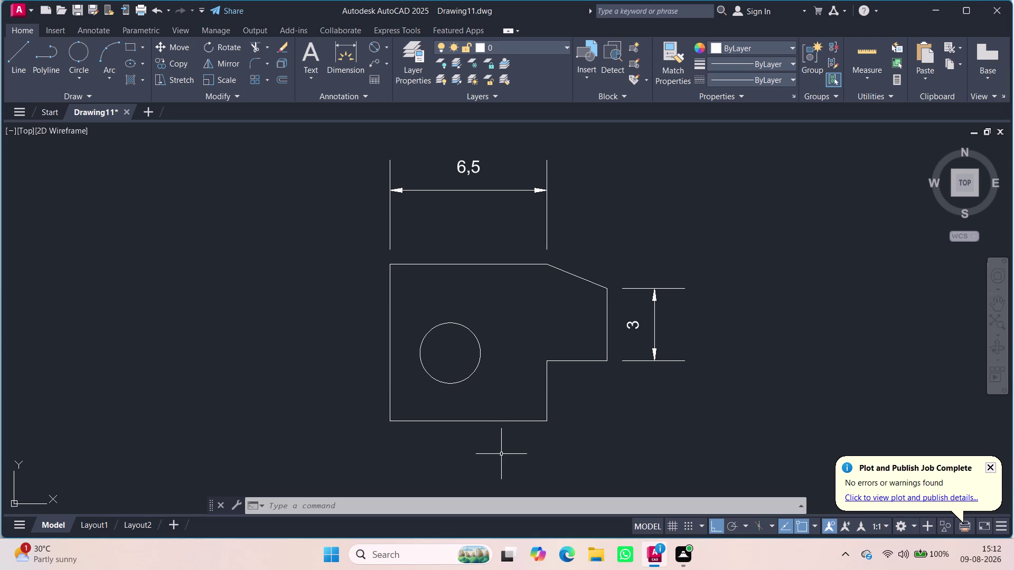
middle_drag(503, 455, 492, 381)
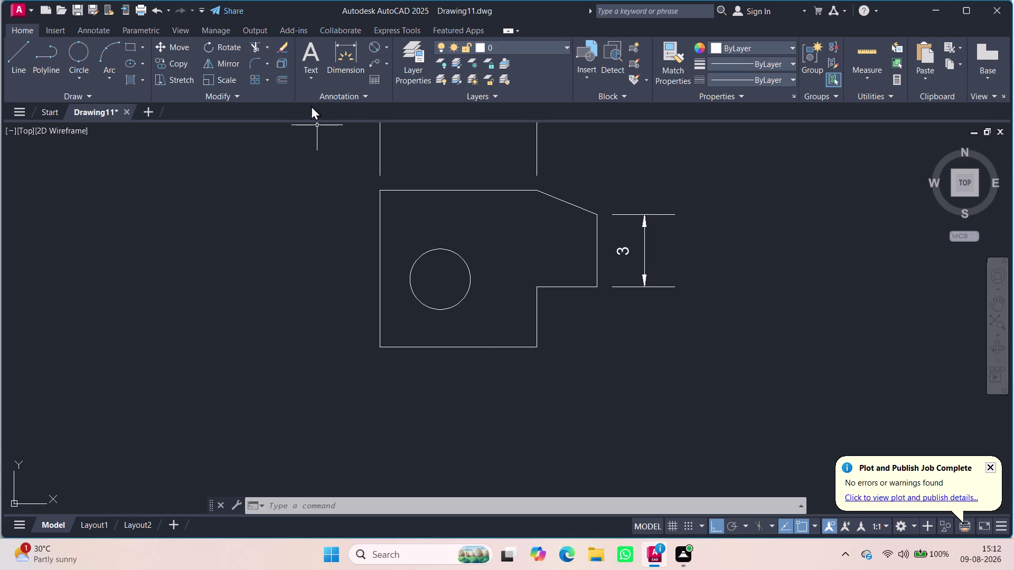
click(355, 45)
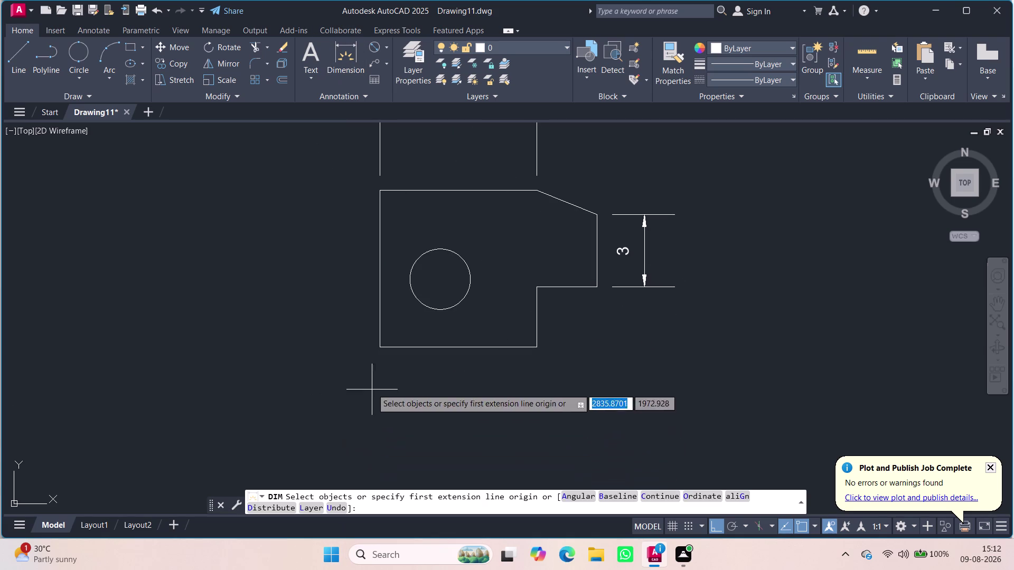
click(379, 348)
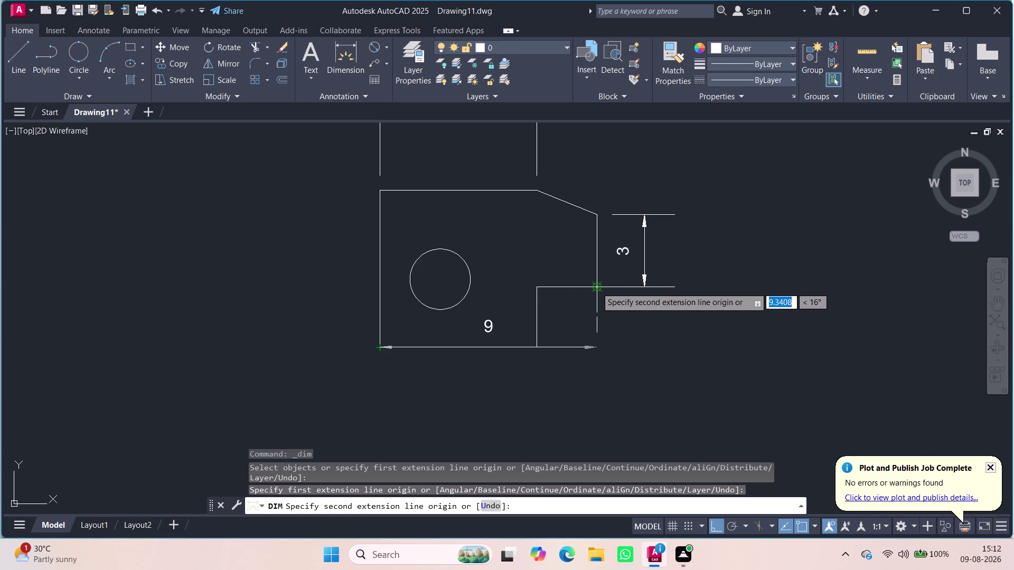
click(719, 529)
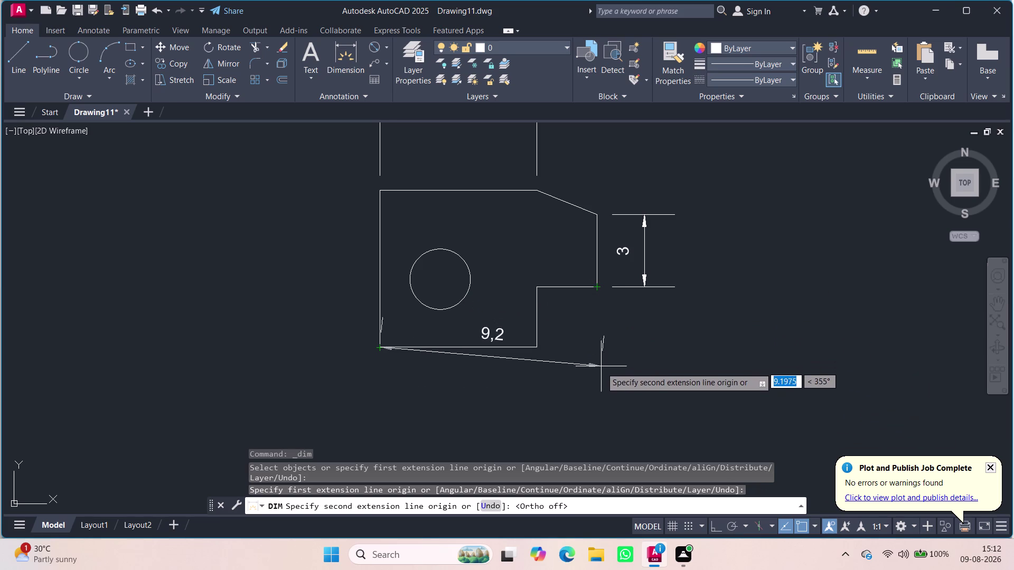
key(Escape)
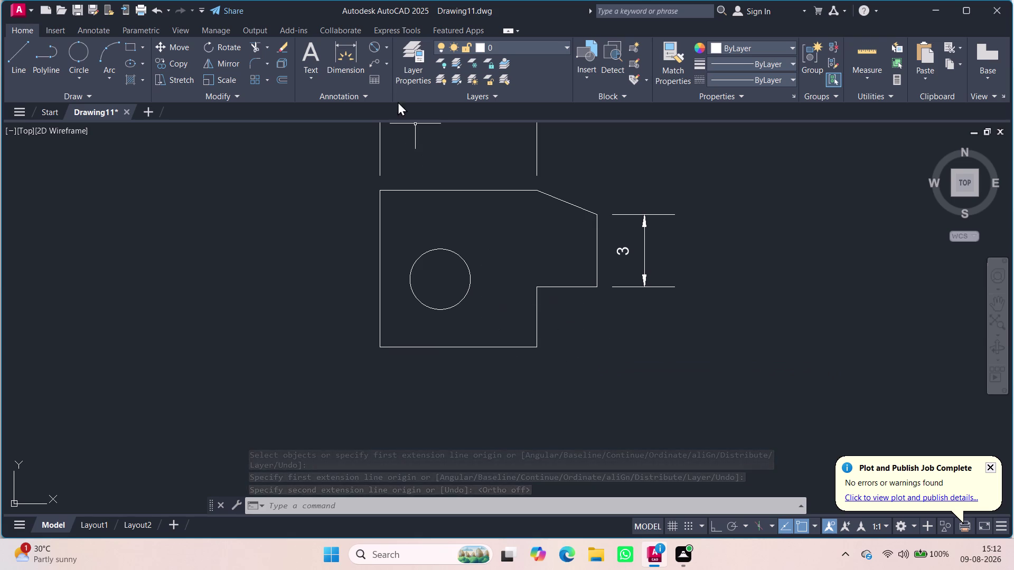
click(361, 60)
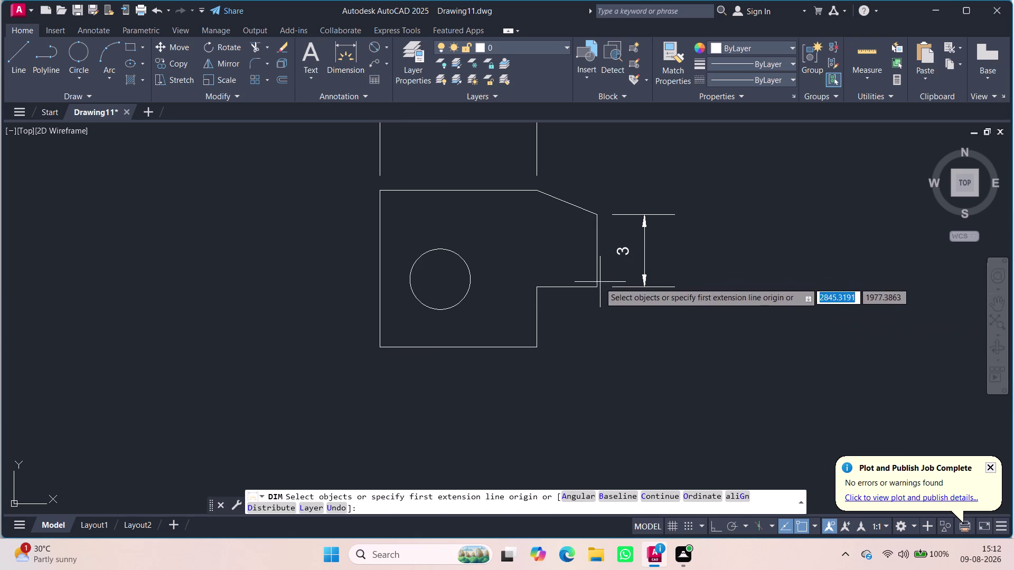
click(596, 291)
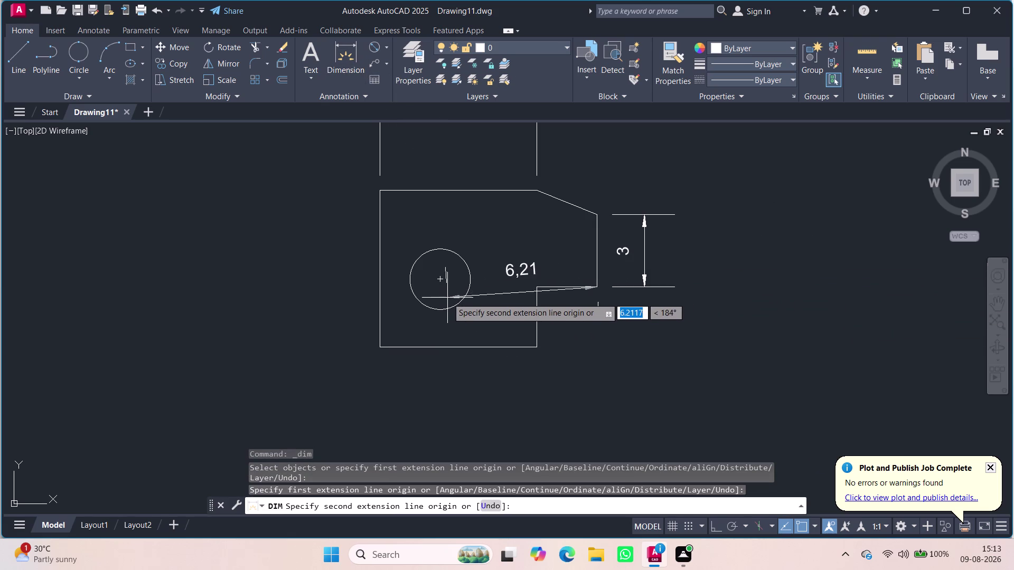
click(717, 519)
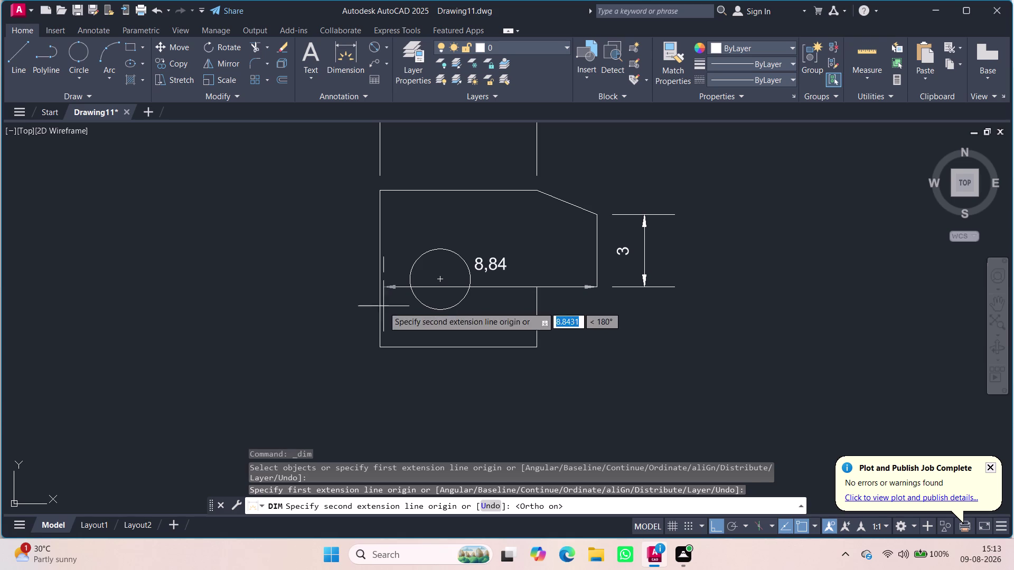
click(379, 290)
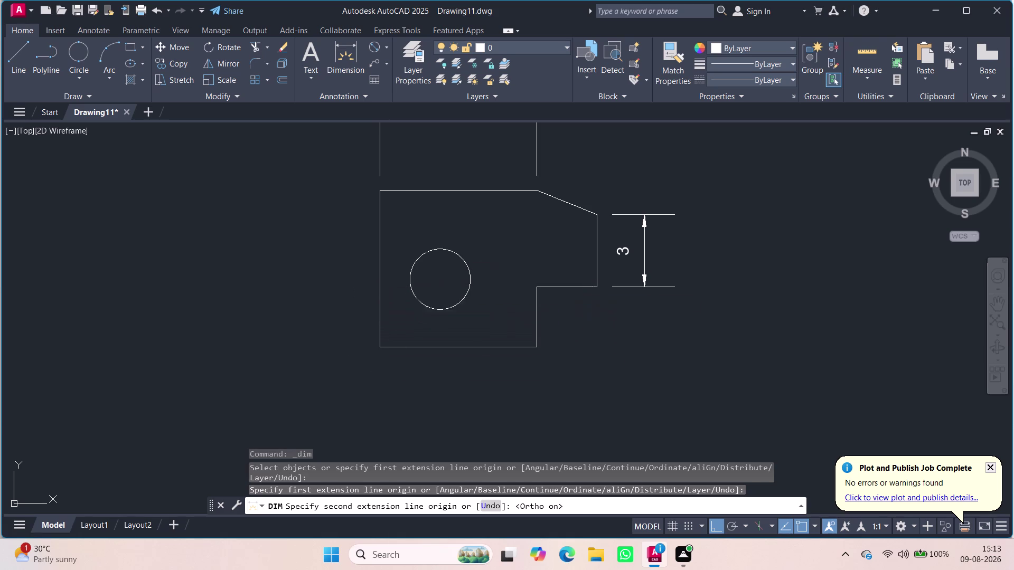
key(Escape)
key(Escape)
key(Escape)
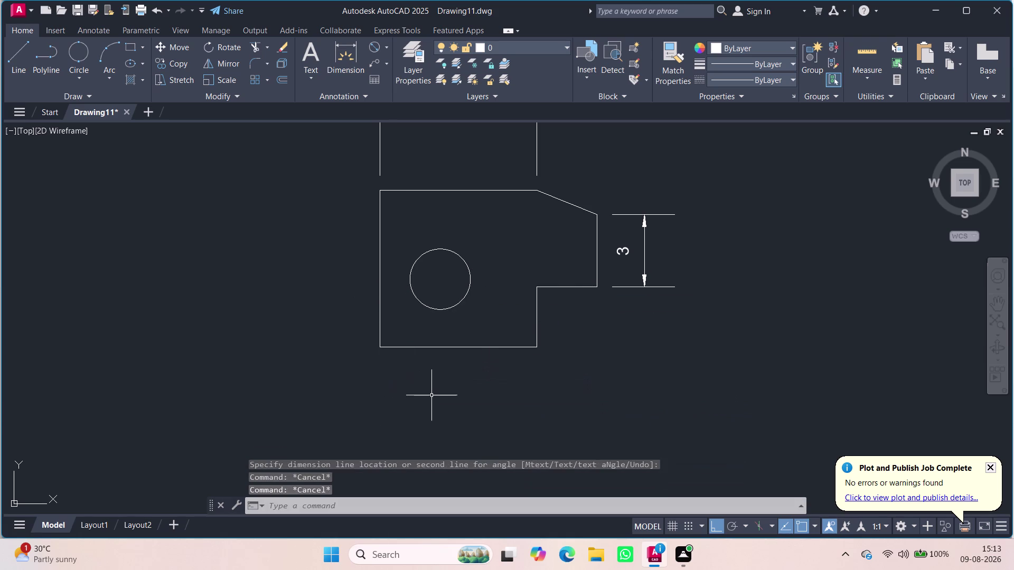
key(Escape)
key(Escape)
key(Escape)
key(Escape)
key(Escape)
key(Escape)
key(Escape)
key(Escape)
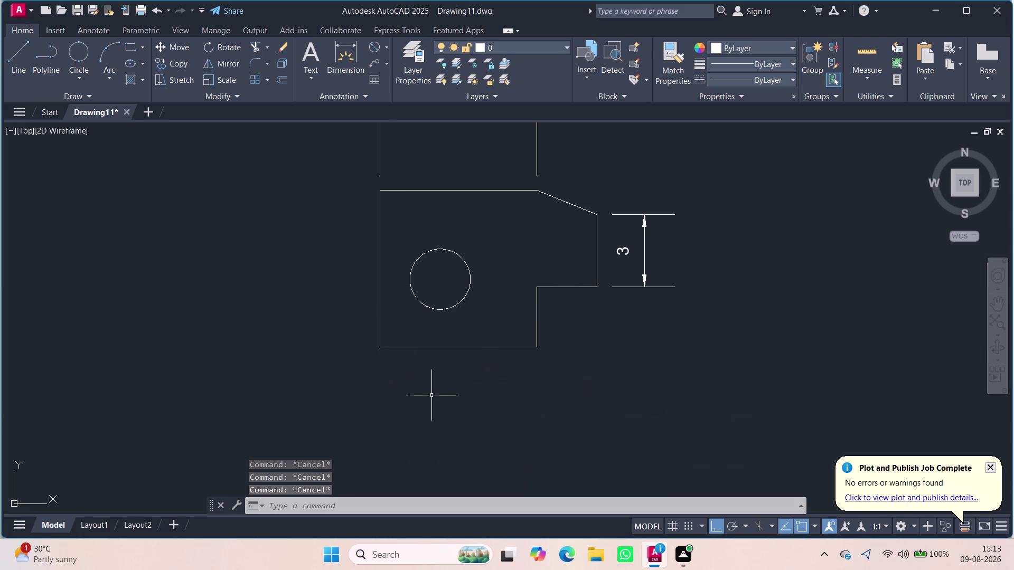
key(Escape)
key(Escape)
key(Escape)
key(Escape)
Add a 2,5 linear dimension from the left edge to the hole centre.
key(Escape)
key(Escape)
click(384, 47)
click(387, 71)
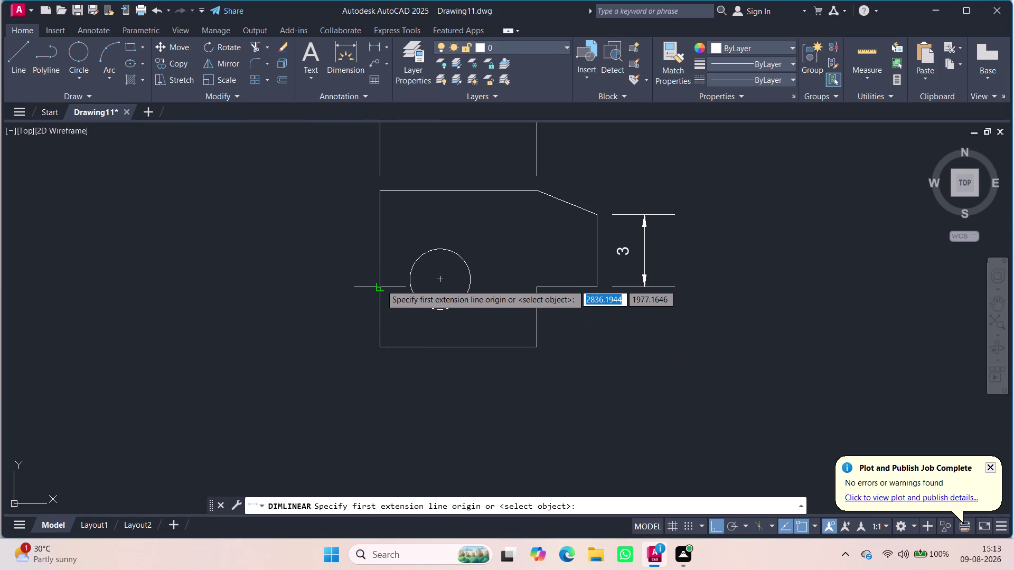
click(442, 281)
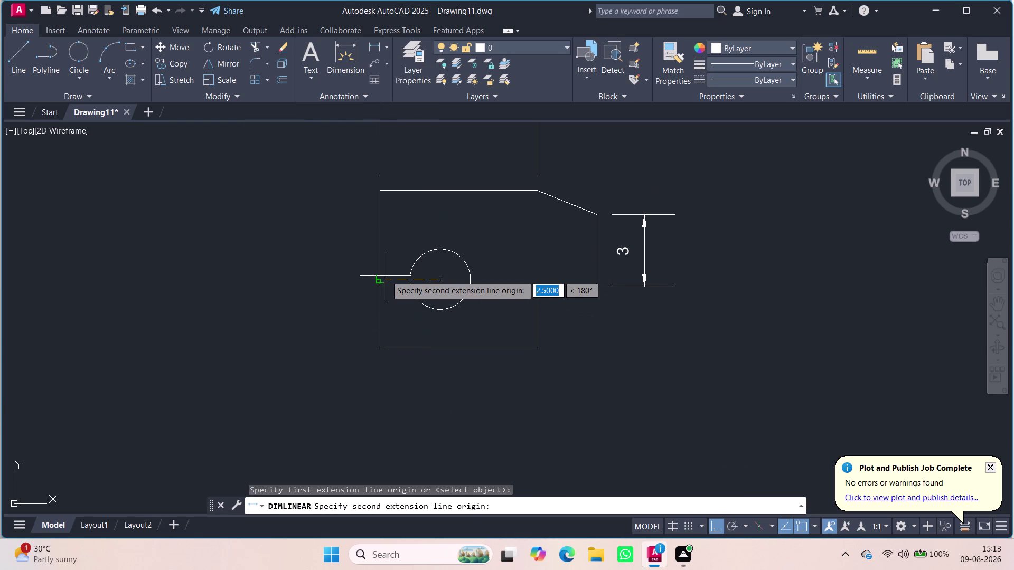
click(380, 279)
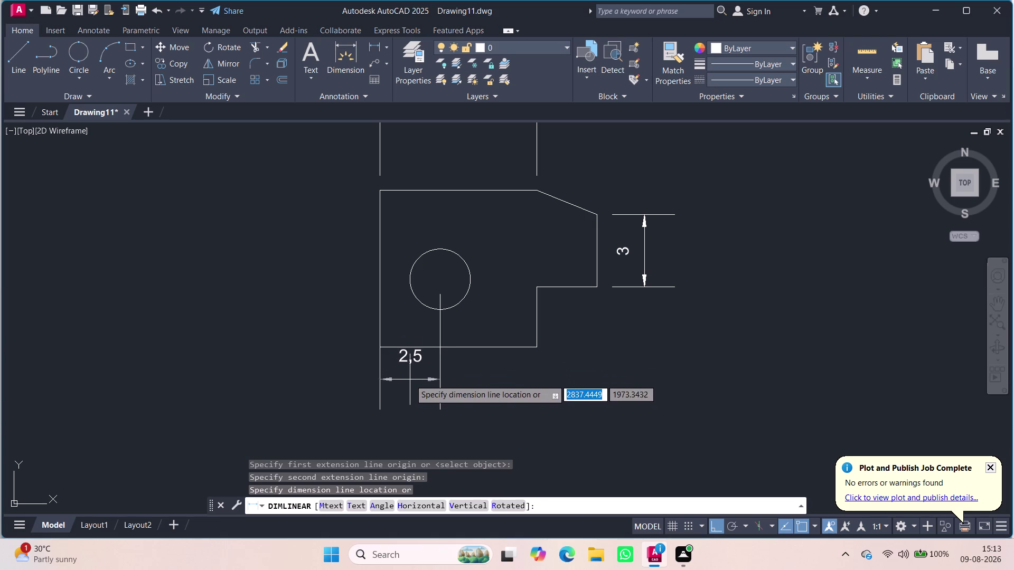
click(410, 392)
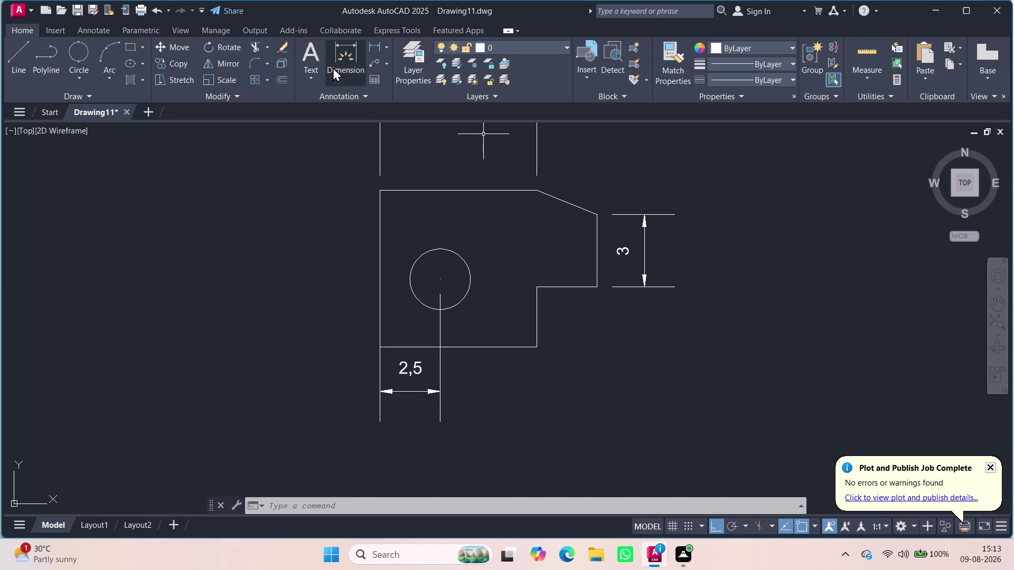
Dimension the lower step's width as 2,5 below the profile.
click(340, 54)
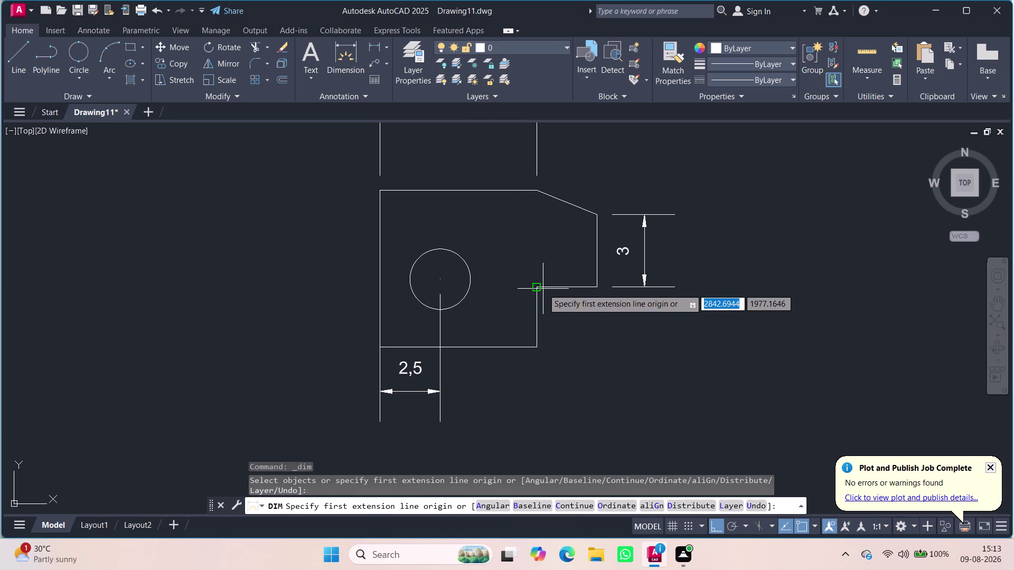
click(539, 288)
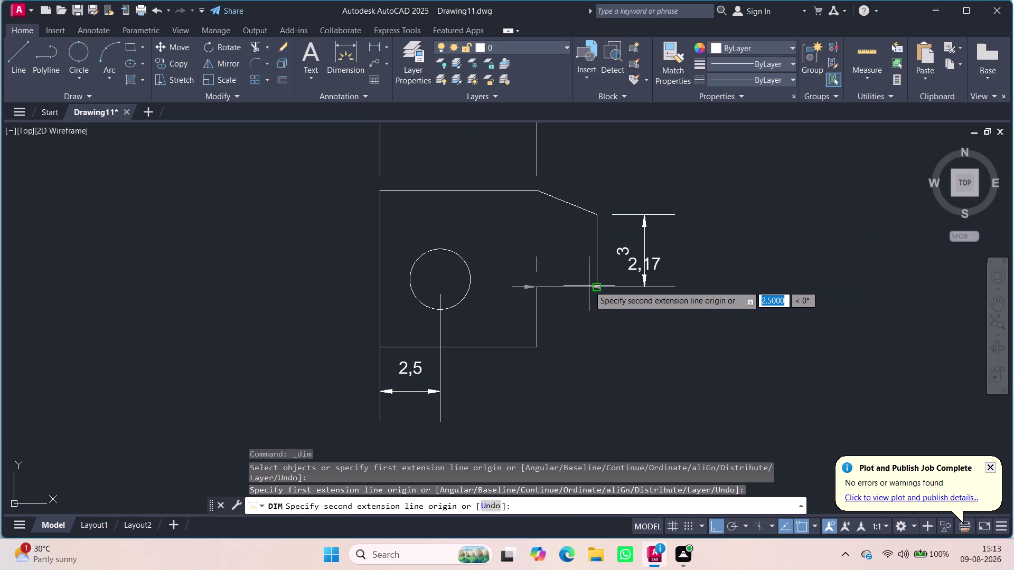
click(596, 286)
click(604, 400)
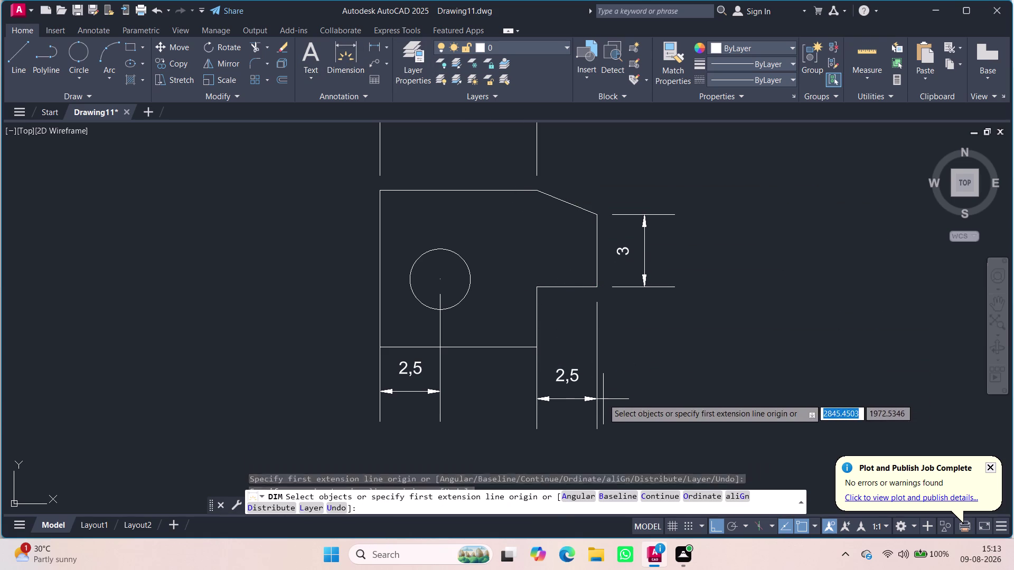
click(536, 347)
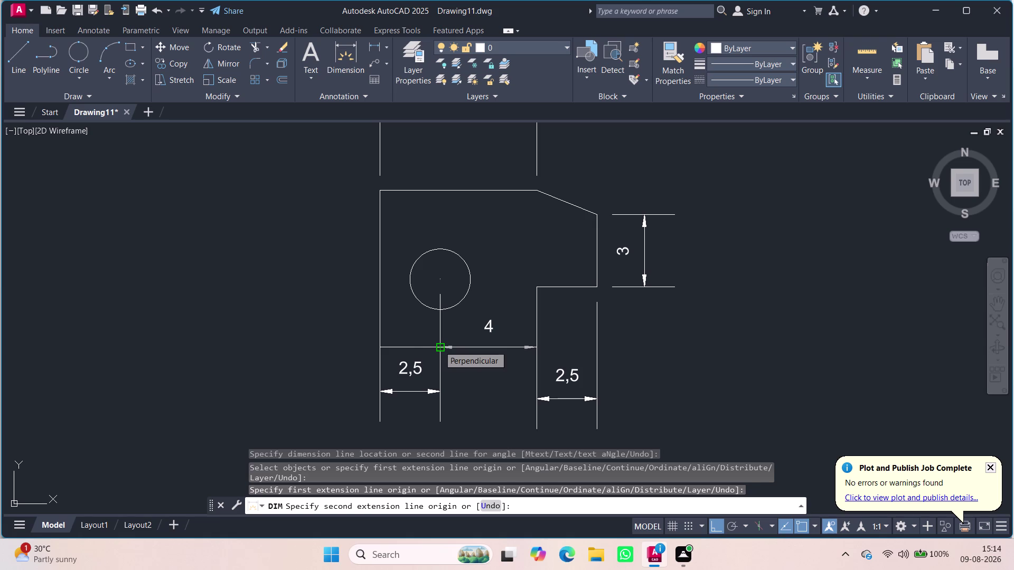
Cancel the unfinished dimension and delete both 2,5 dimensions.
key(Escape)
key(Escape)
key(Escape)
drag(644, 420, 635, 421)
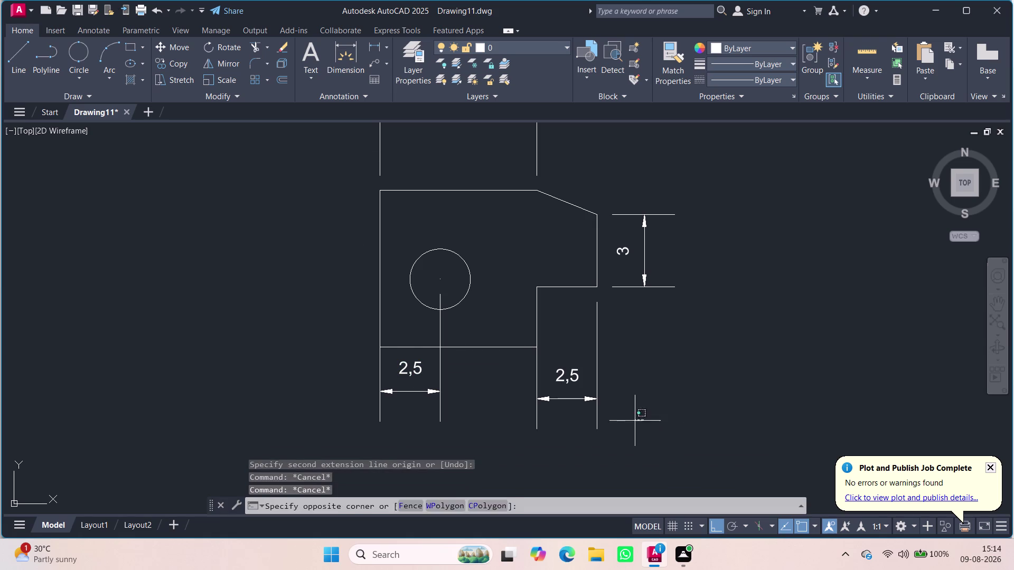
drag(635, 421, 347, 407)
key(Delete)
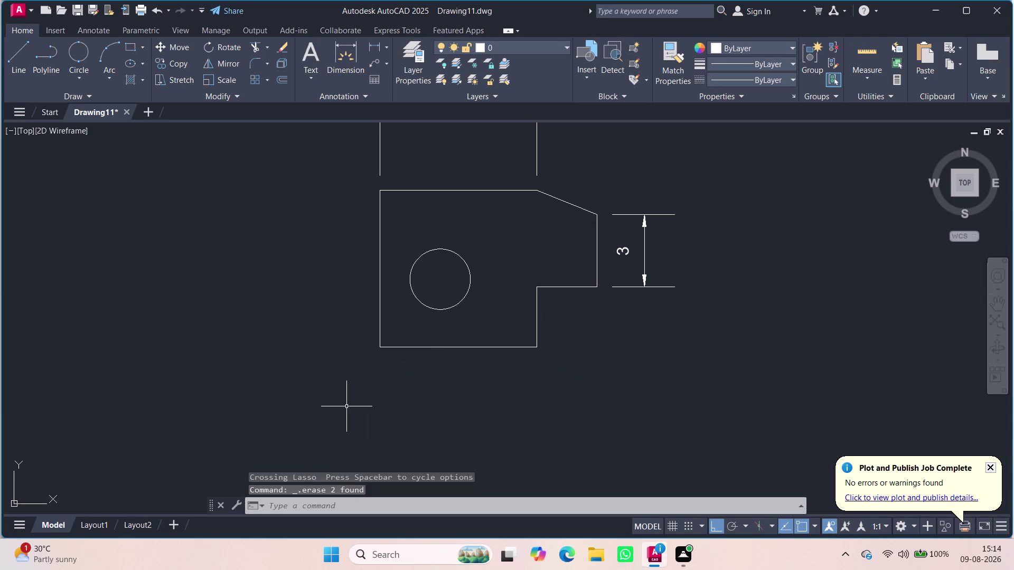
Erase the right edge, step lines, chamfer and 3 dimension.
click(558, 293)
click(558, 284)
key(Delete)
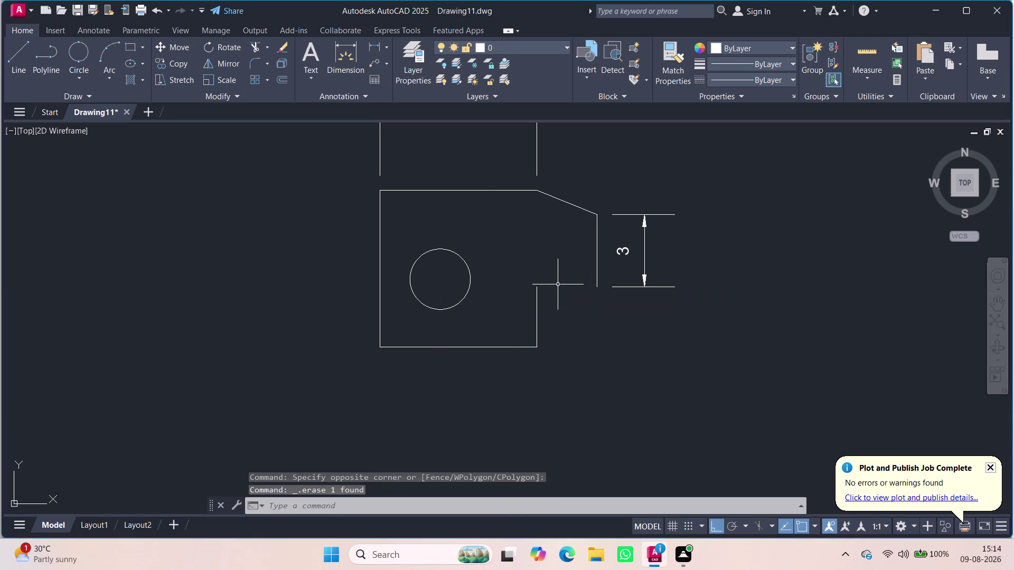
click(600, 239)
click(586, 238)
key(Delete)
click(587, 214)
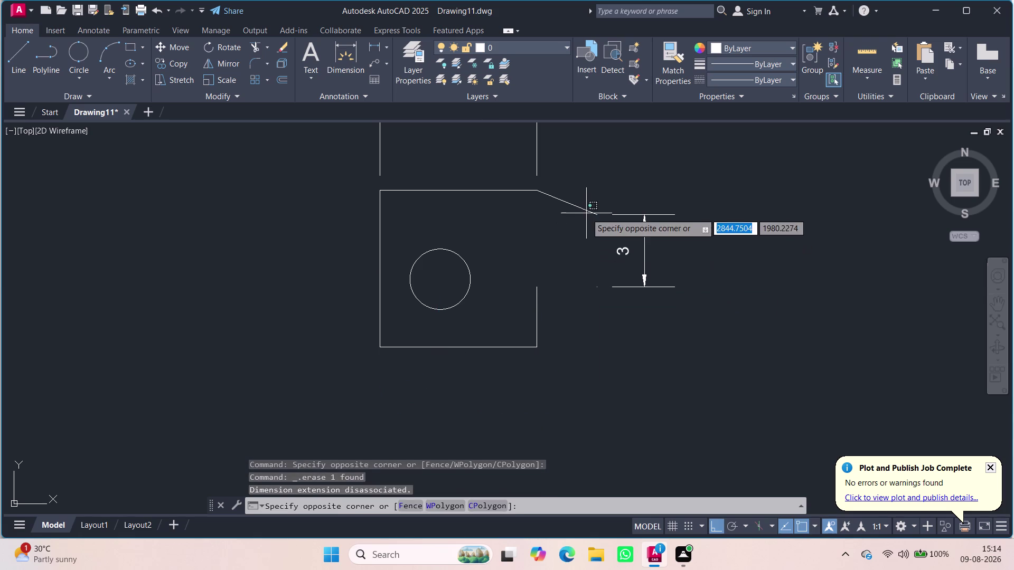
click(586, 211)
key(Delete)
drag(675, 292, 676, 165)
key(Delete)
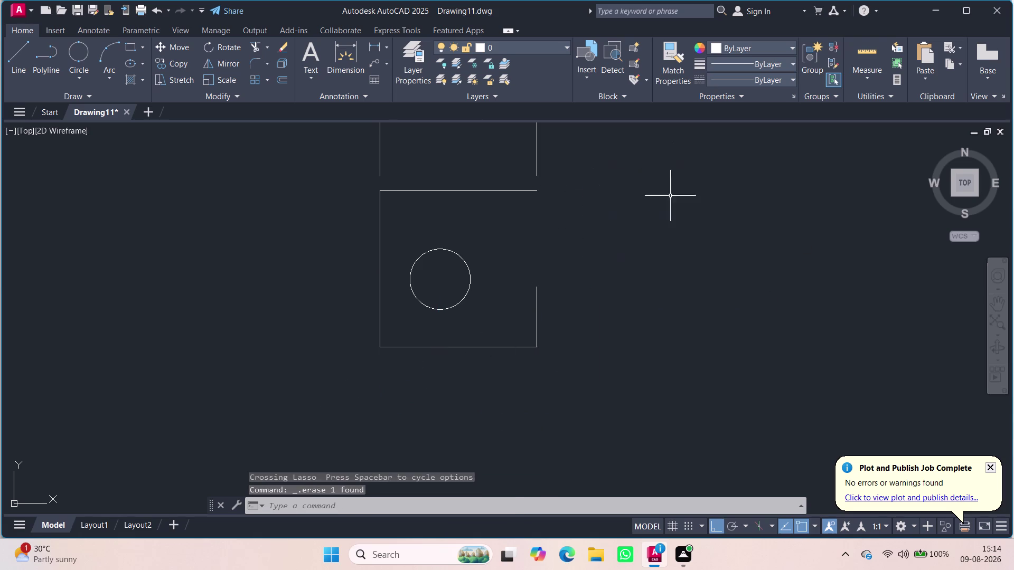
Erase the right part of the profile's bottom edge.
click(536, 318)
key(Delete)
click(517, 346)
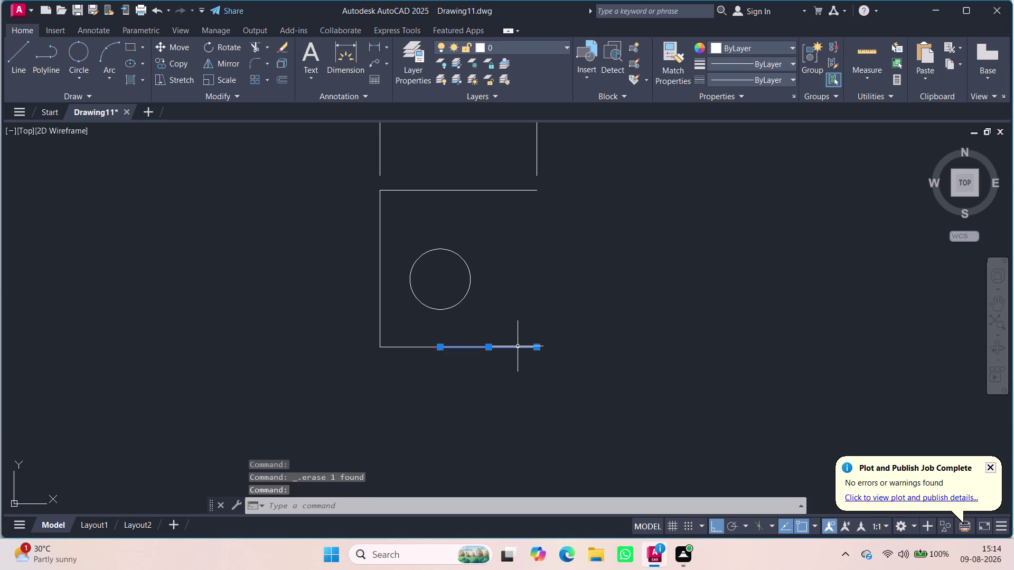
key(Delete)
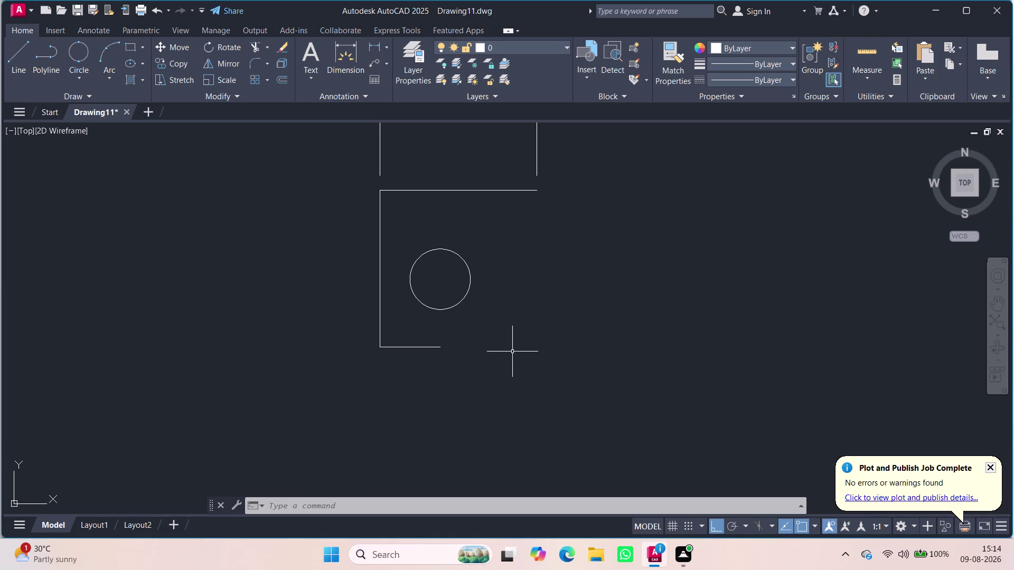
key(l)
key(Return)
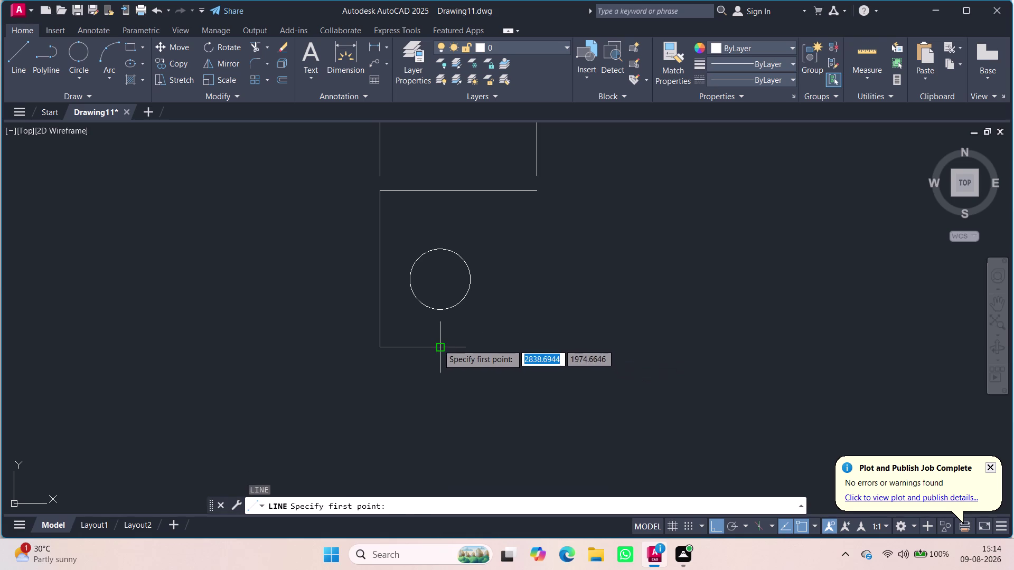
Draw lines 3, 2.5, 2.5 and 3 long, then a chamfer to the top edge.
click(438, 344)
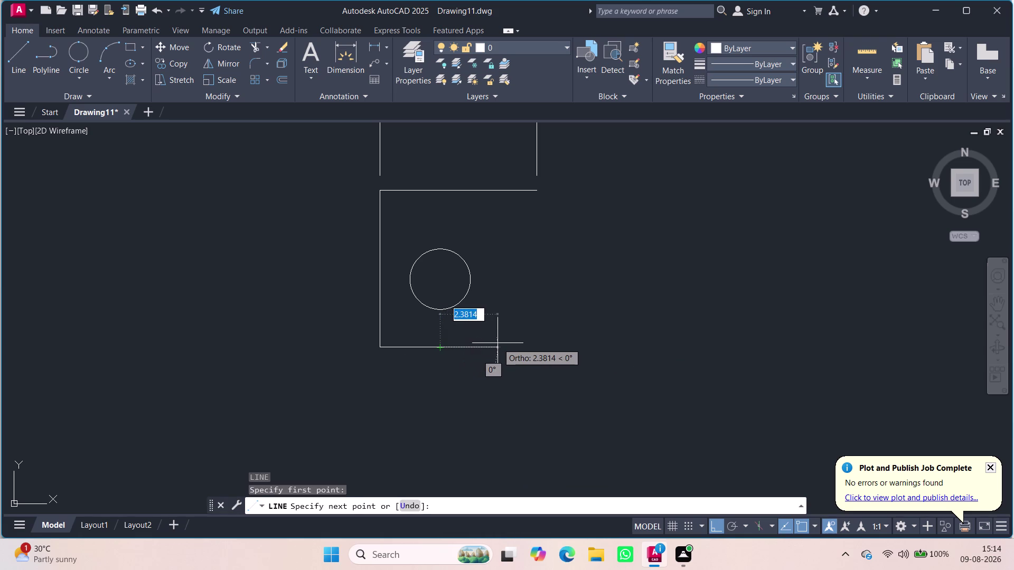
key(3)
key(Return)
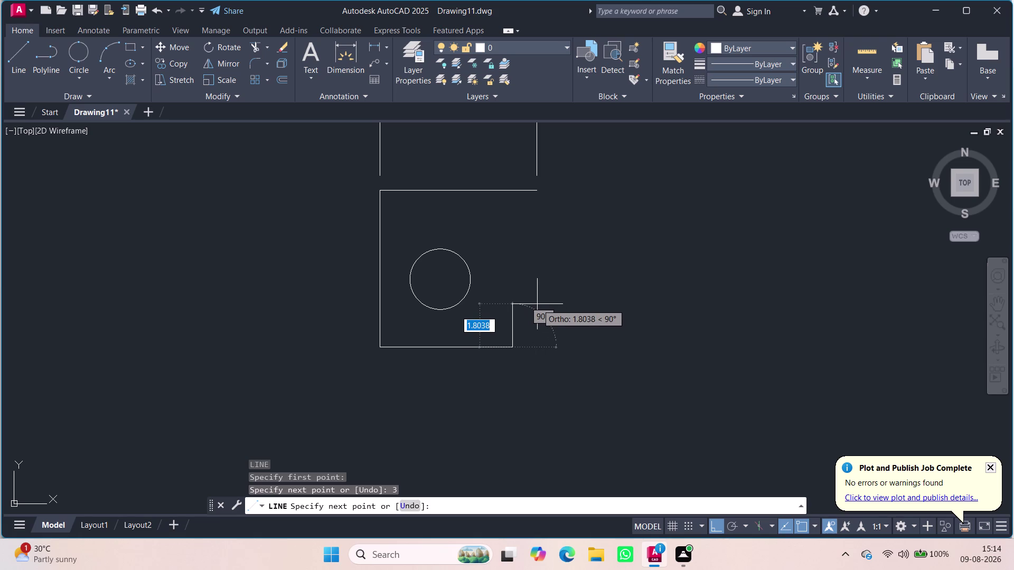
text(2.5)
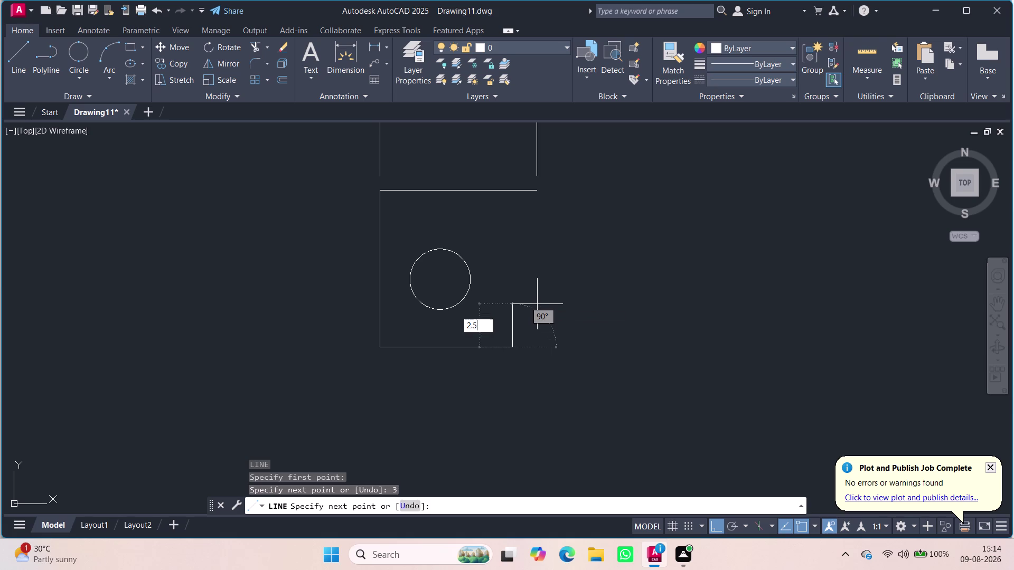
key(Return)
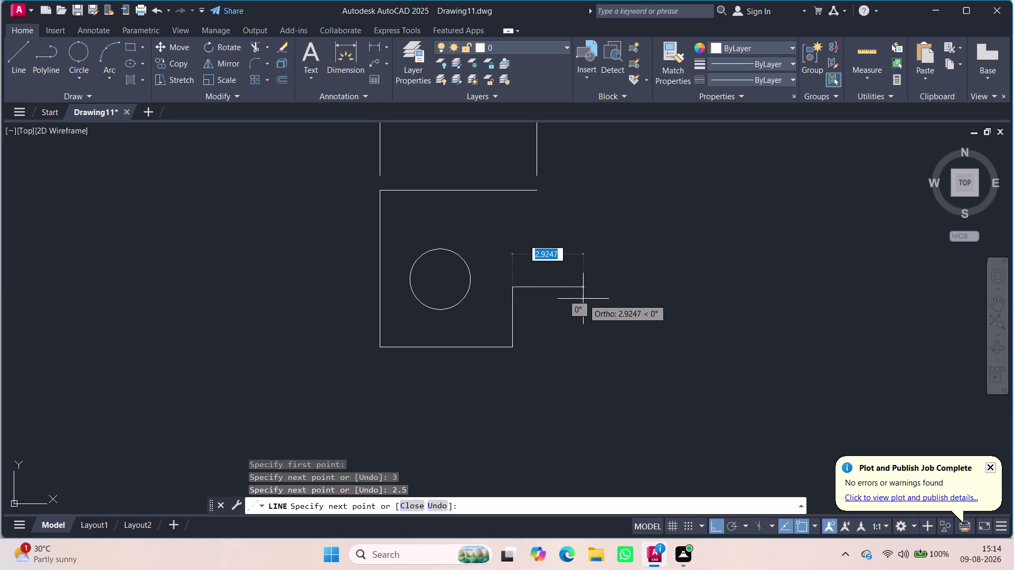
text(2.5)
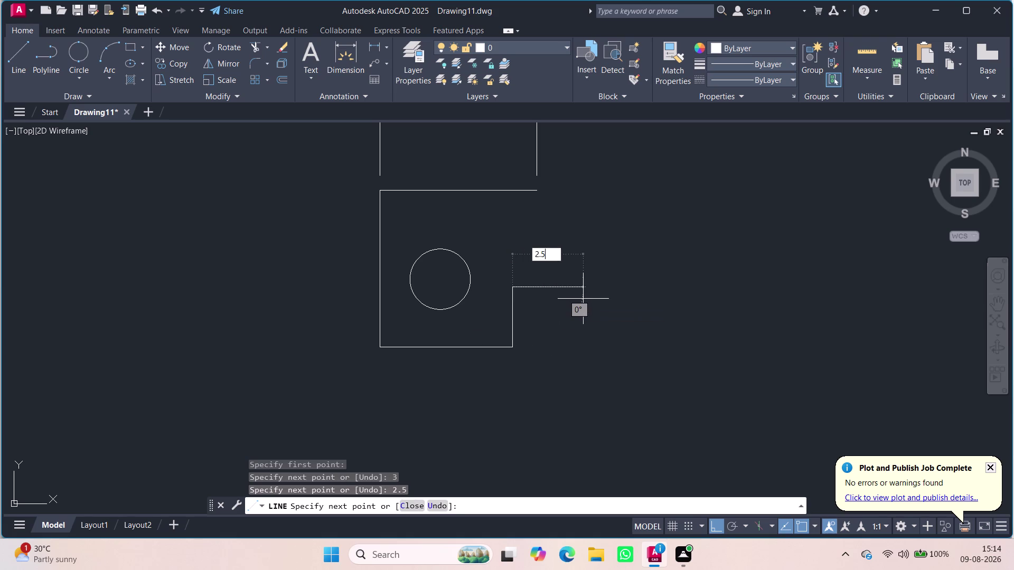
key(Return)
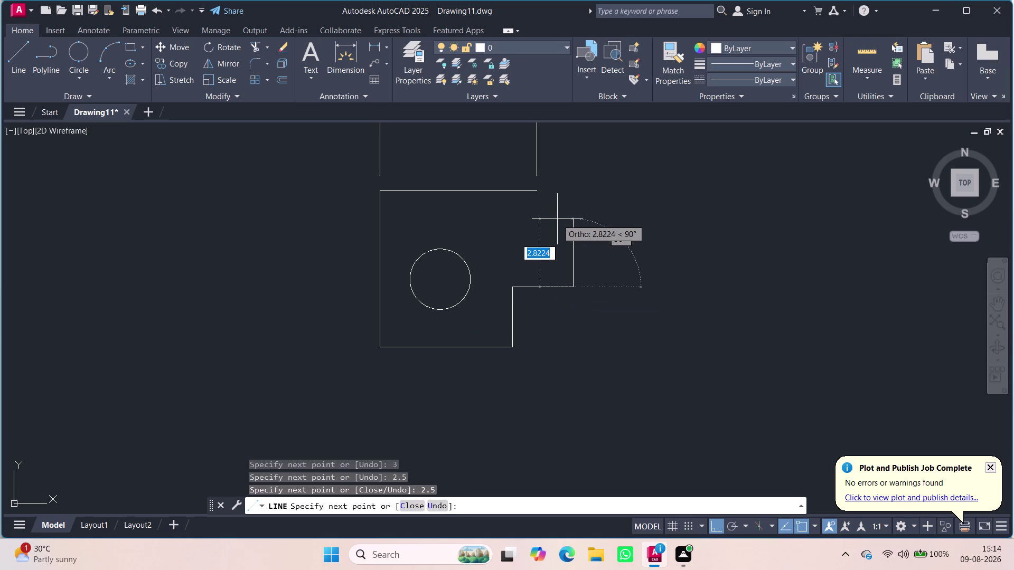
key(3)
key(Return)
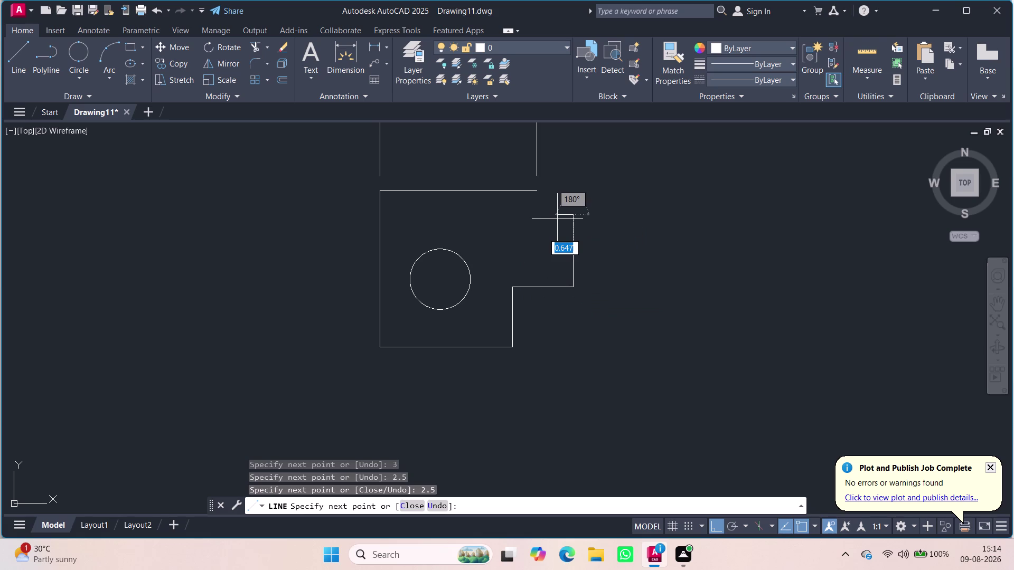
click(535, 191)
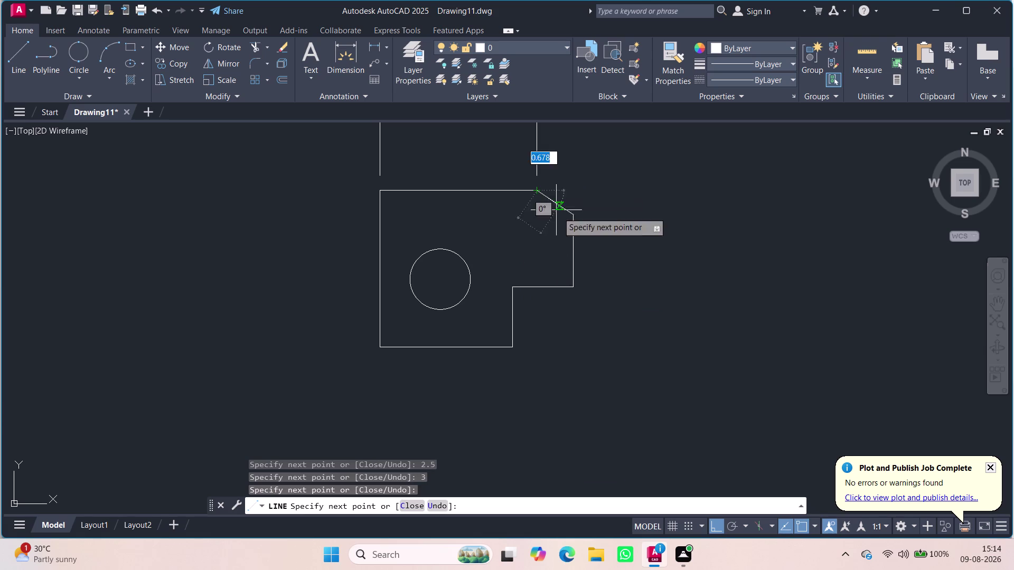
key(Escape)
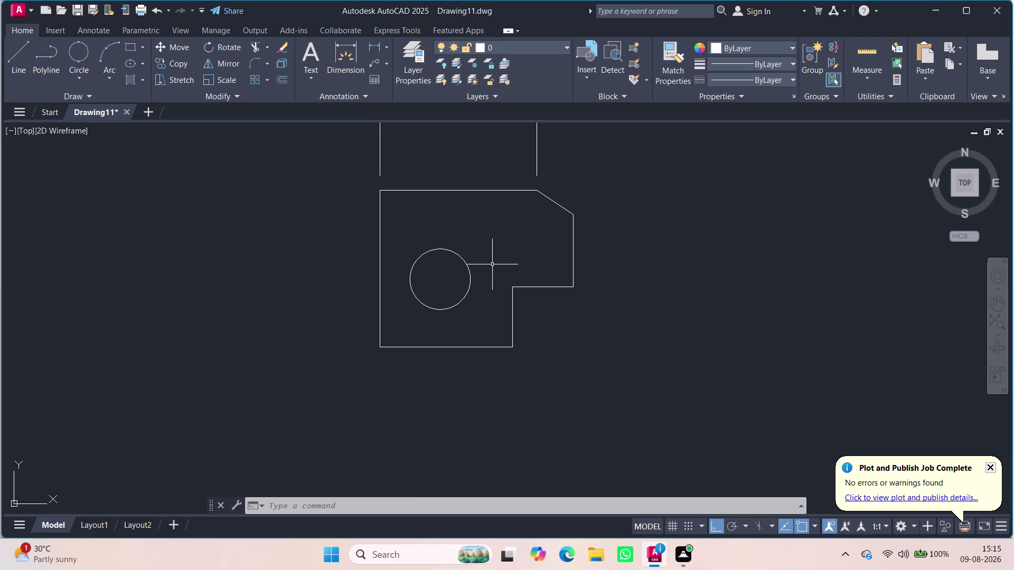
click(386, 52)
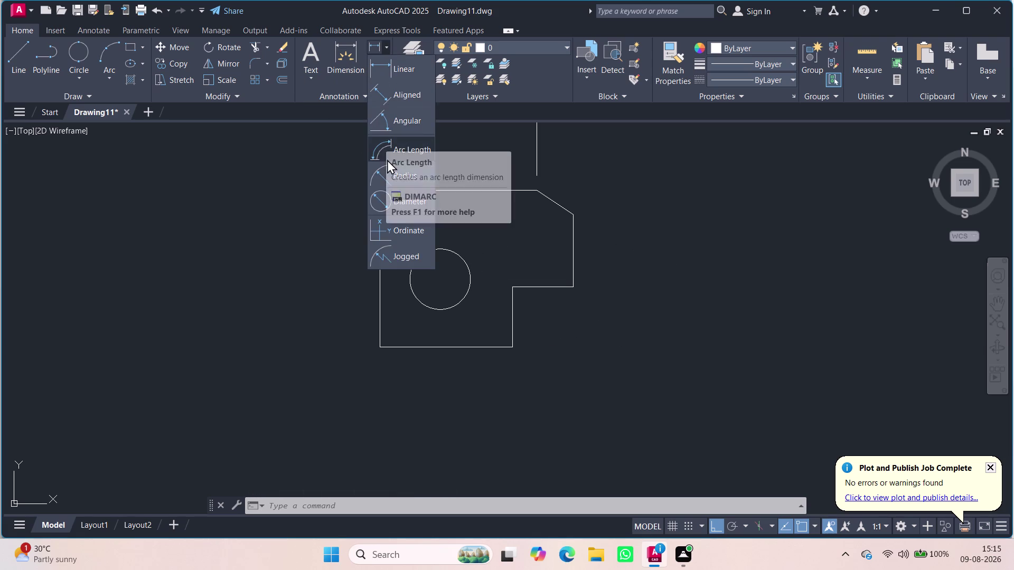
Start a diameter dimension on the hole, then cancel it.
click(388, 205)
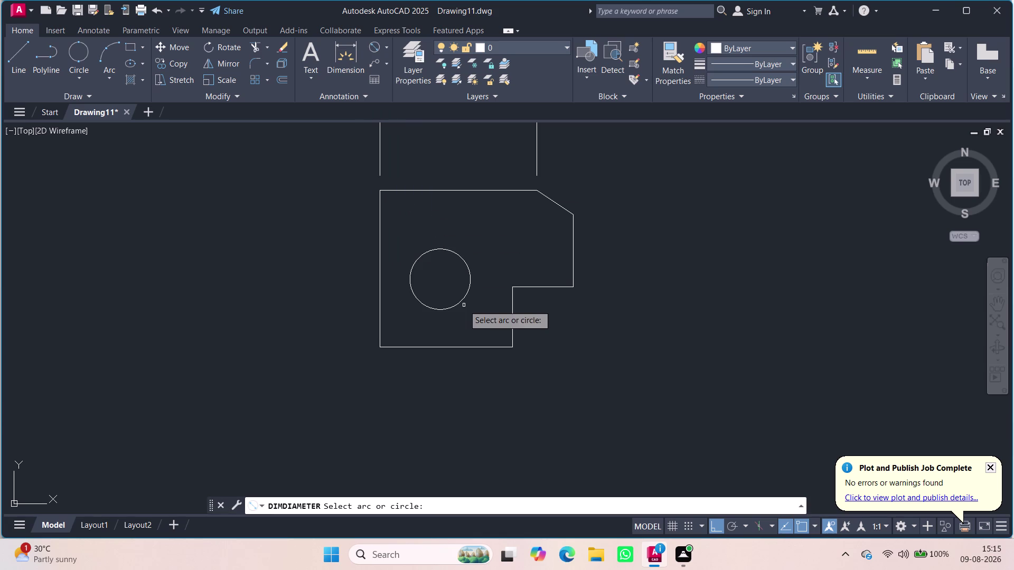
click(465, 298)
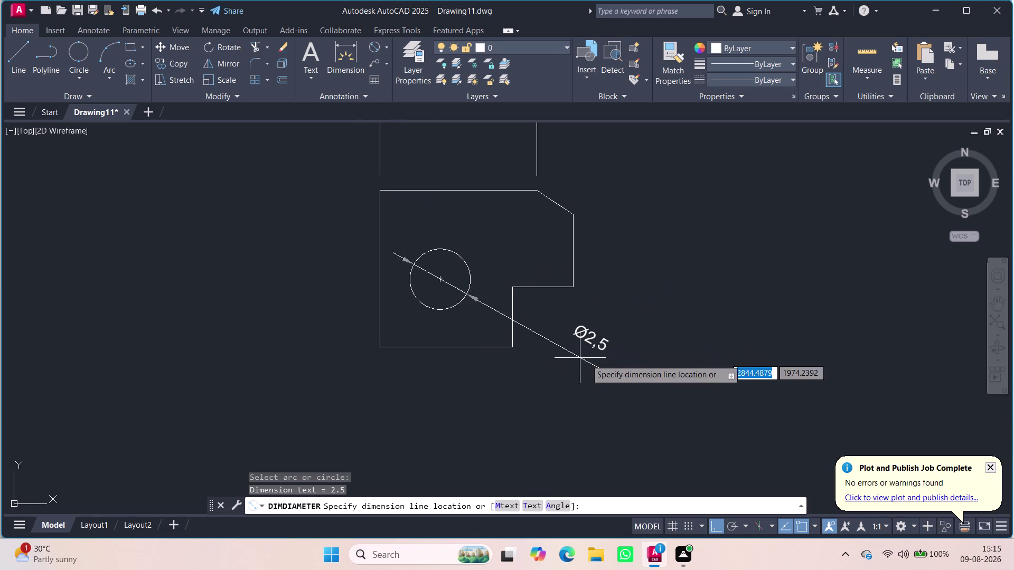
key(Escape)
key(Escape)
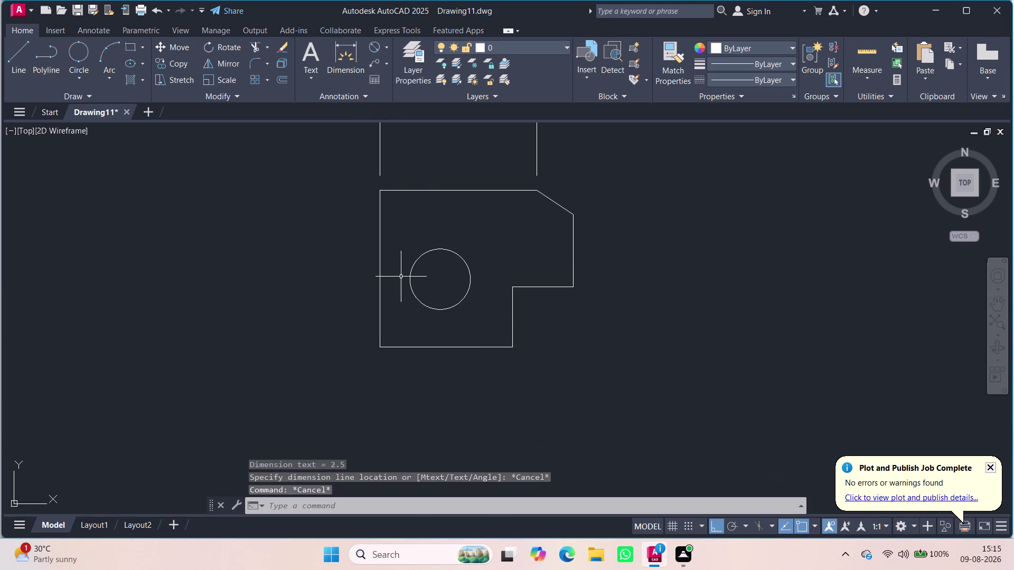
key(Escape)
scroll(down, 3)
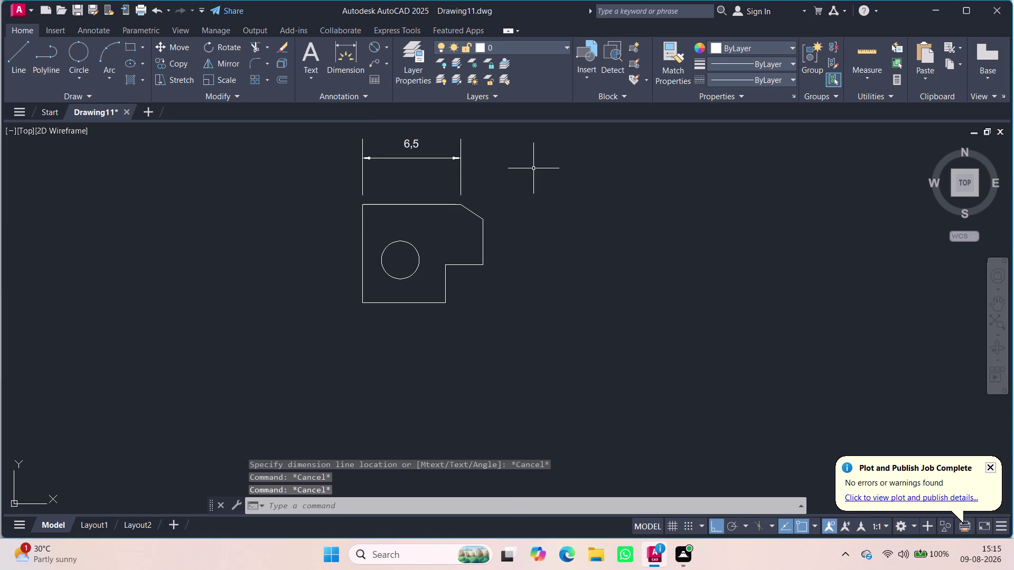
Select and delete the 6,5 dimension above the profile, then zoom in.
drag(505, 175, 333, 166)
click(333, 165)
key(Delete)
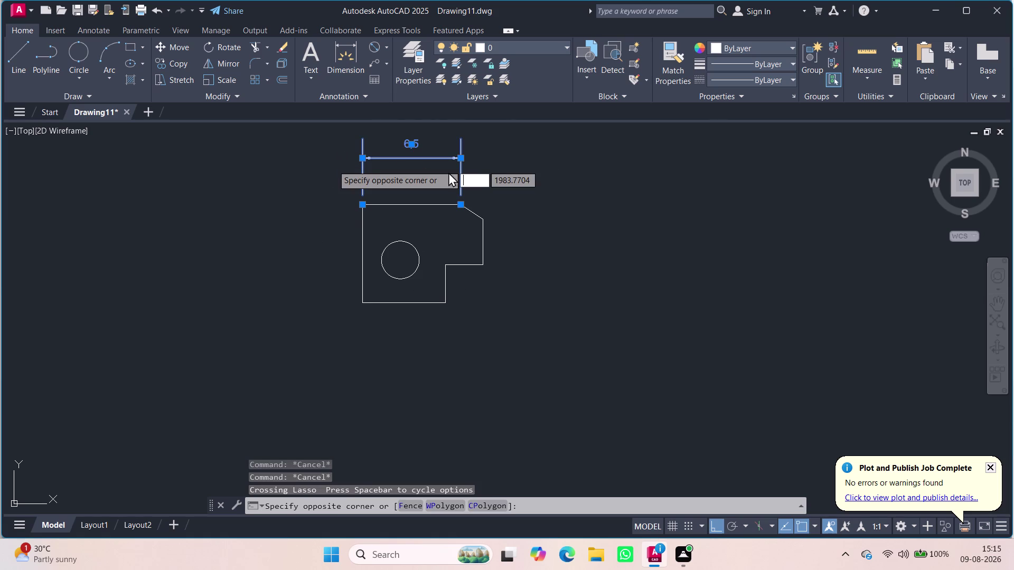
key(Escape)
key(Escape)
drag(518, 180, 354, 170)
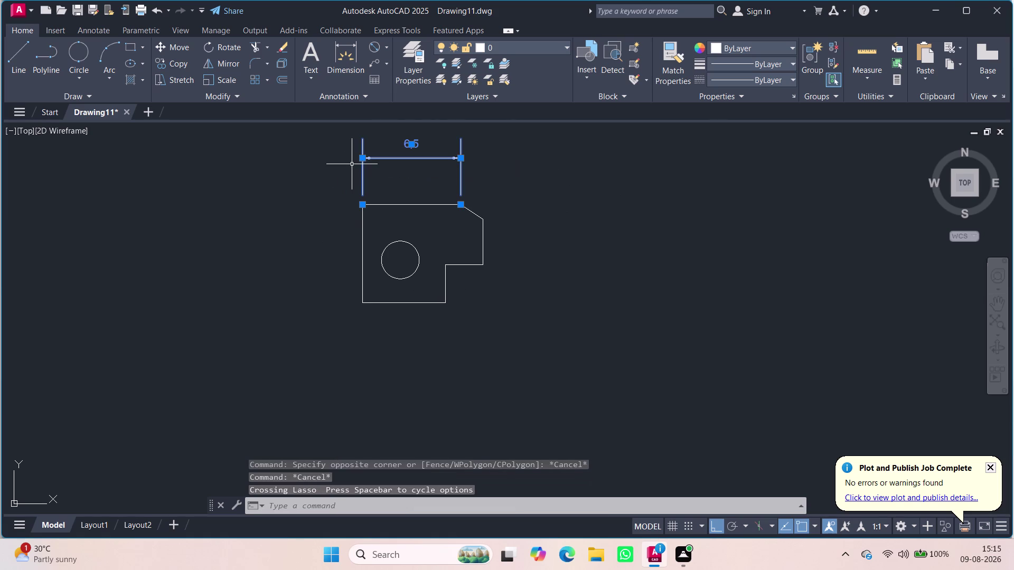
key(Delete)
scroll(up, 3)
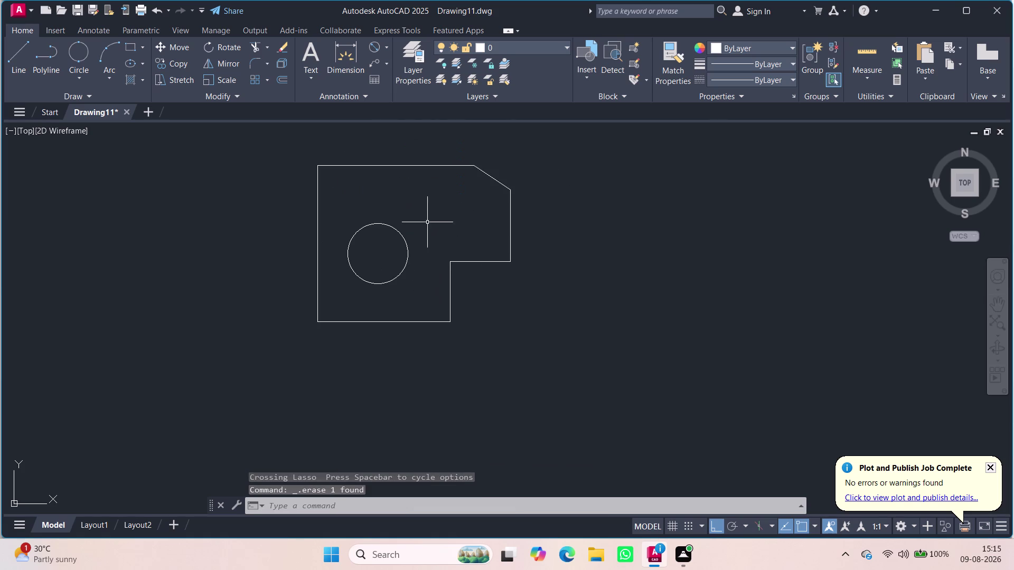
scroll(up, 3)
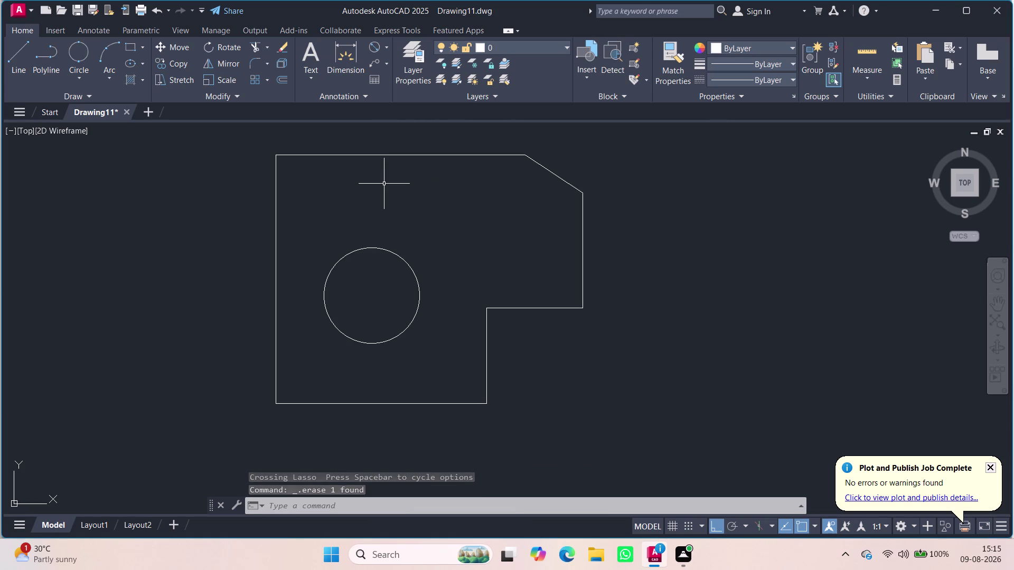
Abandon an accidental Line command and start a circle with TK tracking.
key(l)
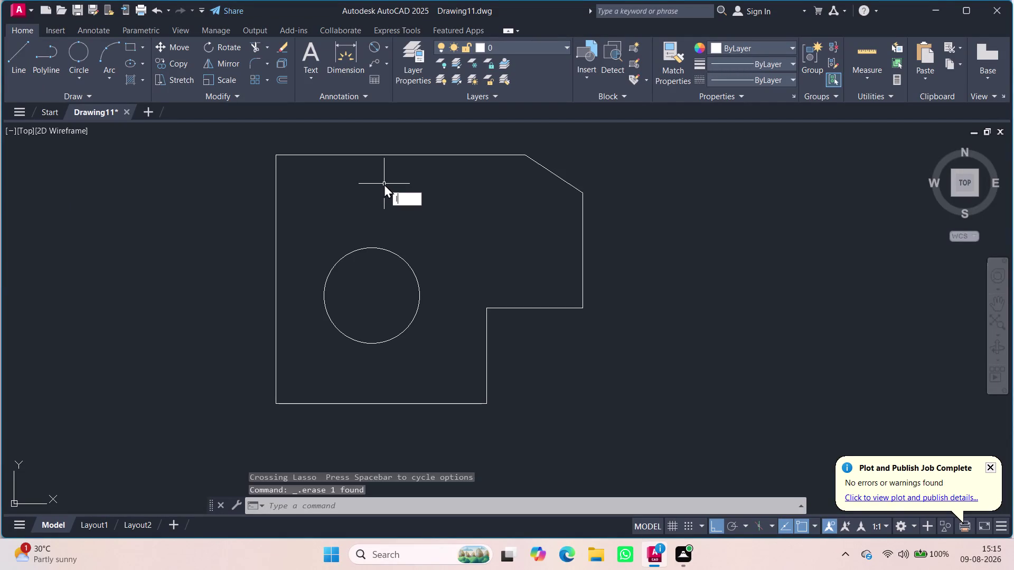
key(Return)
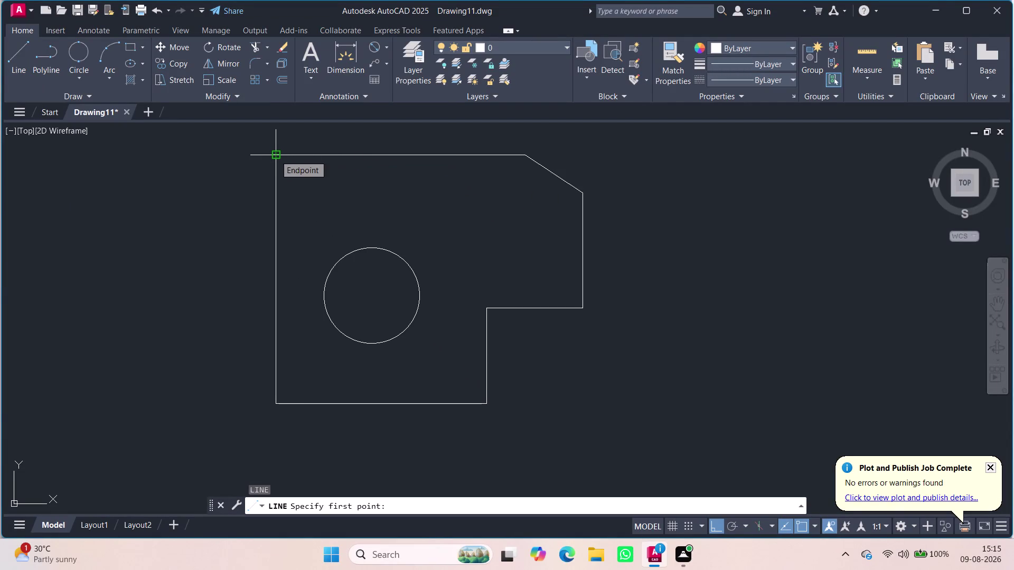
key(Escape)
key(Escape)
text(ck)
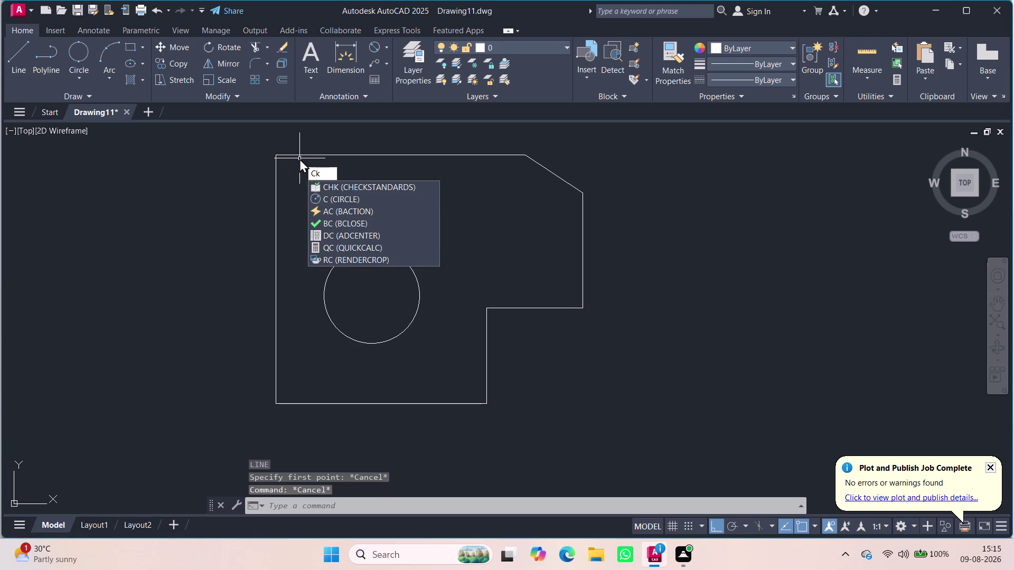
key(BackSpace)
key(Return)
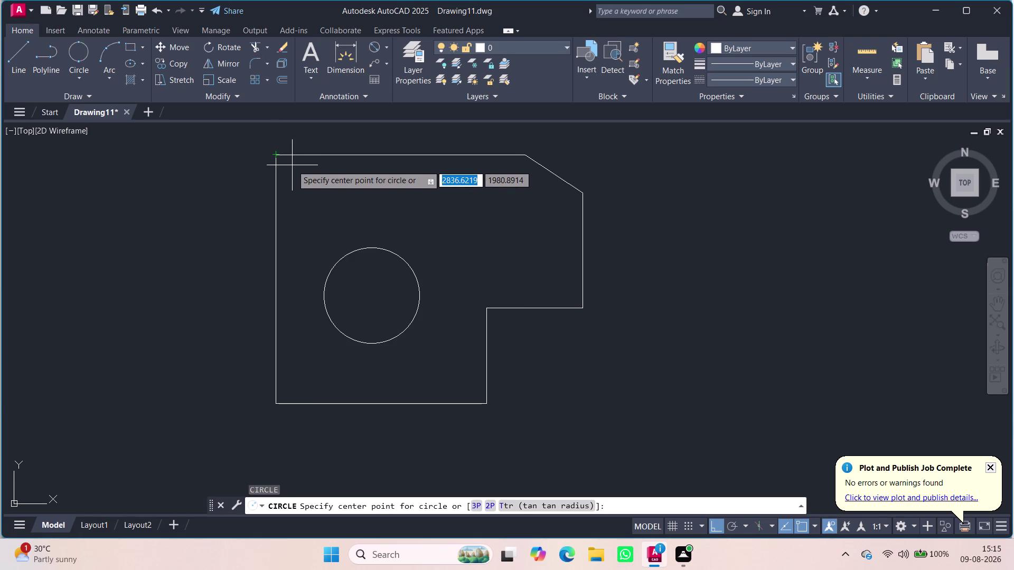
text(tk)
key(Return)
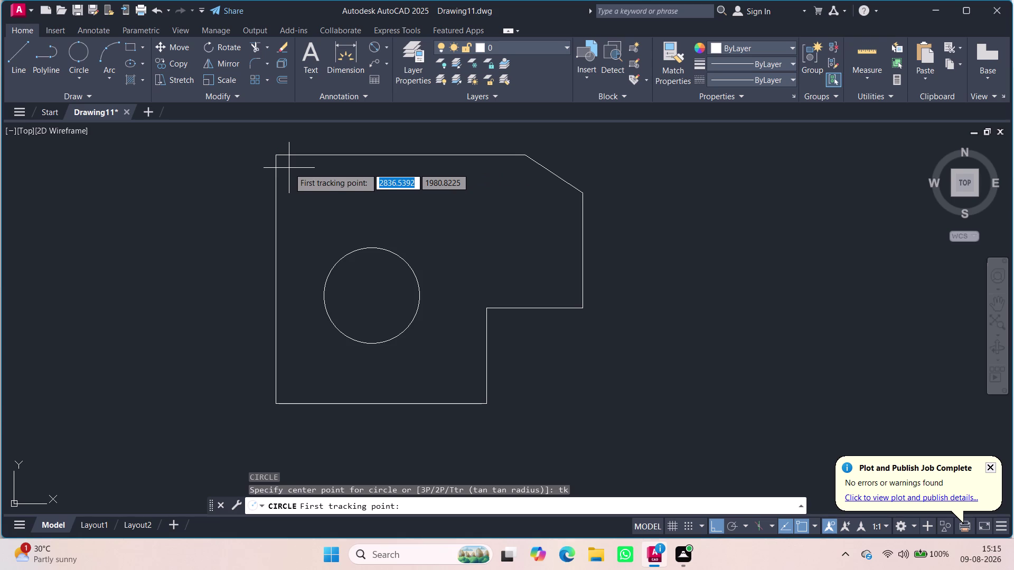
Place the hole centre 5 right and 1.5 down from the top-left corner.
click(277, 153)
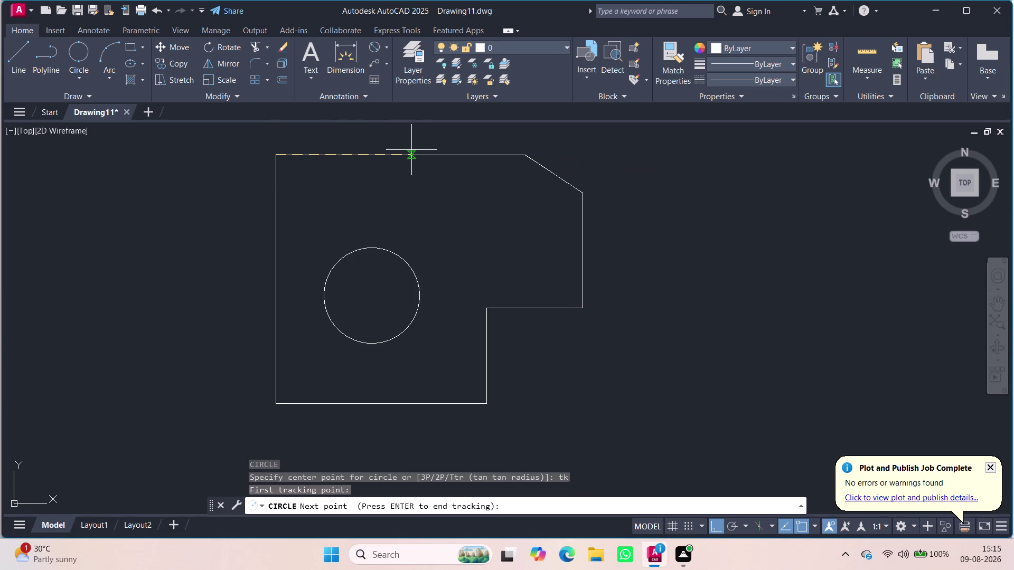
key(5)
key(Return)
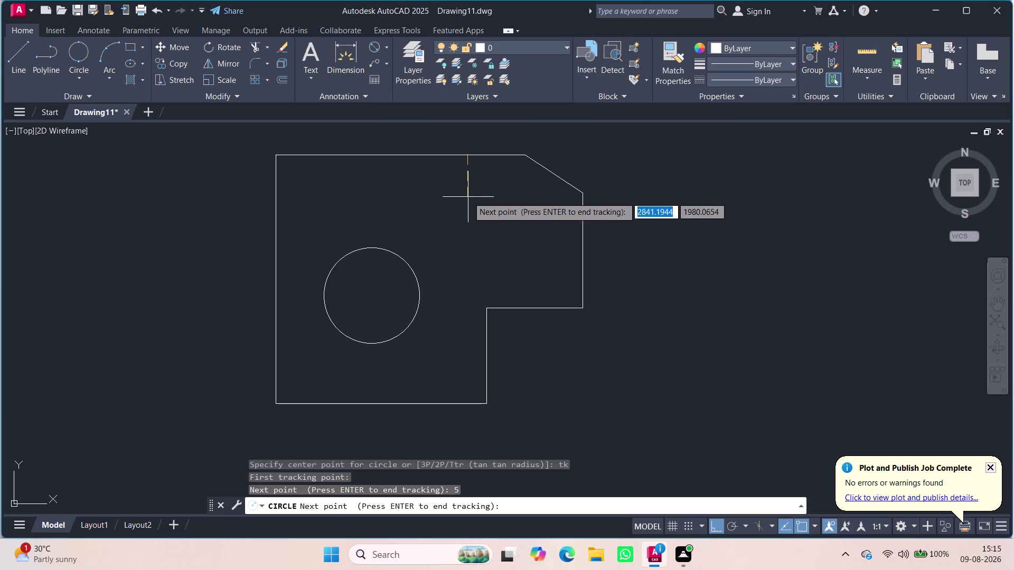
key(1)
text(.)
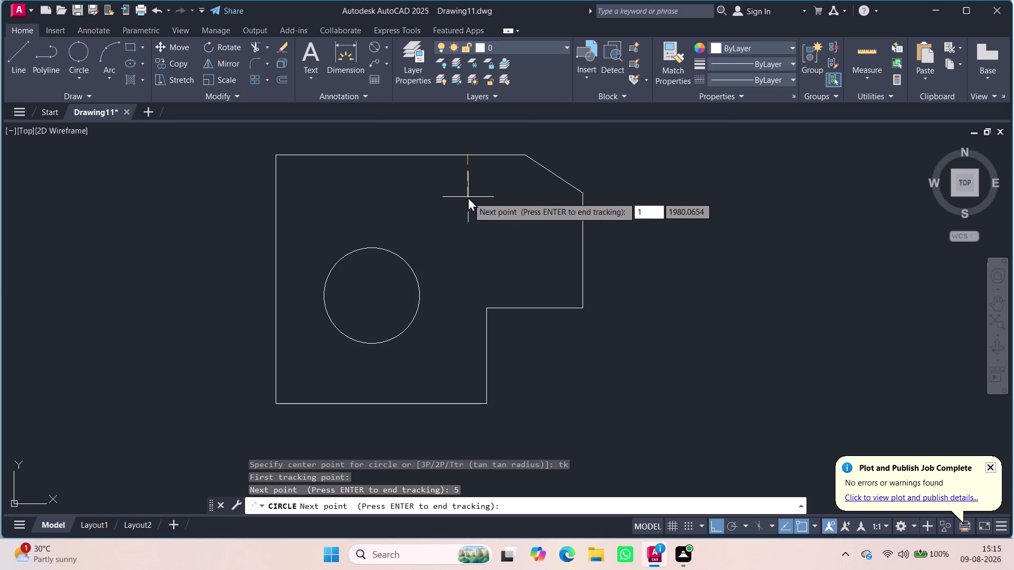
text(5)
key(Return)
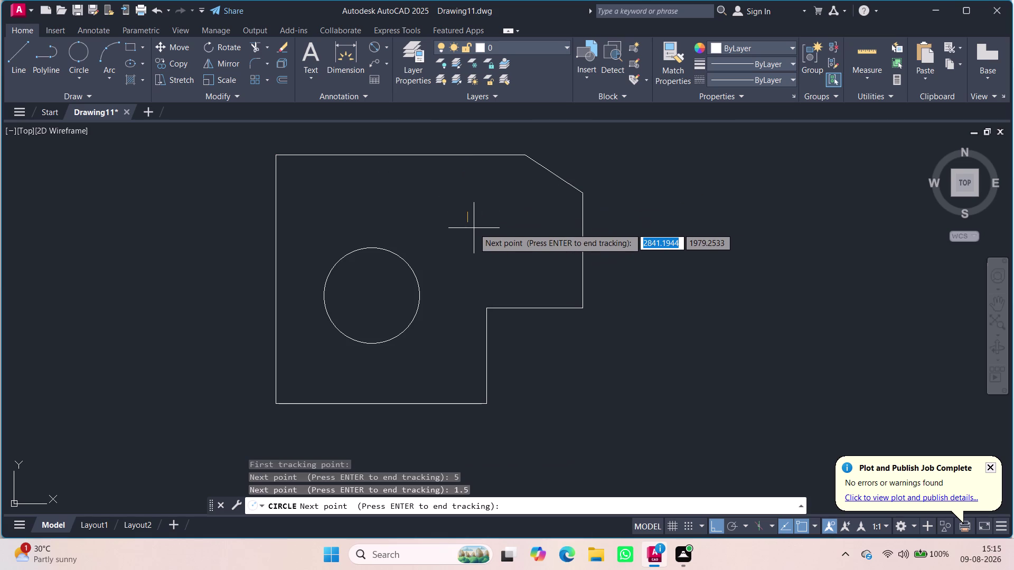
key(Return)
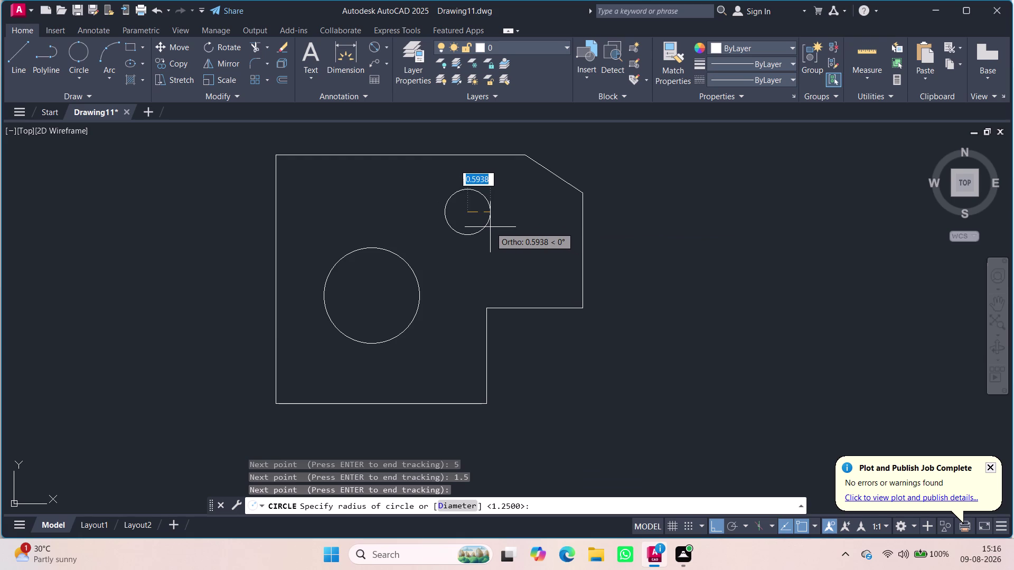
Give the hole a 1.5 diameter and recentre the view on the profile.
key(d)
key(Return)
text(1.)
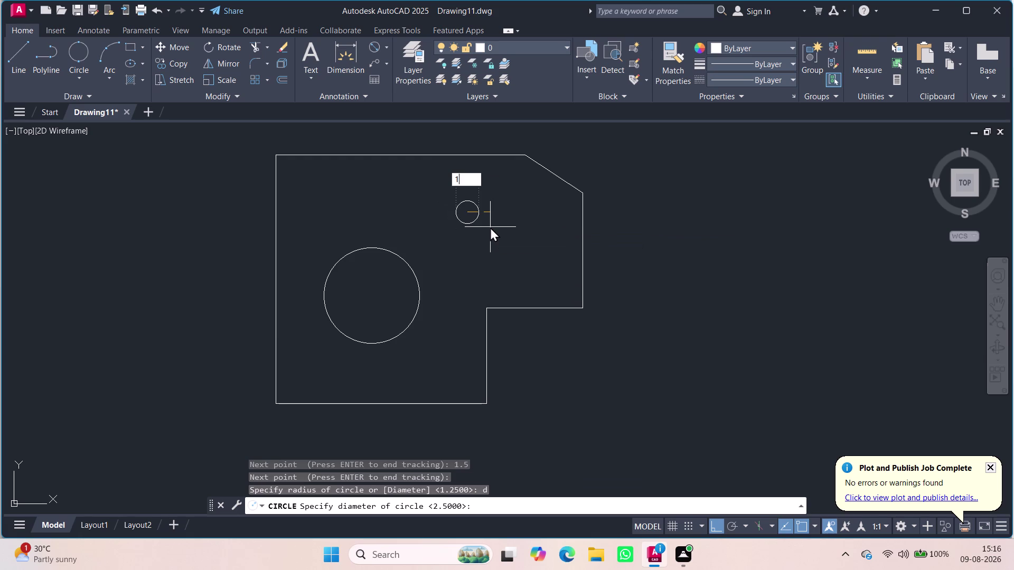
text(5)
key(Return)
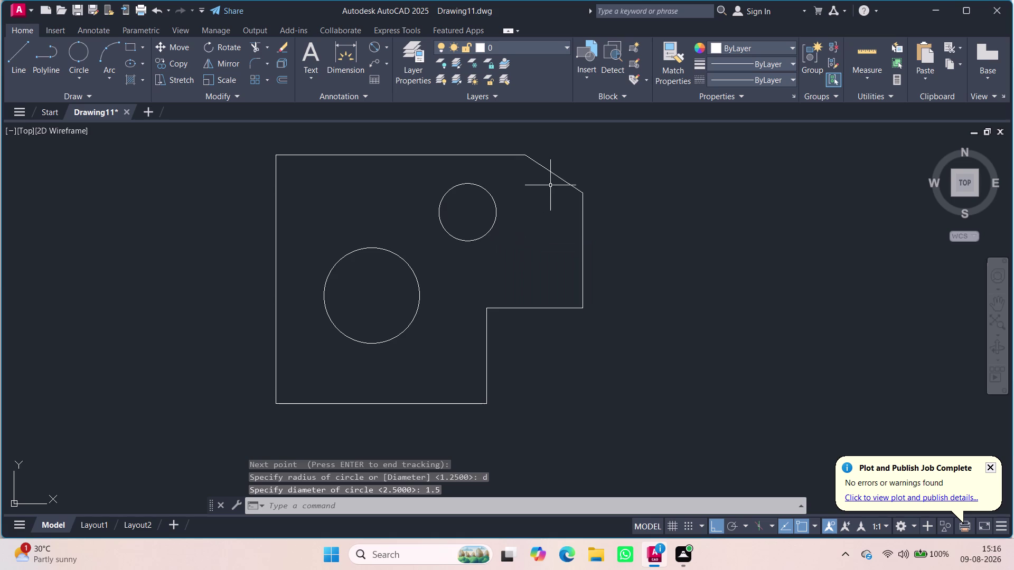
scroll(down, 3)
scroll(down, 3)
middle_drag(611, 184, 568, 236)
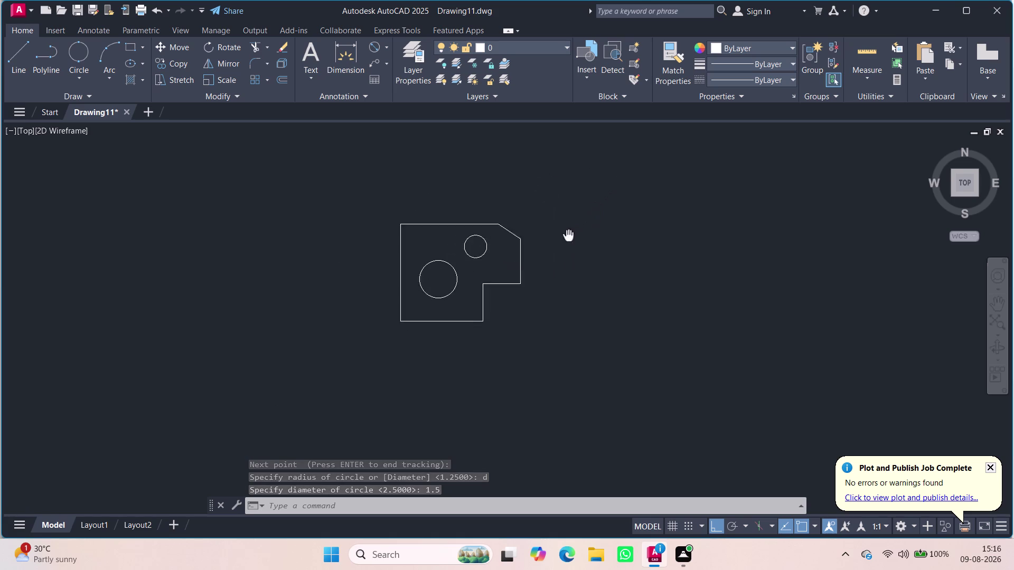
middle_drag(568, 235, 563, 237)
scroll(up, 3)
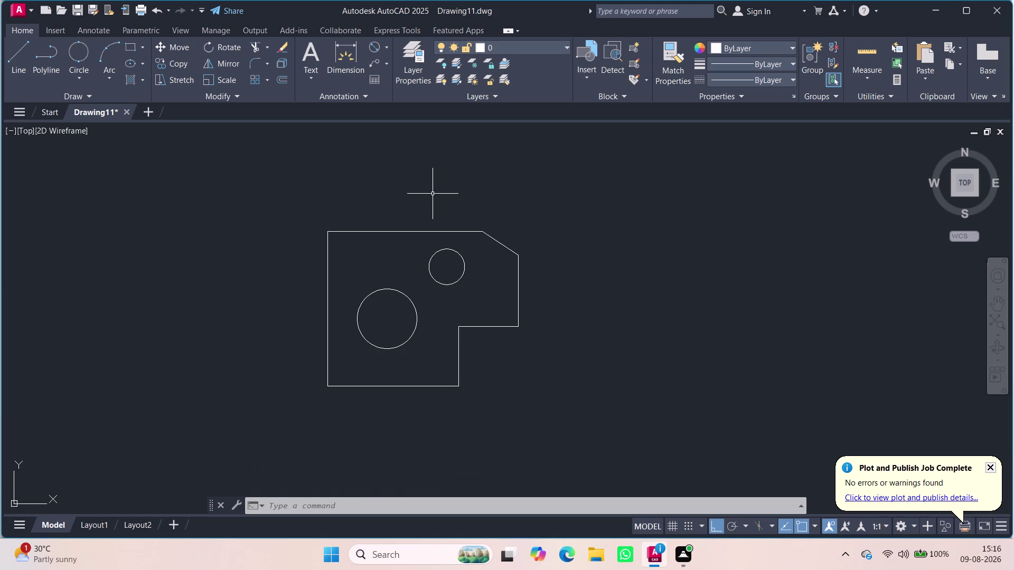
Set the ISO-25 dimension style's text height to 0.3.
text(dim)
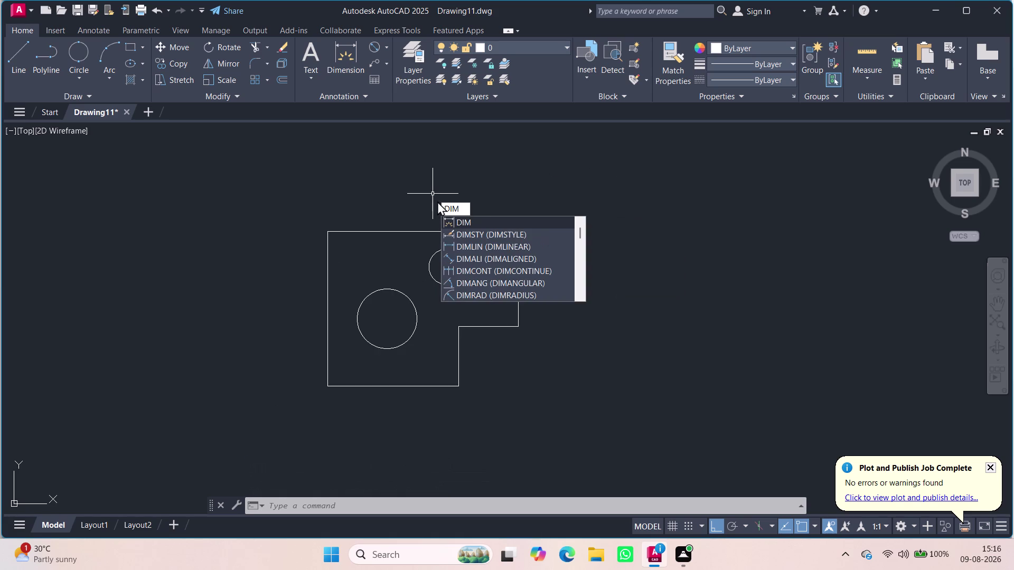
click(480, 237)
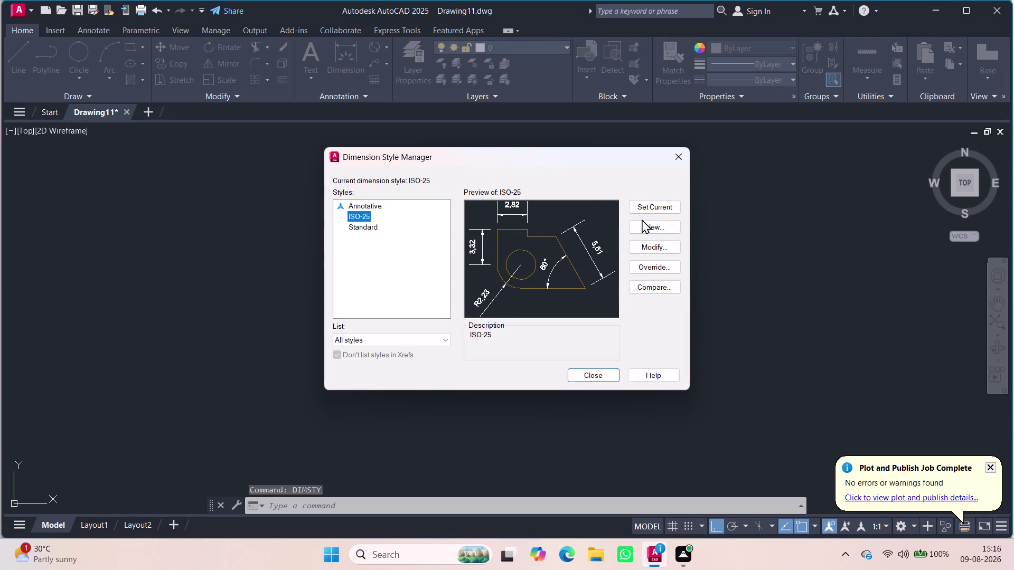
click(660, 242)
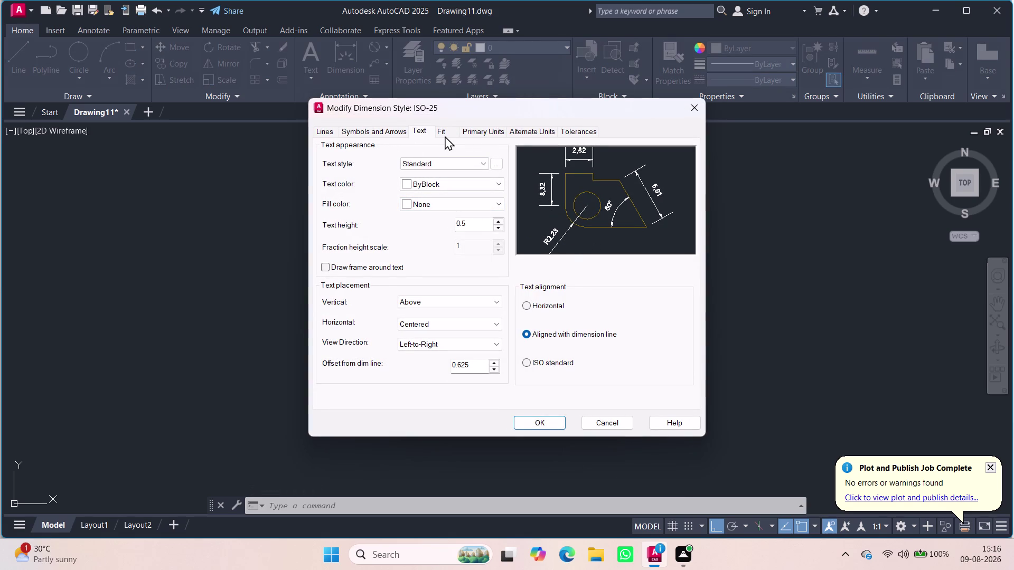
drag(486, 218, 453, 231)
text(0.3)
key(Return)
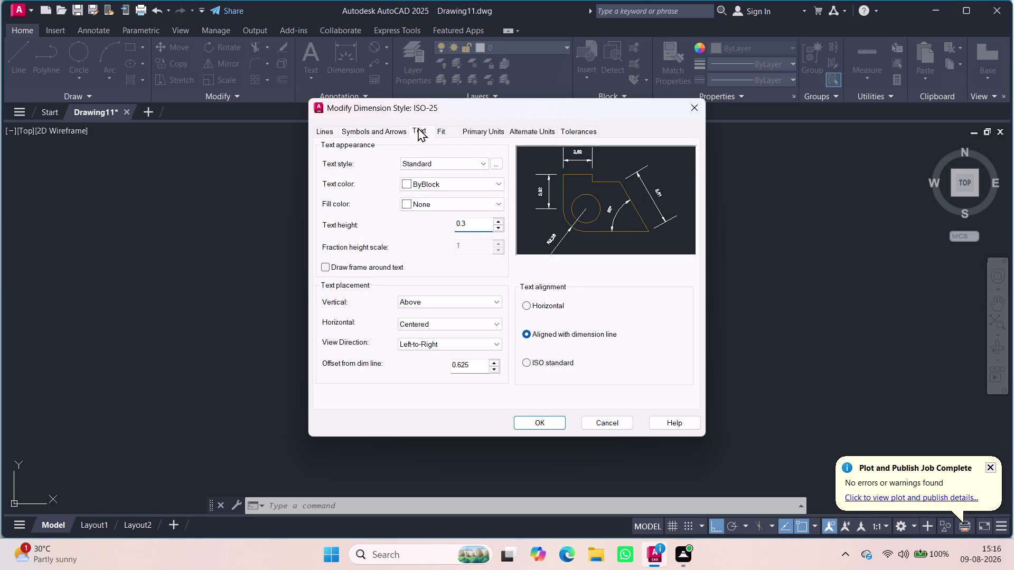
Set ISO-25's arrow size to 0.3, make it the current style, and close the manager.
click(388, 140)
click(393, 126)
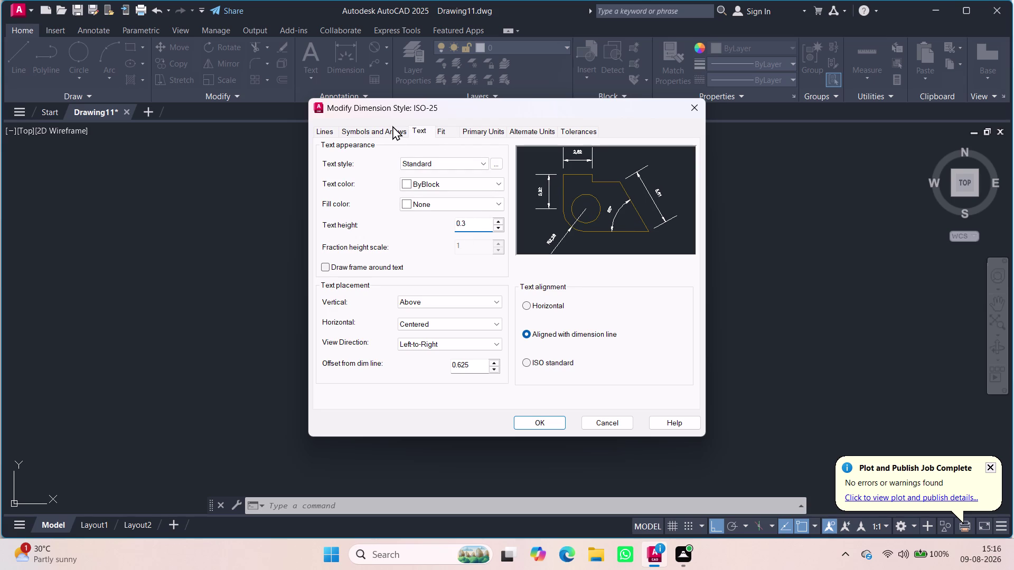
click(387, 128)
drag(343, 262, 319, 270)
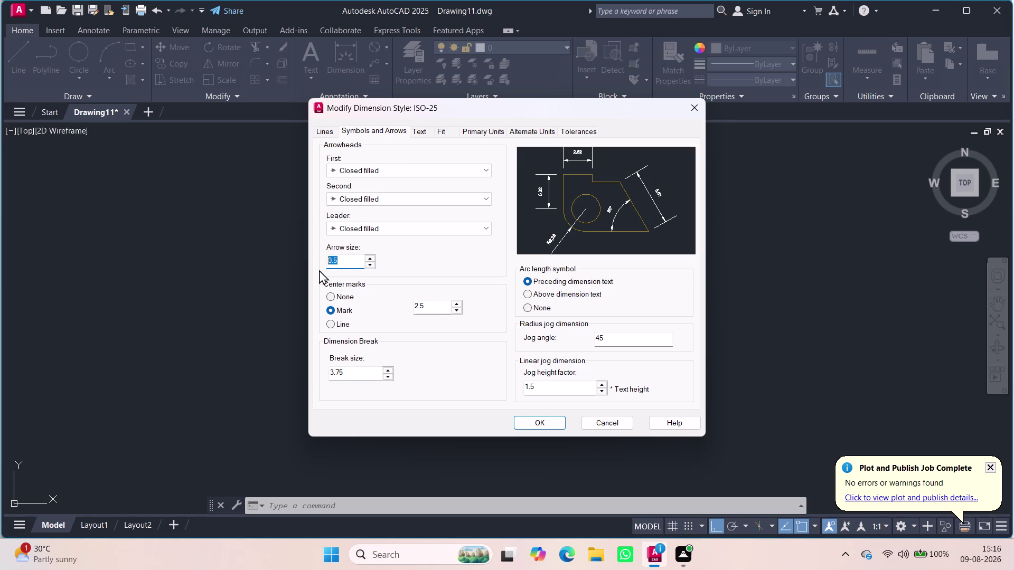
text(0.3)
key(Return)
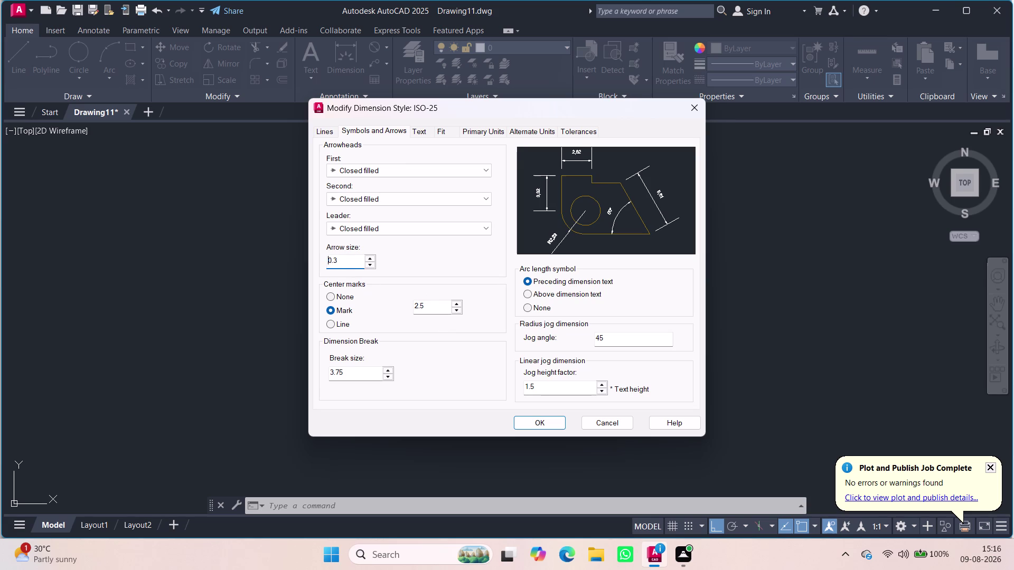
click(558, 428)
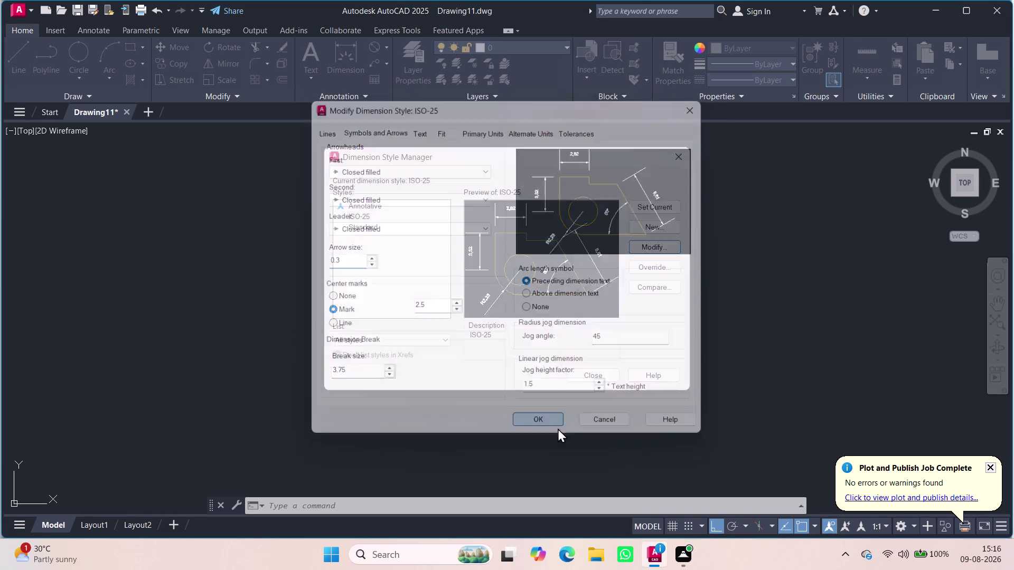
click(647, 207)
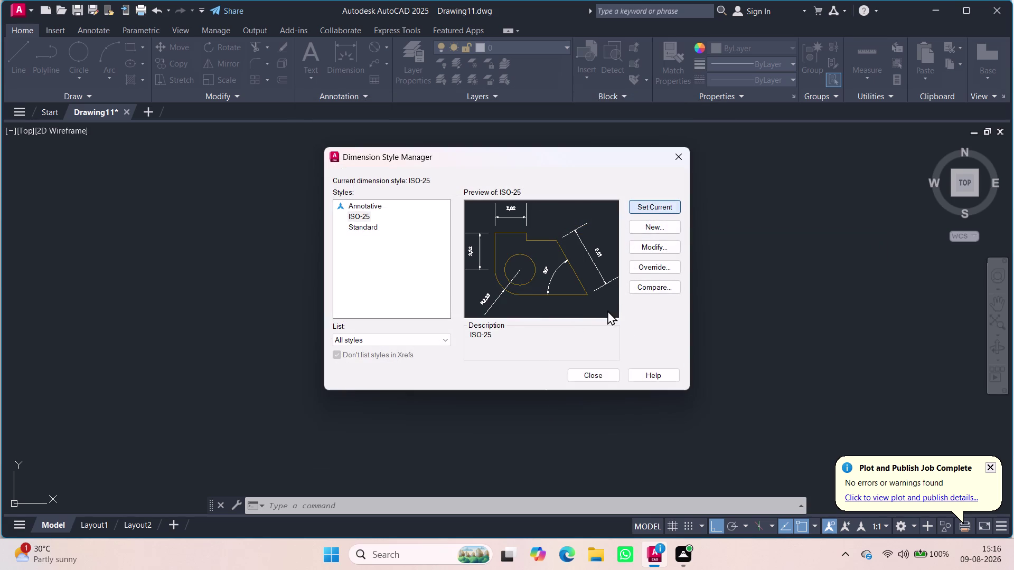
click(602, 368)
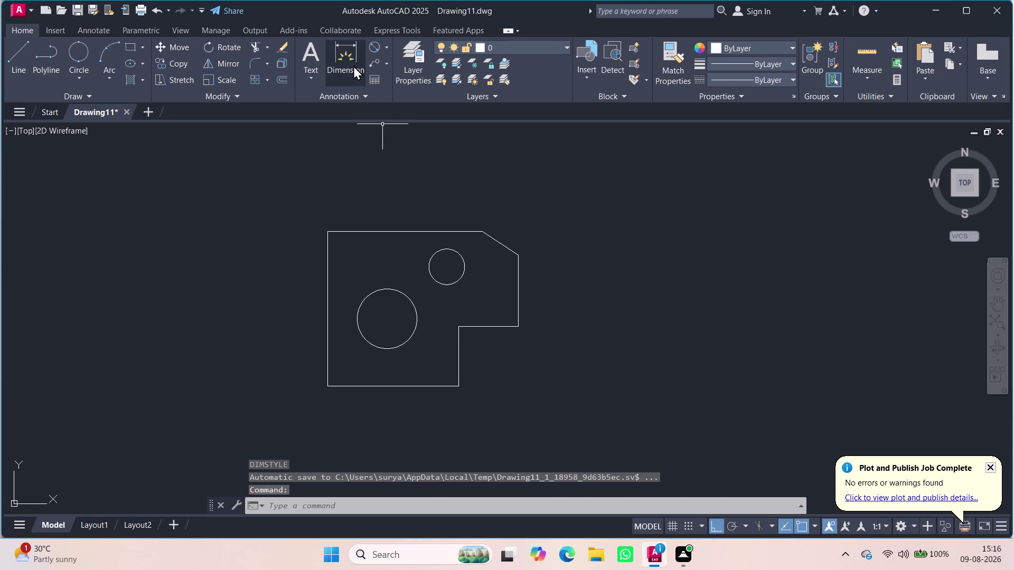
click(354, 65)
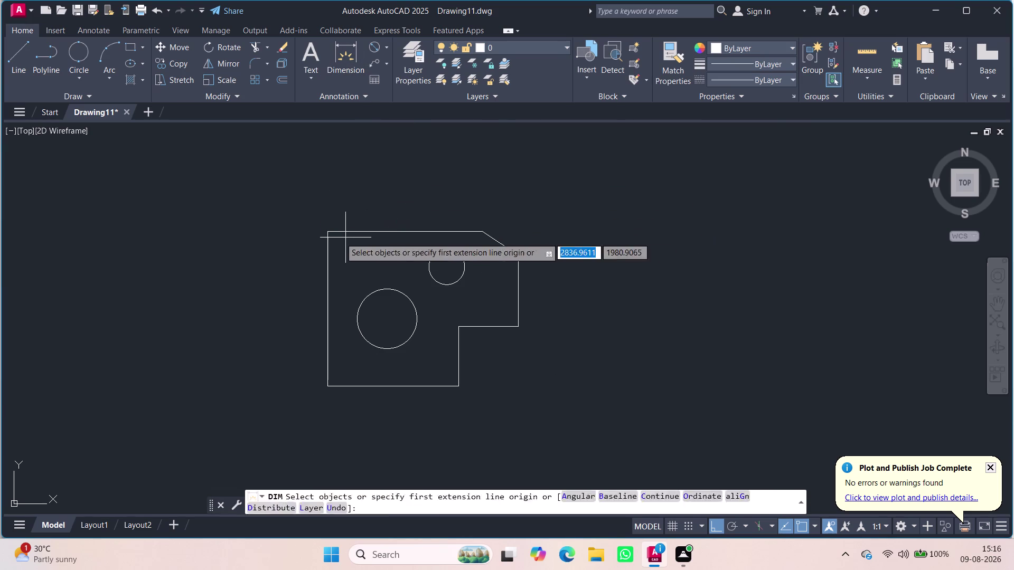
click(328, 232)
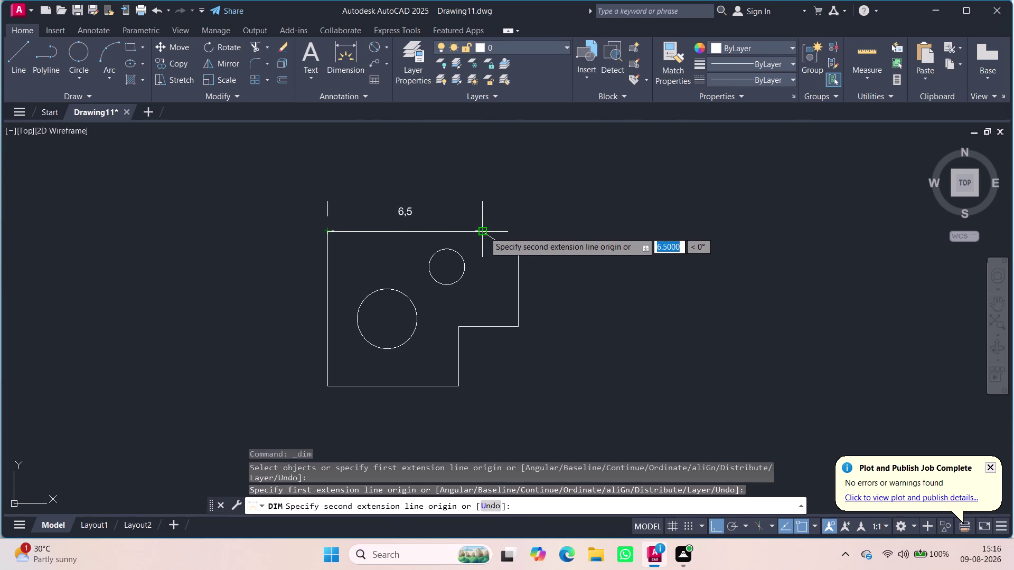
click(484, 232)
click(442, 211)
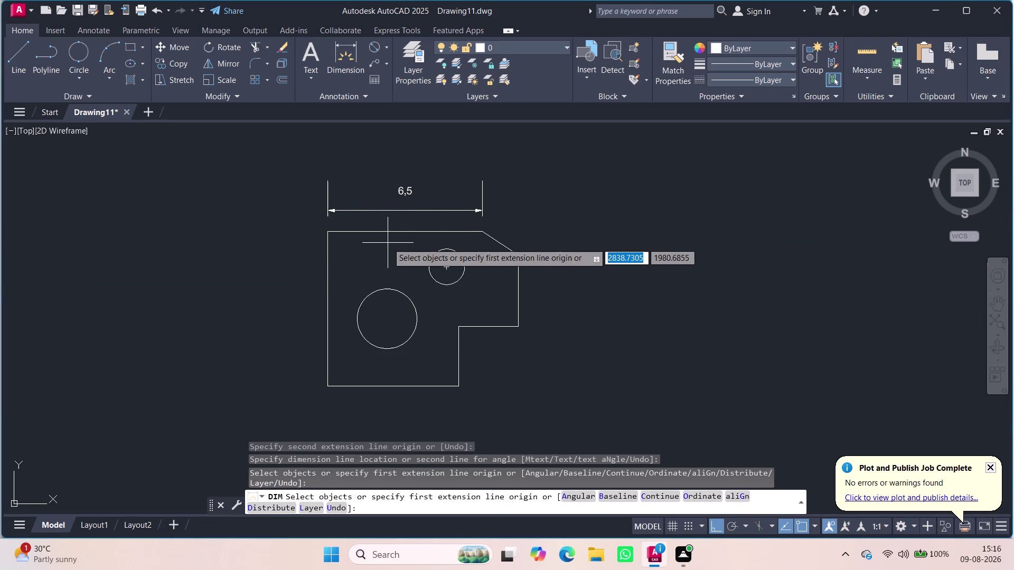
drag(423, 216, 395, 209)
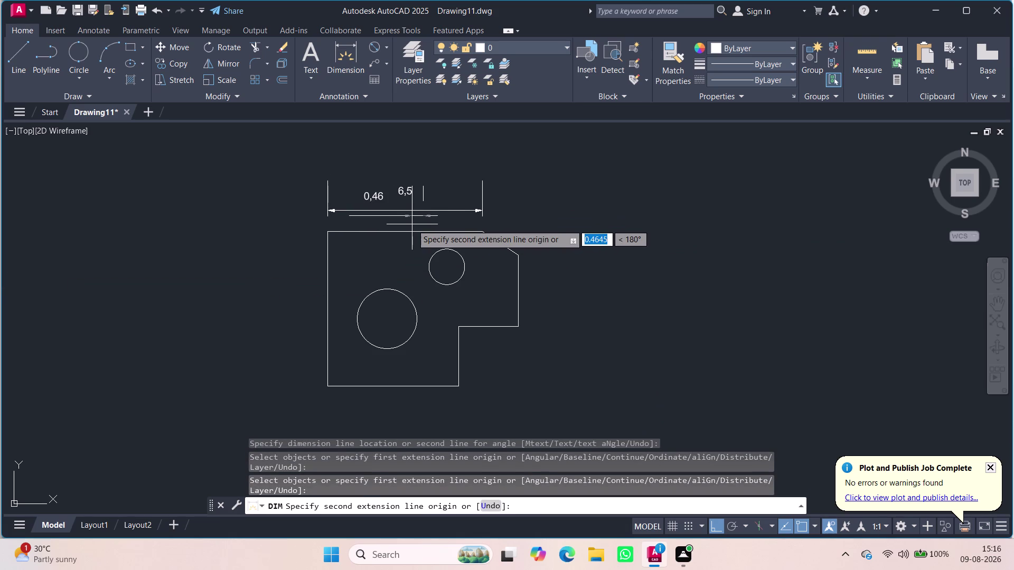
key(Escape)
key(Escape)
drag(424, 212, 370, 194)
key(Delete)
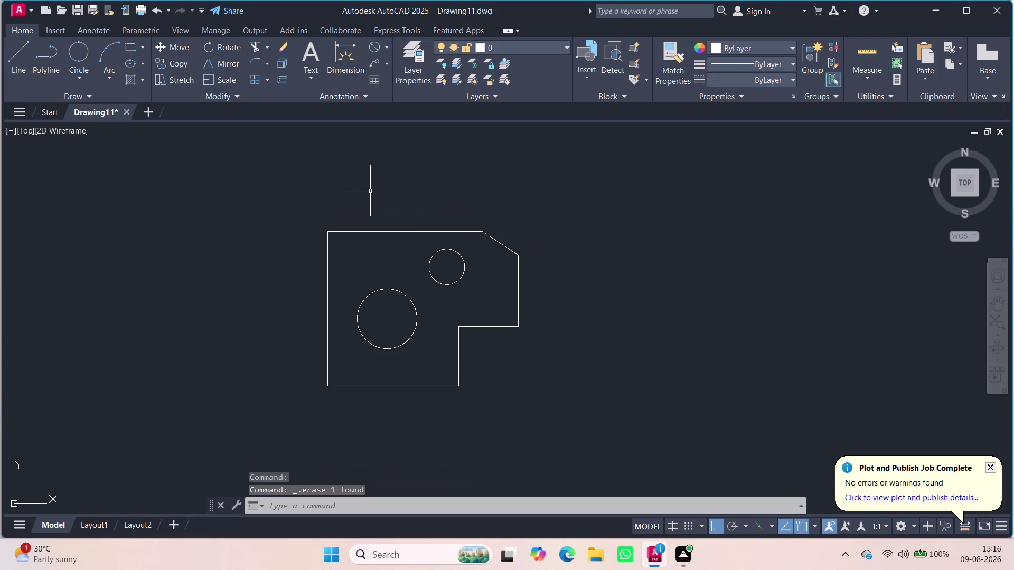
text(dim)
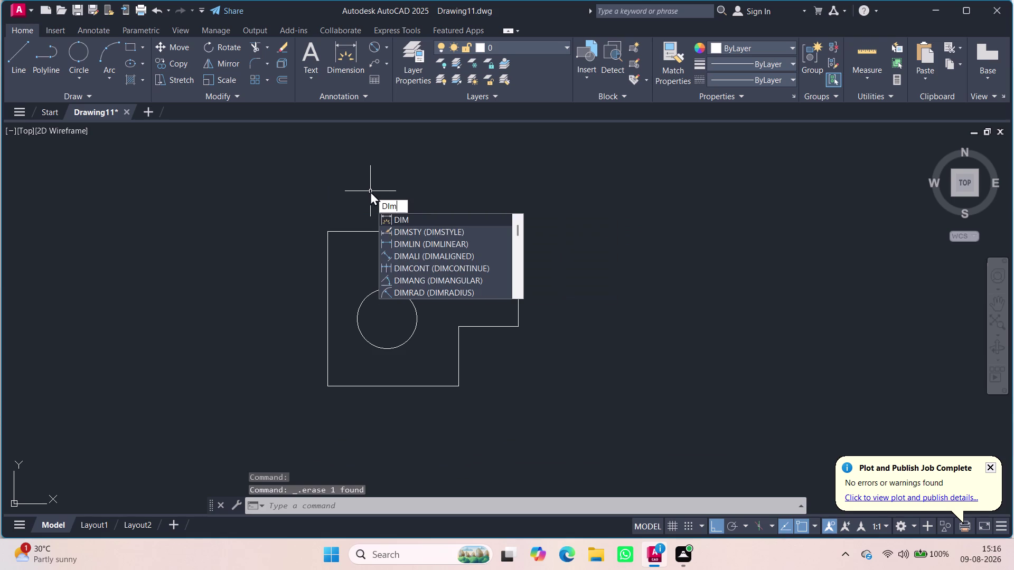
Change ISO-25's Primary Units decimal separator from comma to Period and confirm.
click(393, 228)
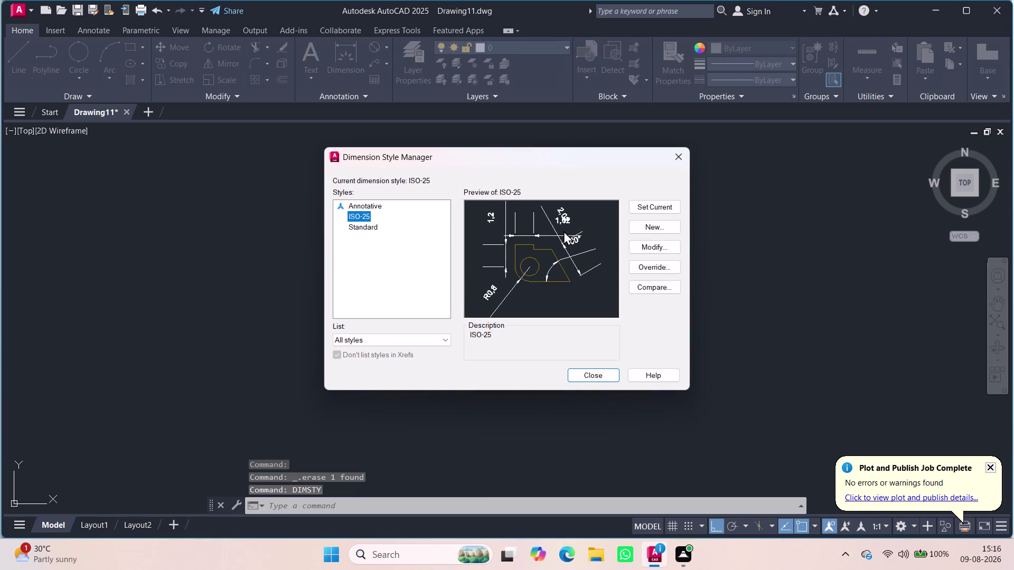
click(673, 244)
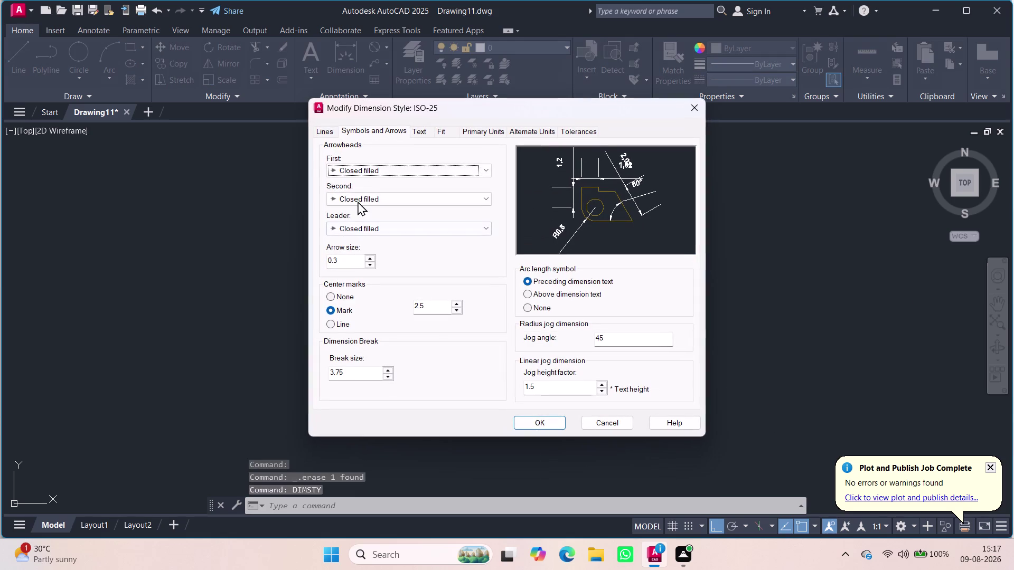
click(325, 129)
click(408, 135)
click(417, 134)
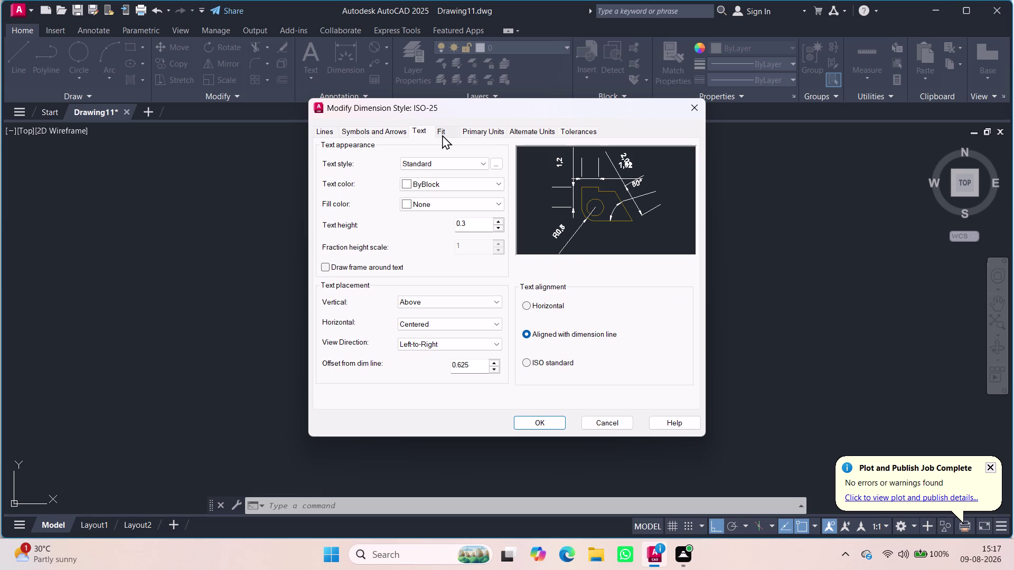
click(448, 134)
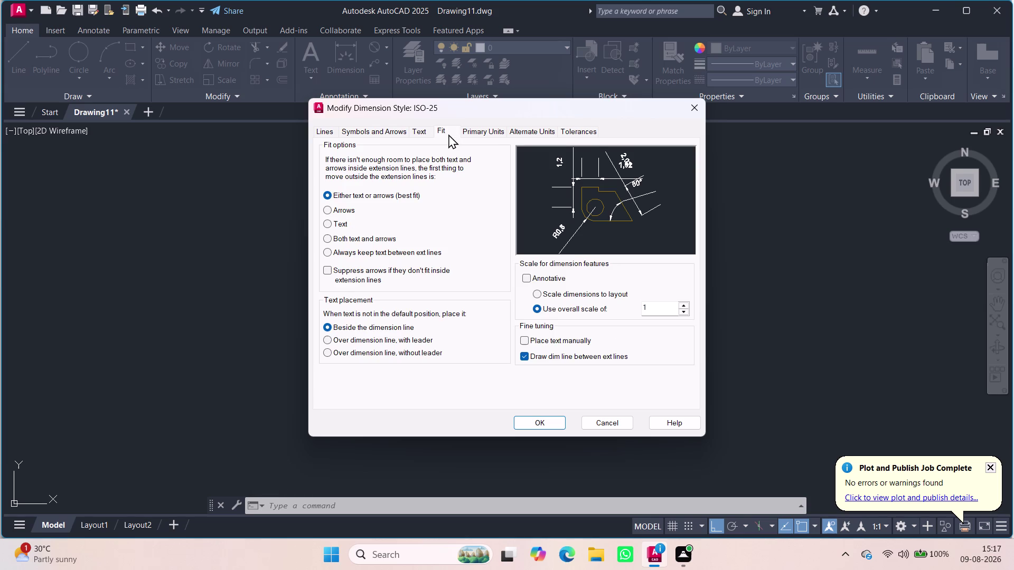
click(469, 133)
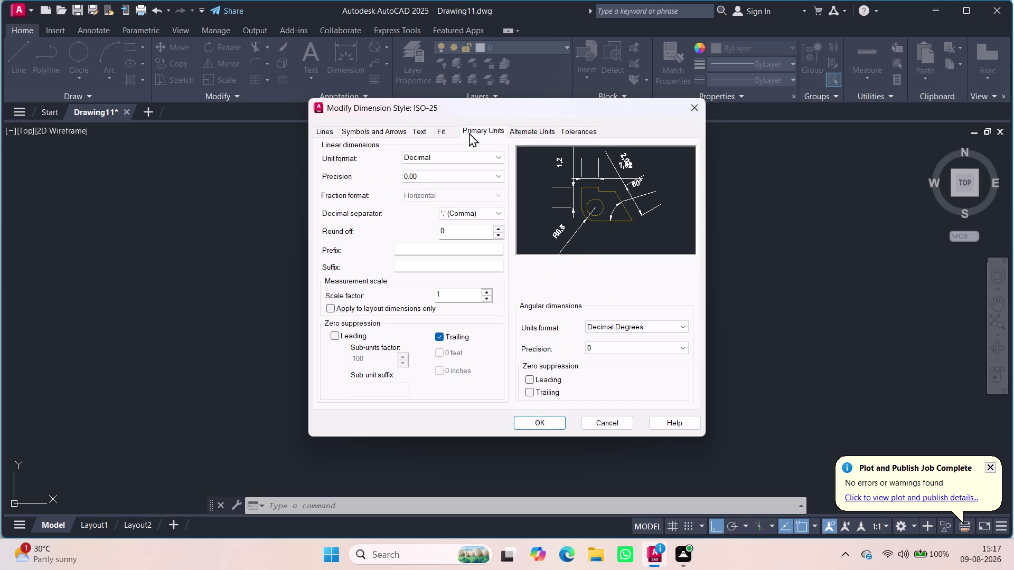
click(487, 210)
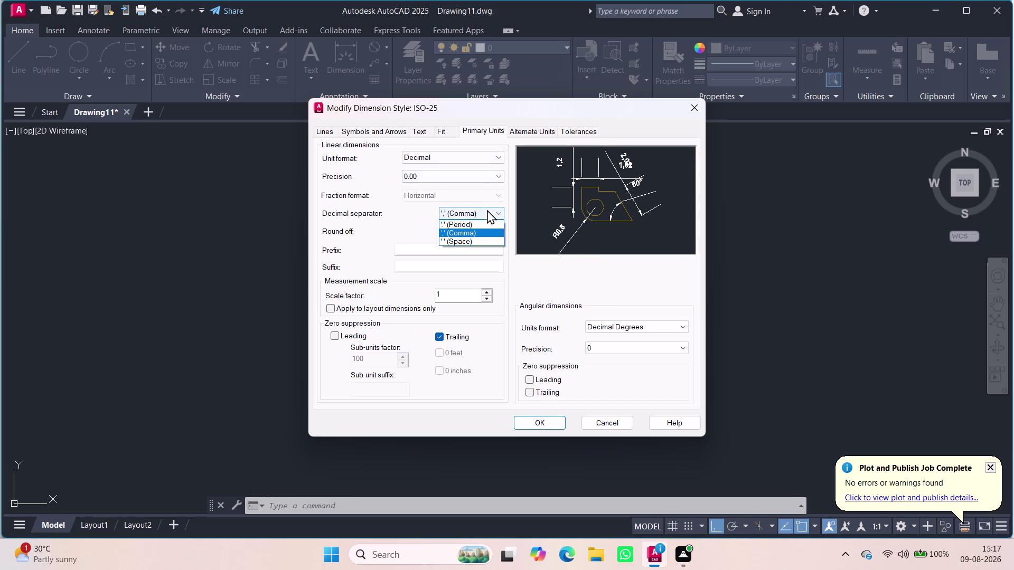
click(474, 227)
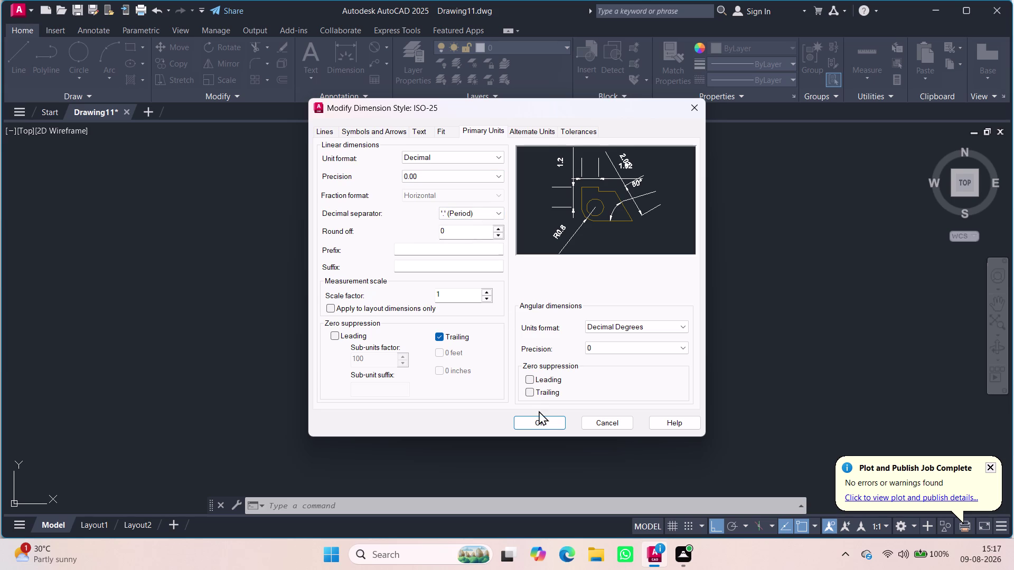
click(540, 417)
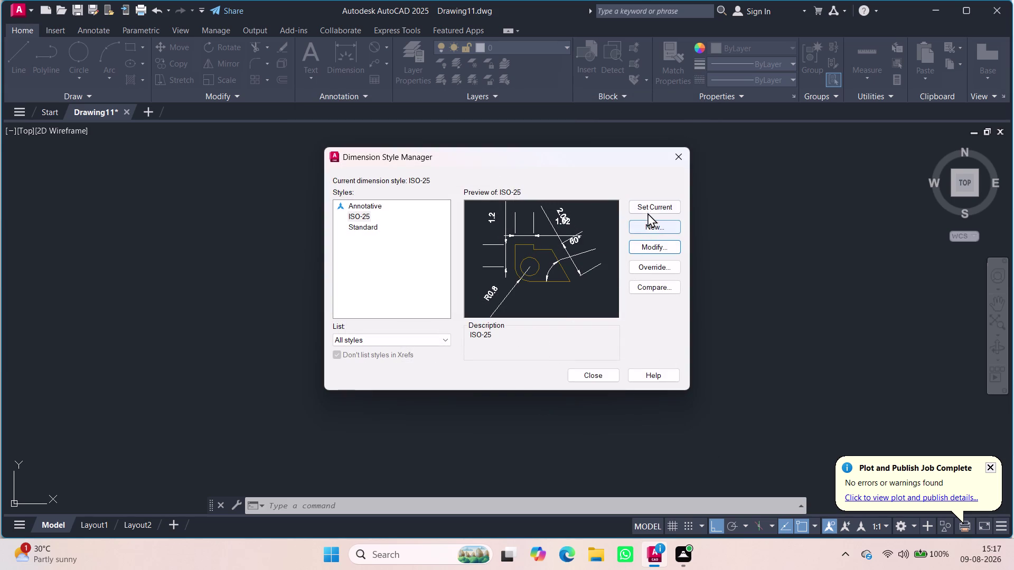
click(648, 210)
Add horizontal dimensions from the left edge: 6.5 to the chamfer, 5 and 2.5 to hole centres.
click(582, 379)
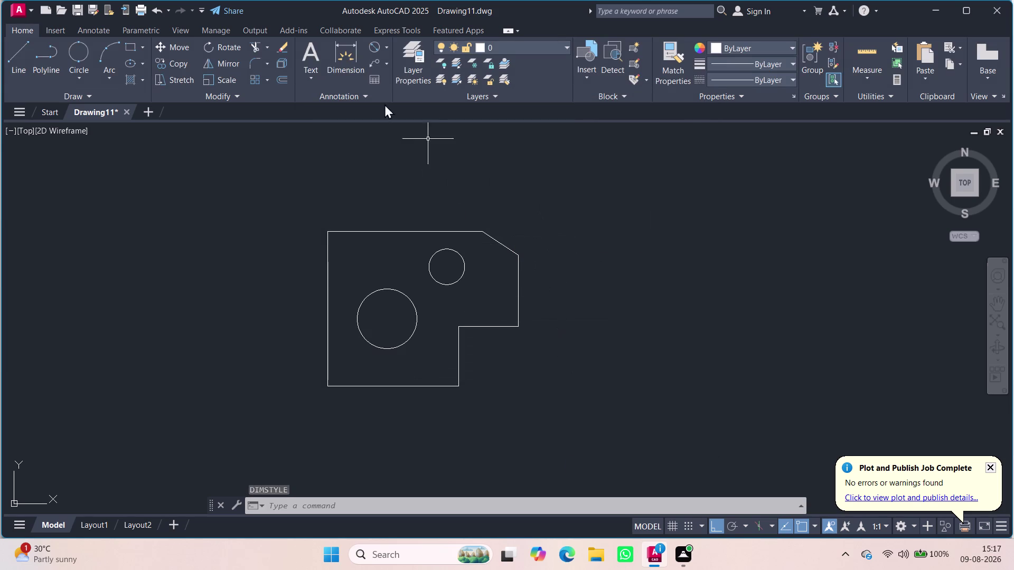
click(349, 60)
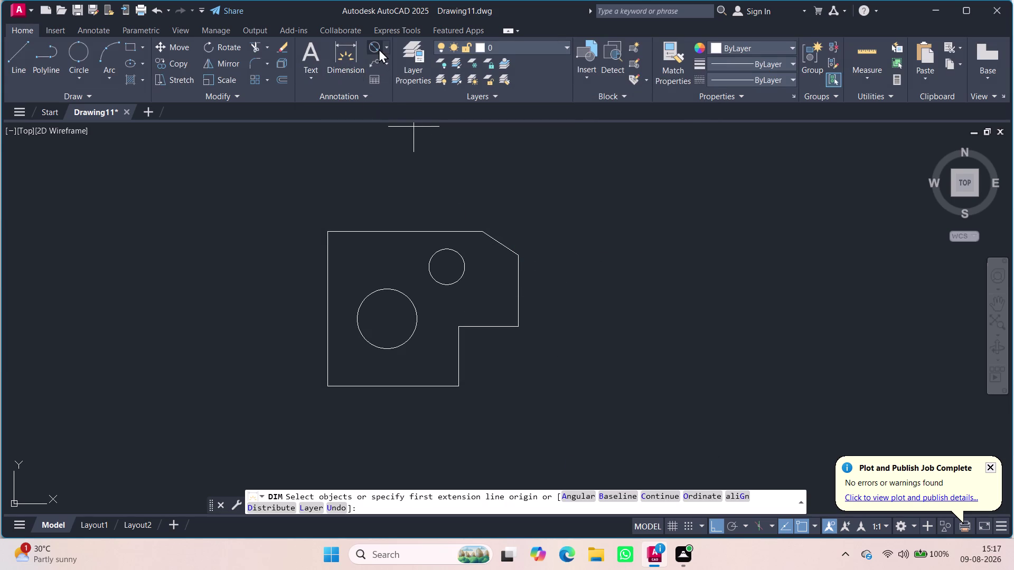
click(328, 232)
click(483, 232)
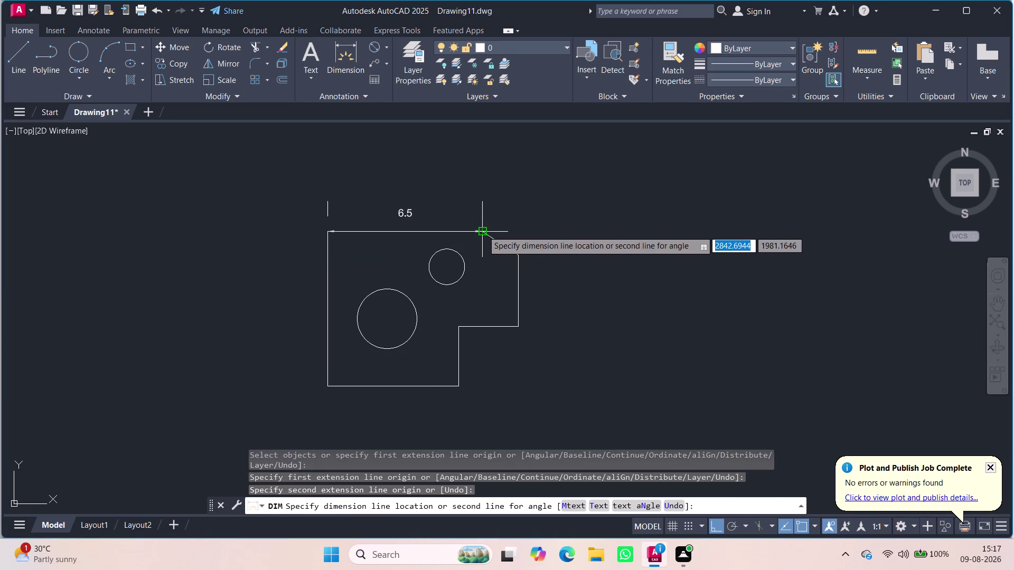
click(453, 203)
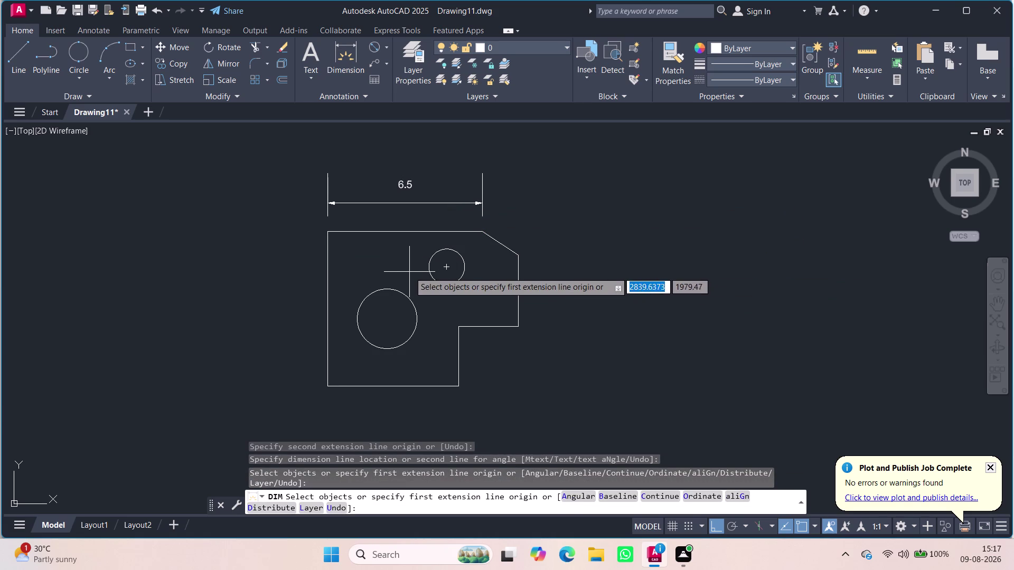
click(447, 269)
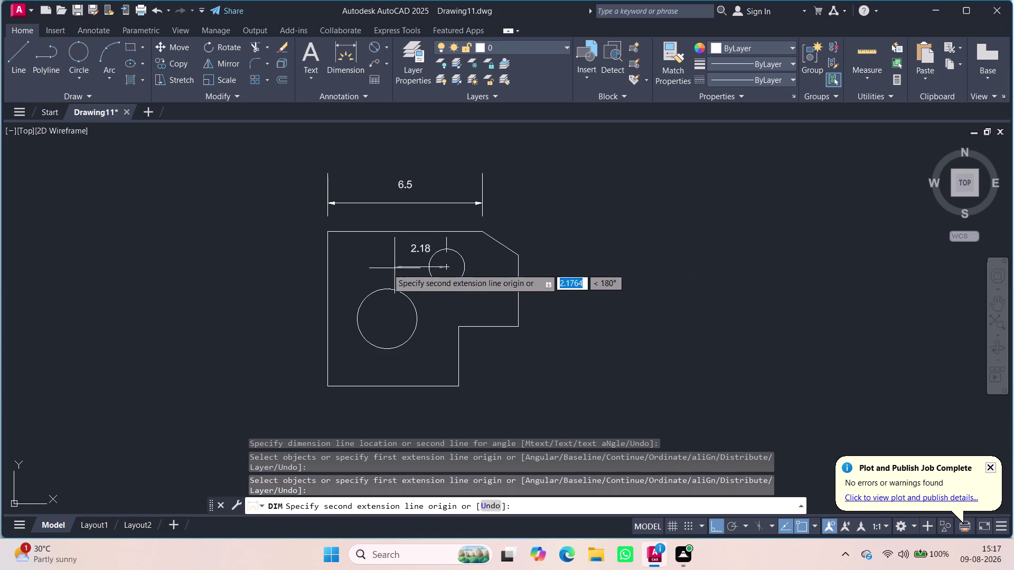
click(329, 266)
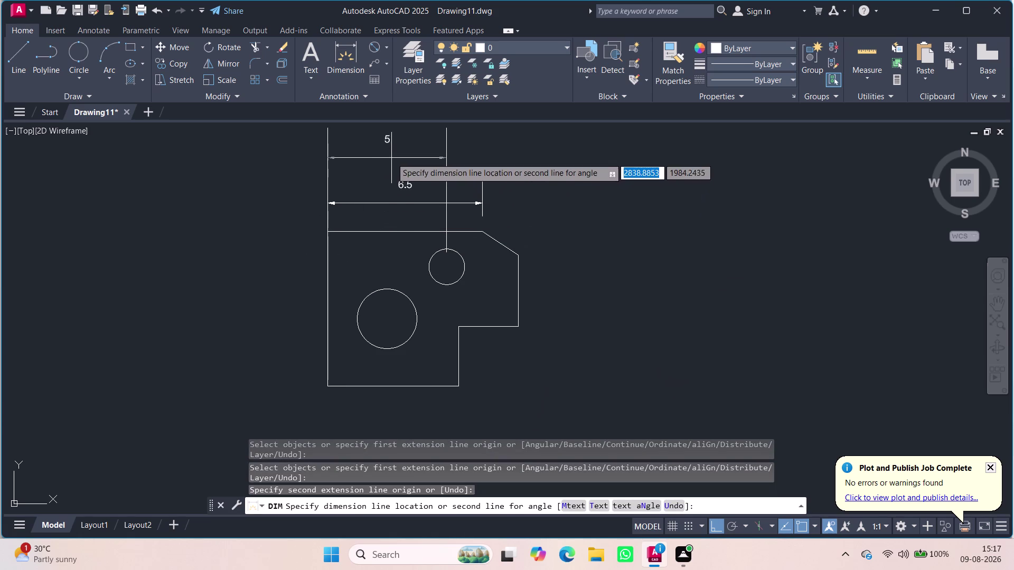
click(407, 218)
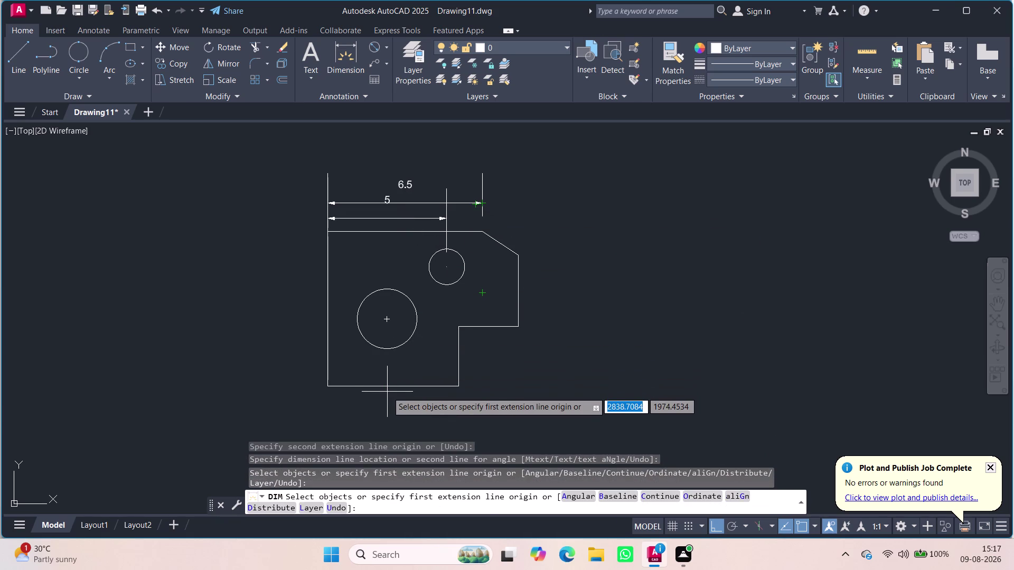
click(387, 320)
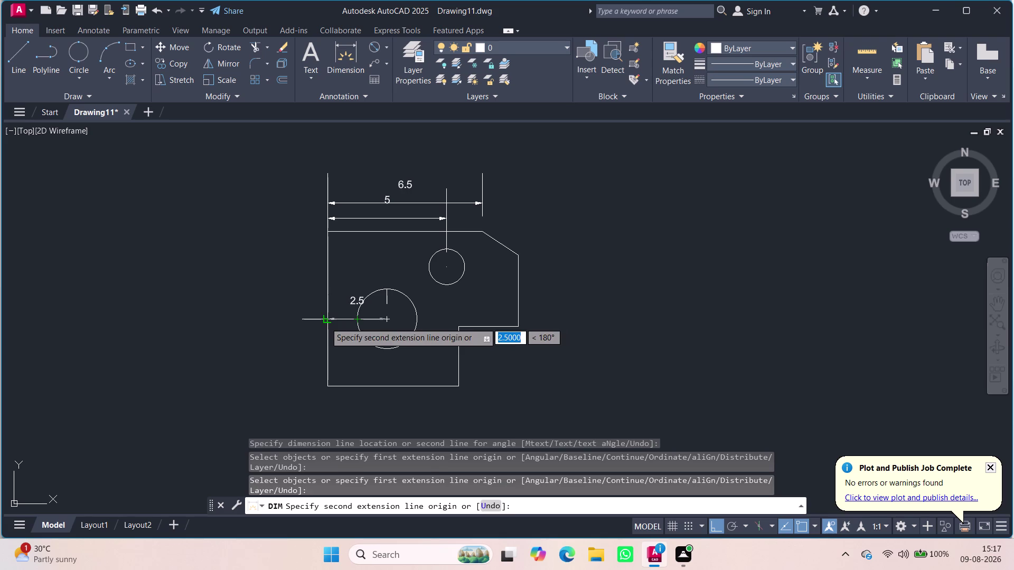
click(325, 323)
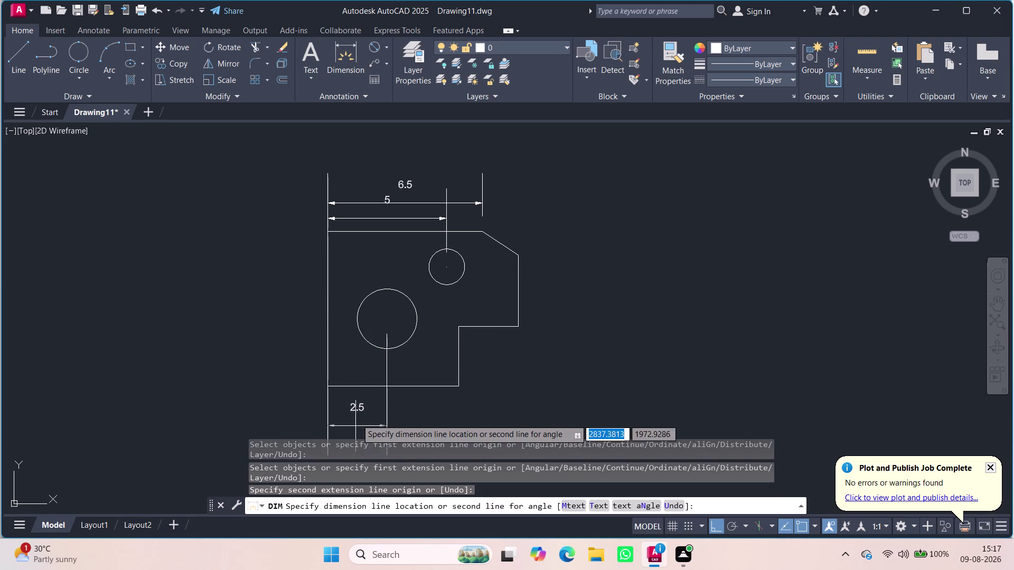
click(352, 413)
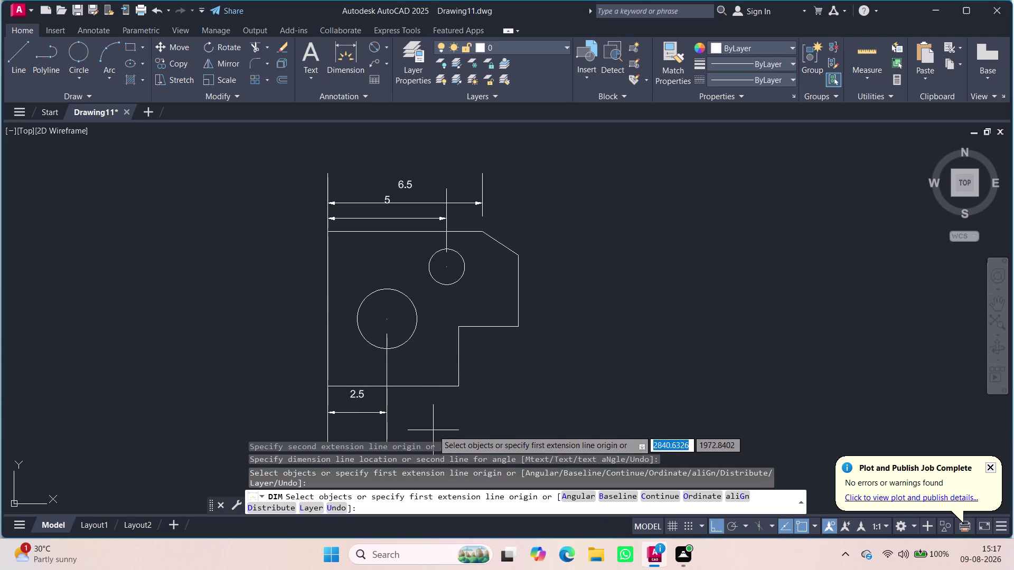
scroll(down, 3)
Abandon the stray vertical dimension and place a 6.5 height dimension left of the profile.
middle_drag(433, 430, 384, 358)
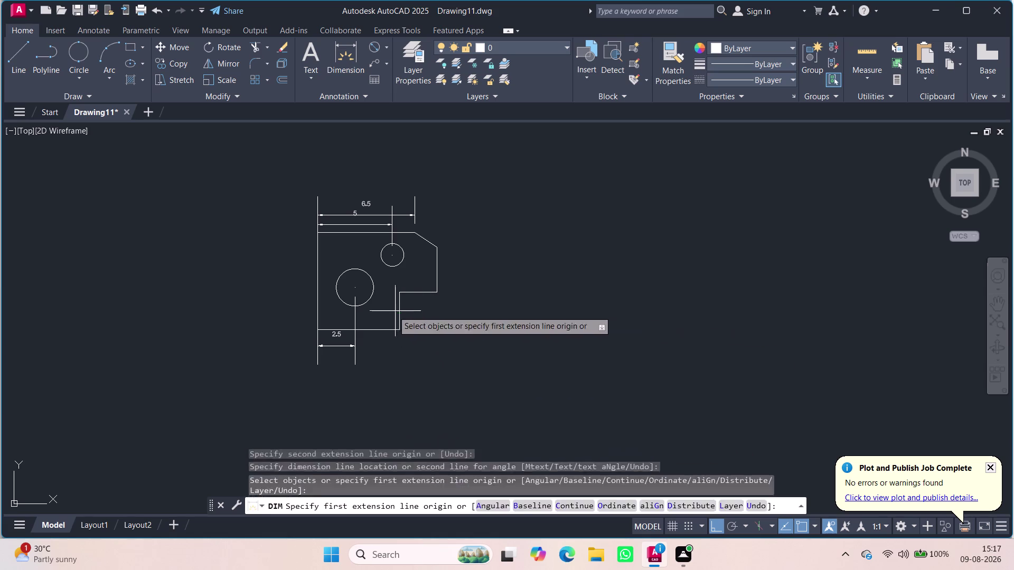
click(356, 290)
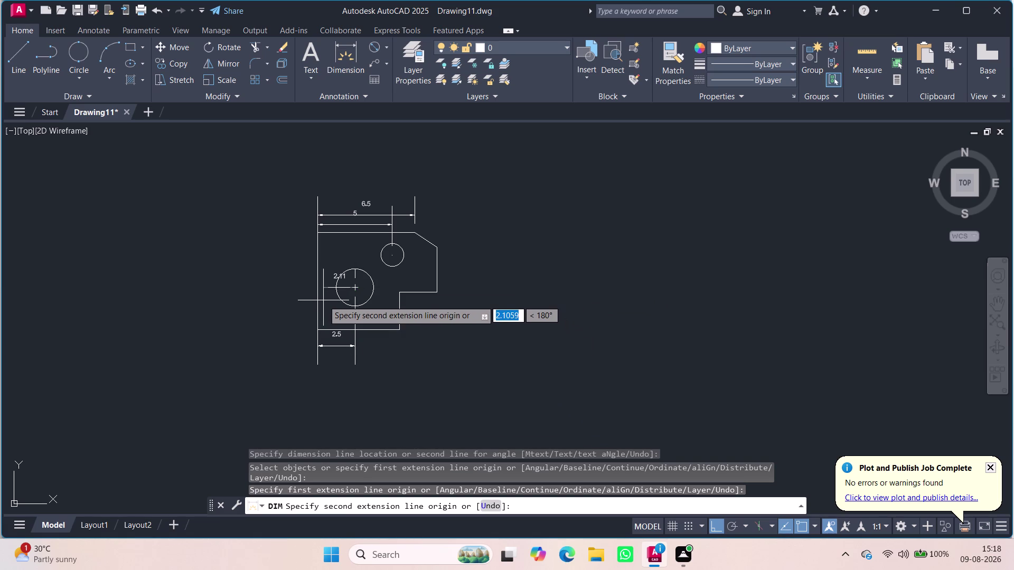
scroll(up, 3)
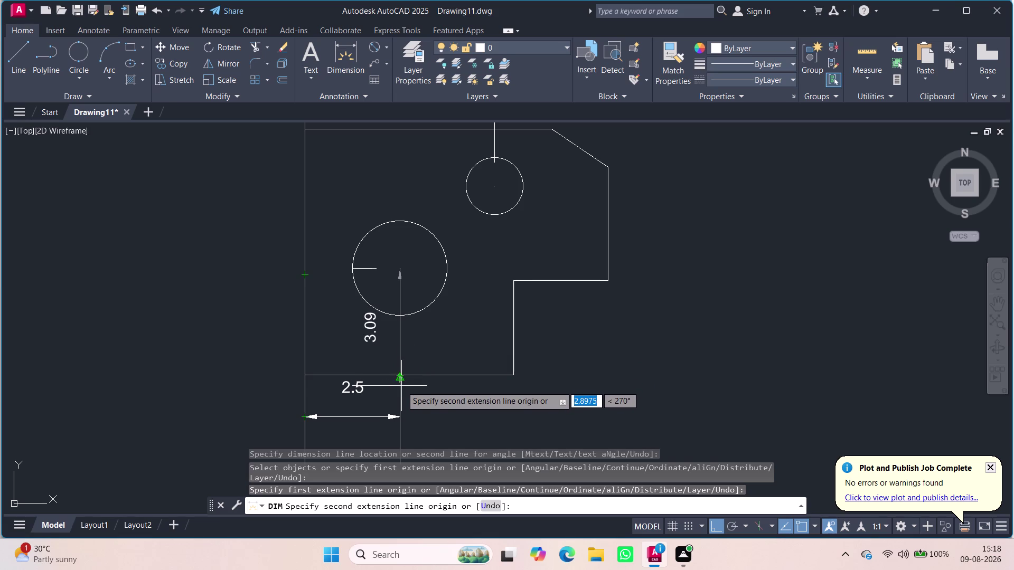
key(Escape)
key(Escape)
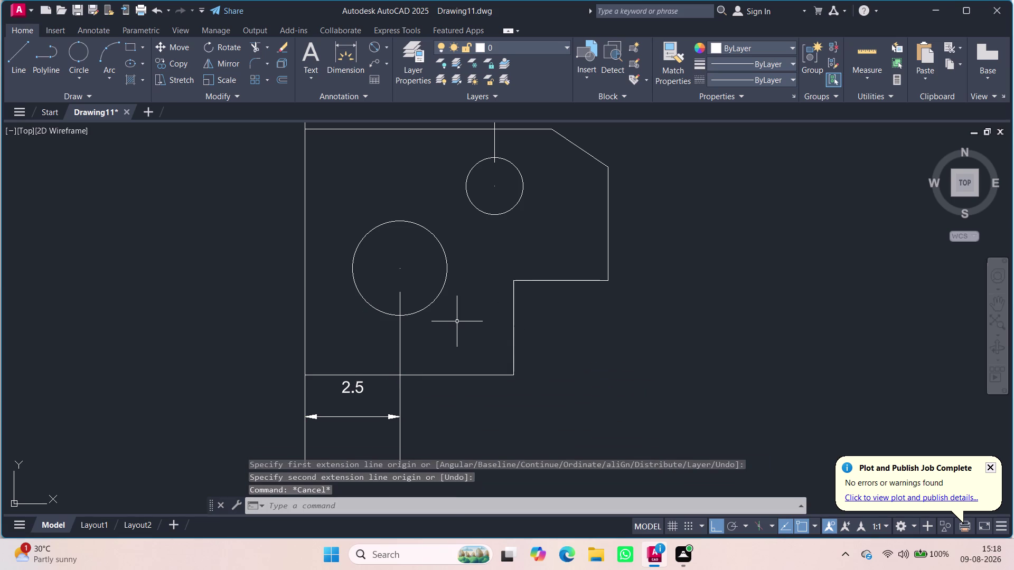
click(399, 270)
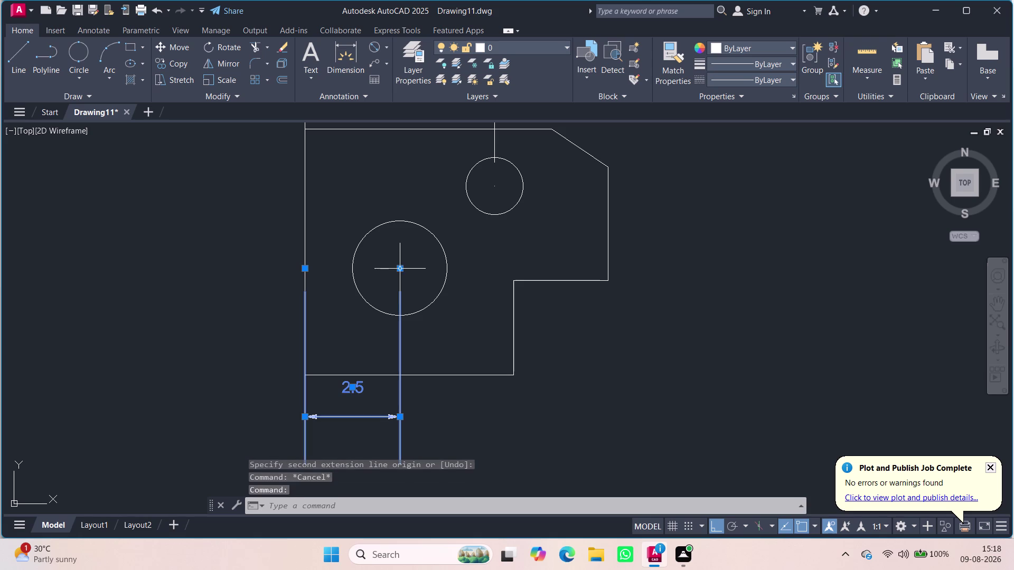
key(Escape)
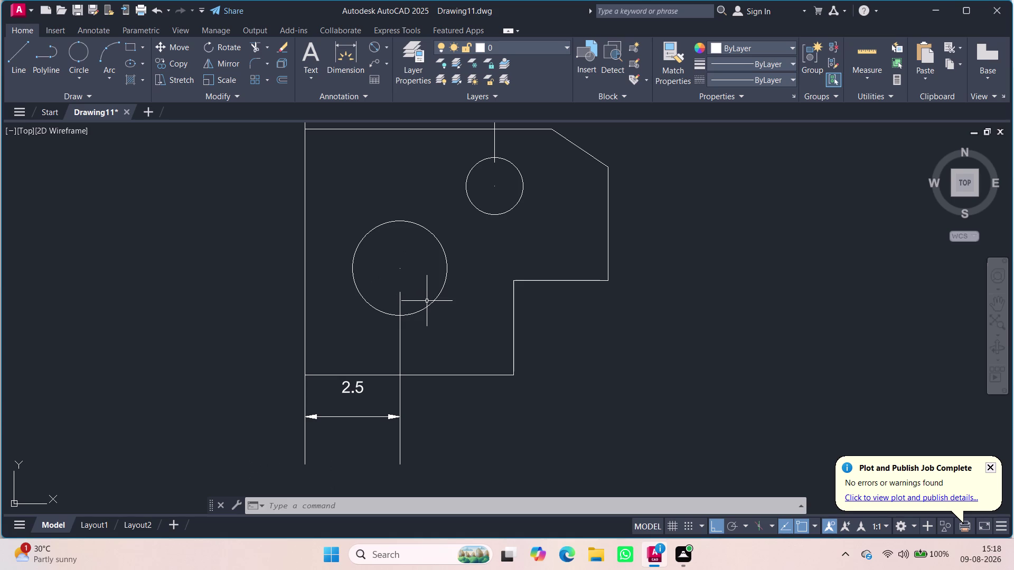
click(327, 49)
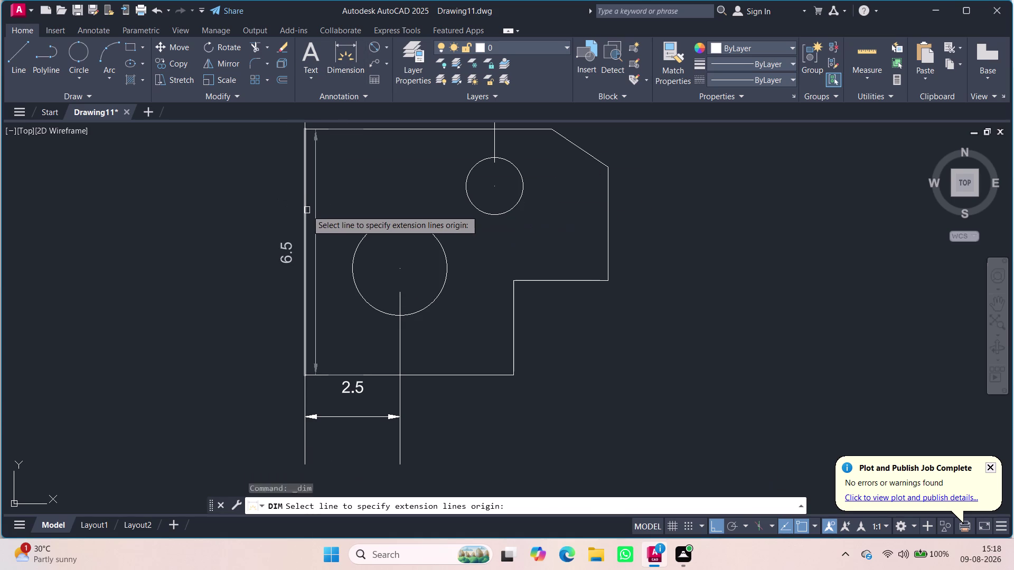
click(307, 210)
click(202, 221)
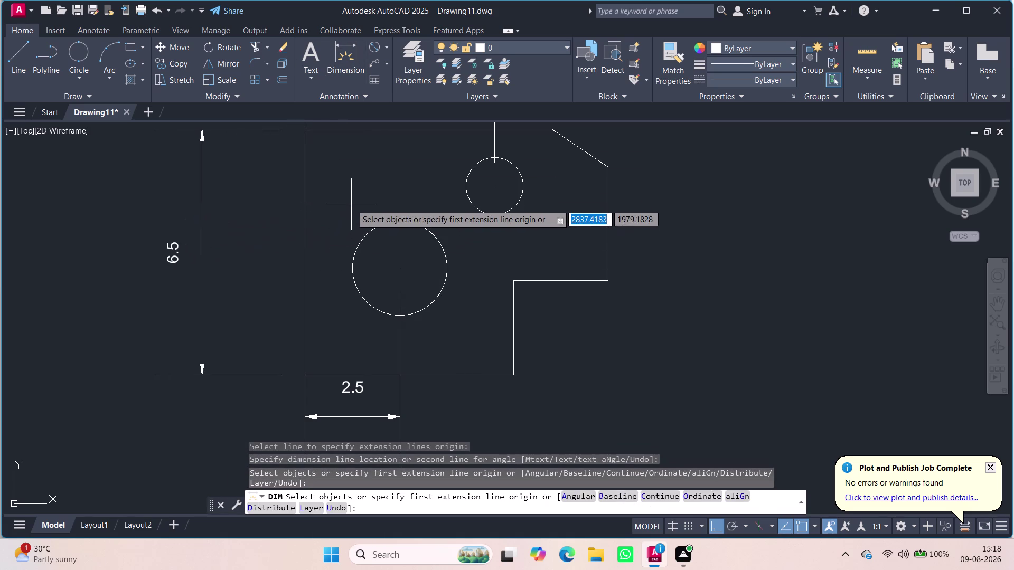
key(Escape)
Place a horizontal Ø2.5 diameter dimension on the large hole.
click(379, 48)
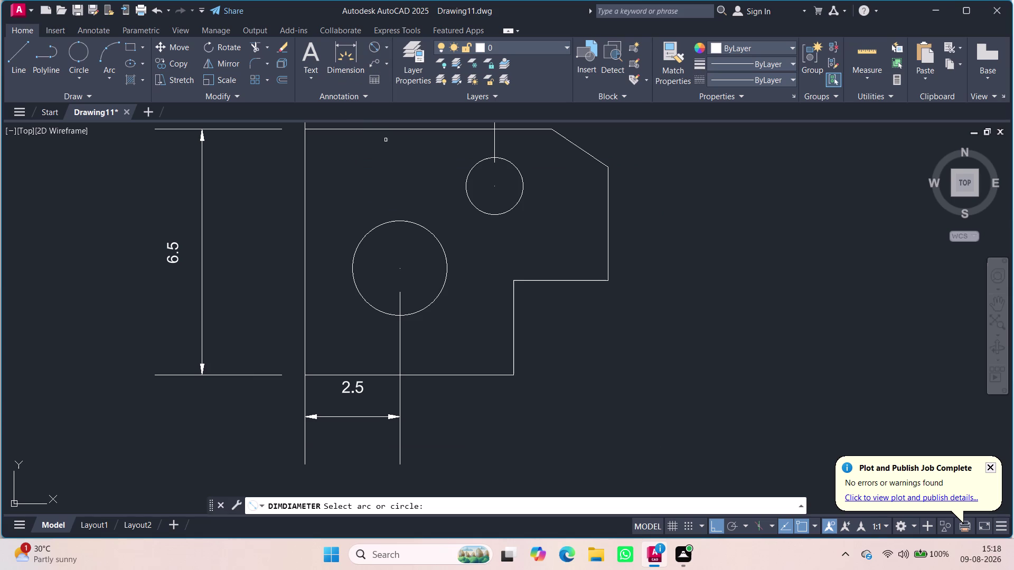
click(443, 256)
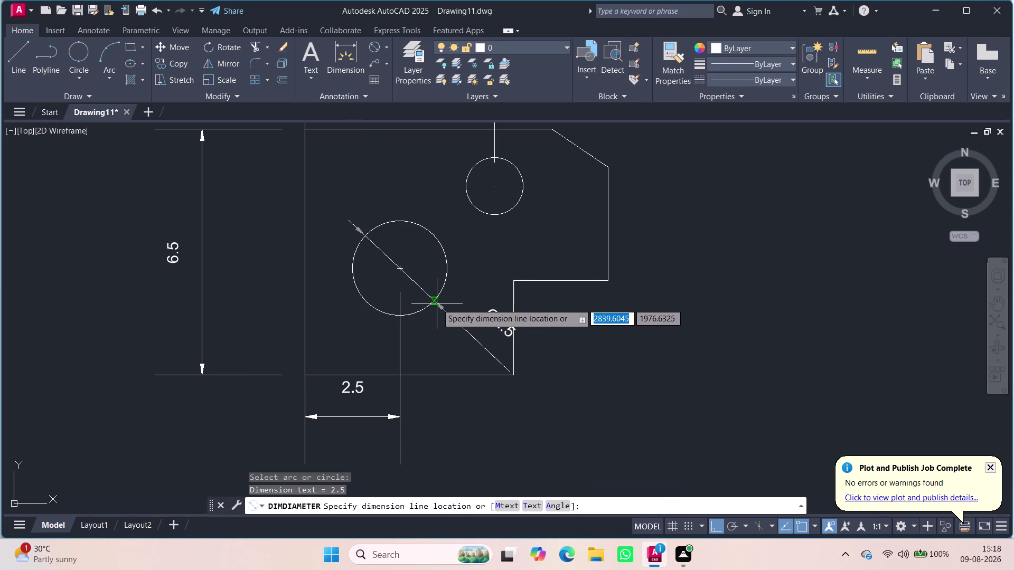
click(408, 270)
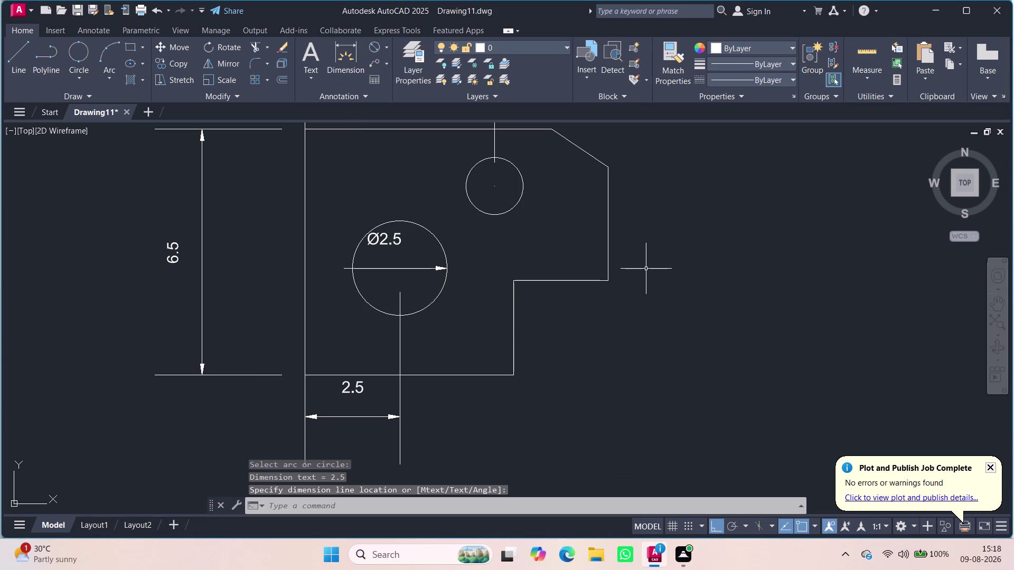
scroll(up, 3)
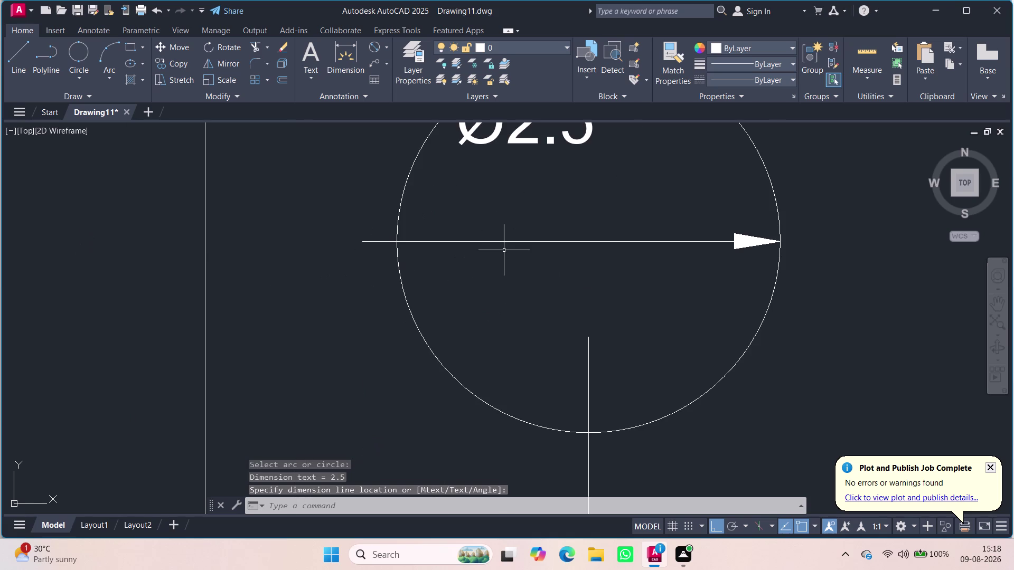
scroll(up, 3)
scroll(up, 3)
scroll(up, 3)
scroll(down, 3)
scroll(up, 3)
scroll(down, 3)
scroll(down, 3)
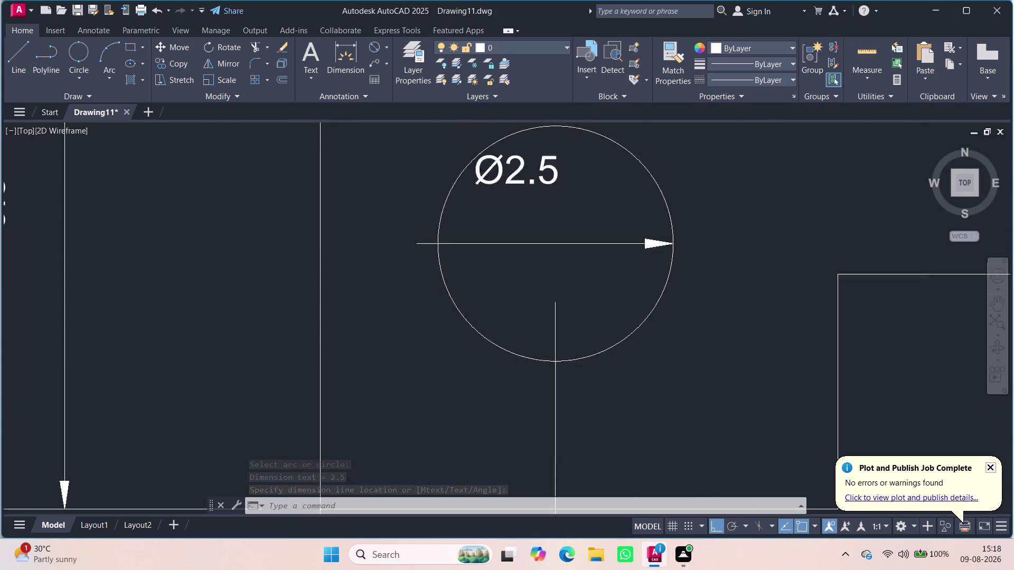
Select and erase the misplaced horizontal Ø2.5 diameter dimension.
triple_click(508, 248)
click(514, 237)
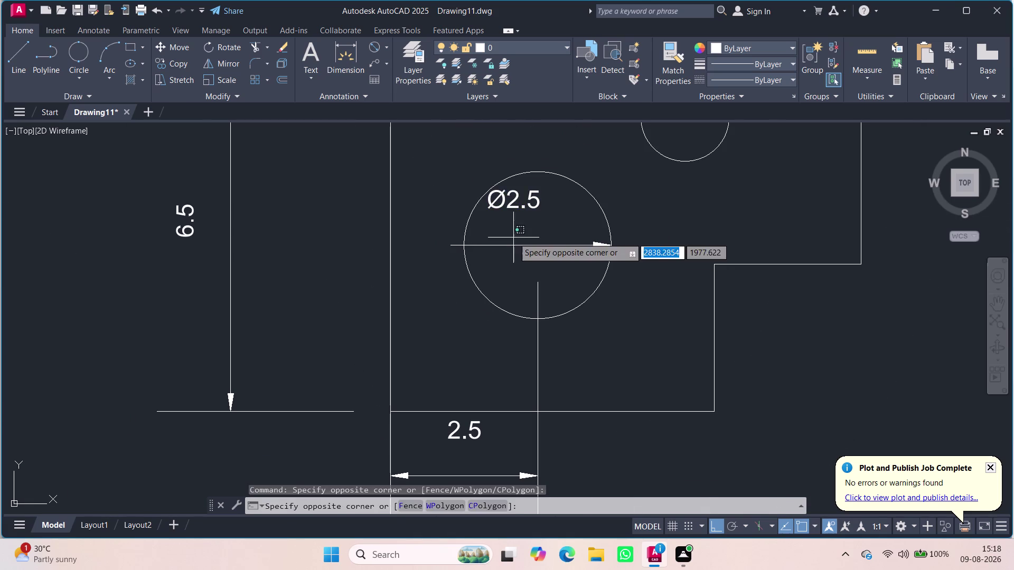
double_click(509, 254)
key(Delete)
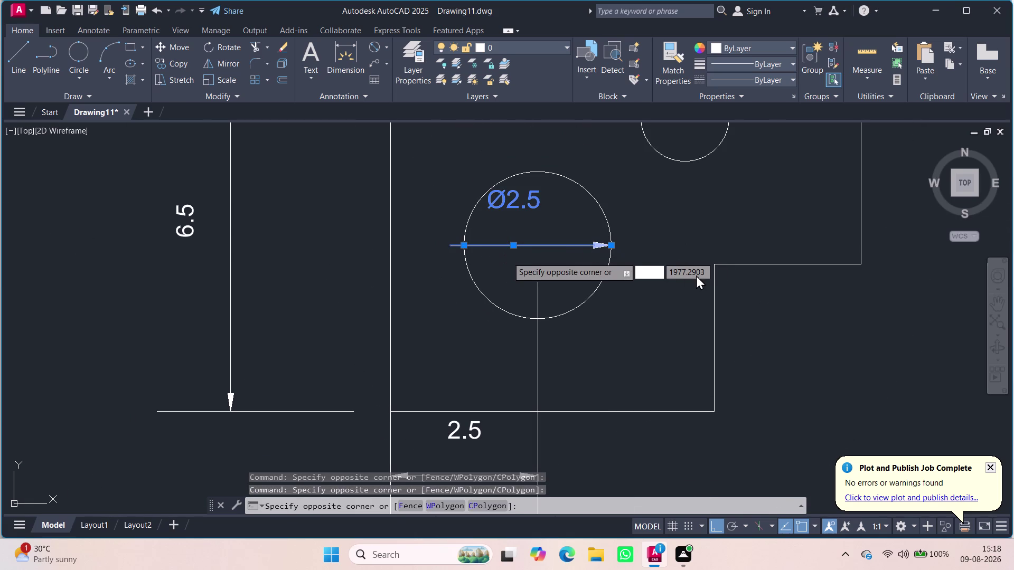
key(Escape)
key(Escape)
drag(577, 261, 527, 230)
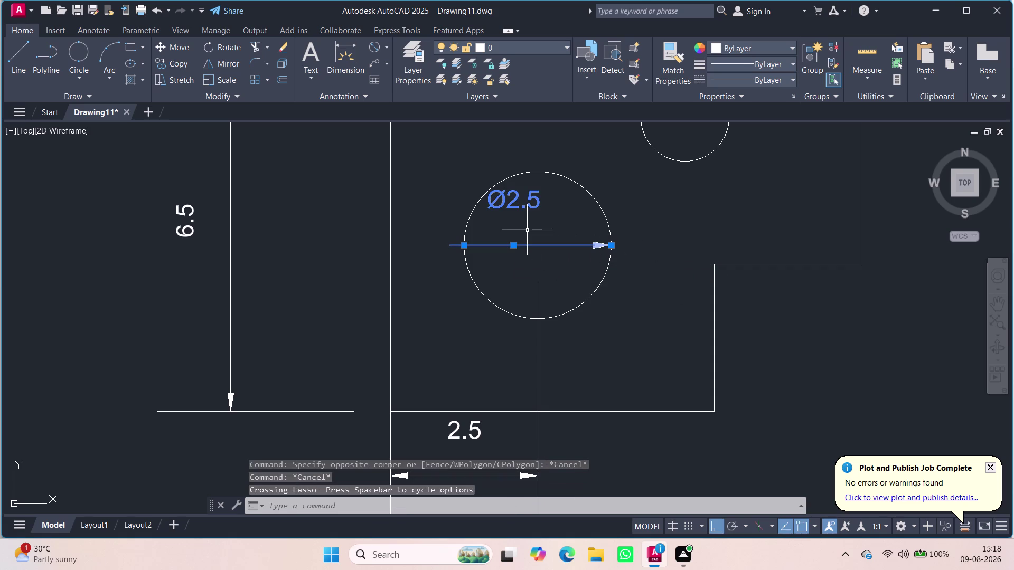
key(Delete)
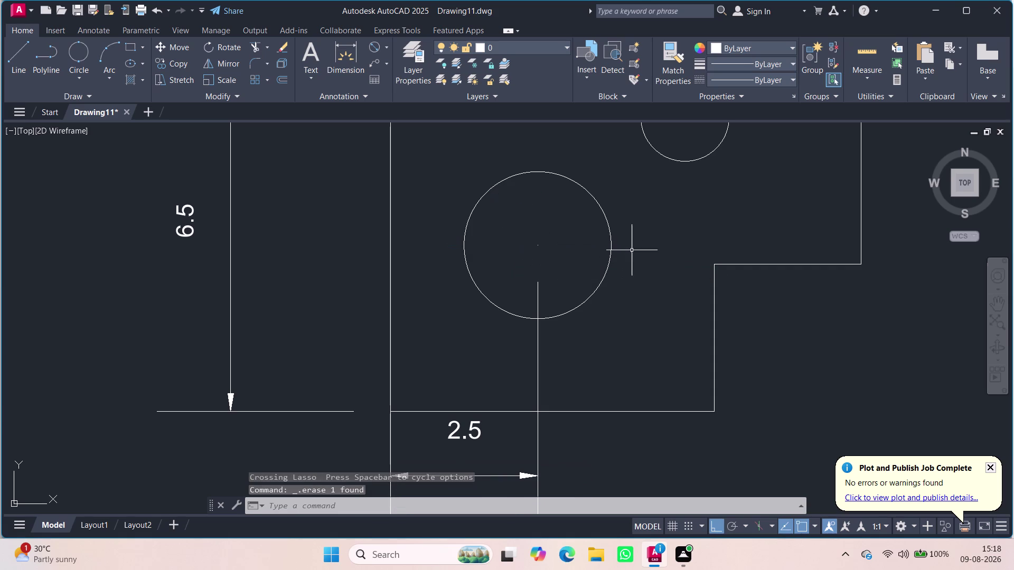
click(374, 50)
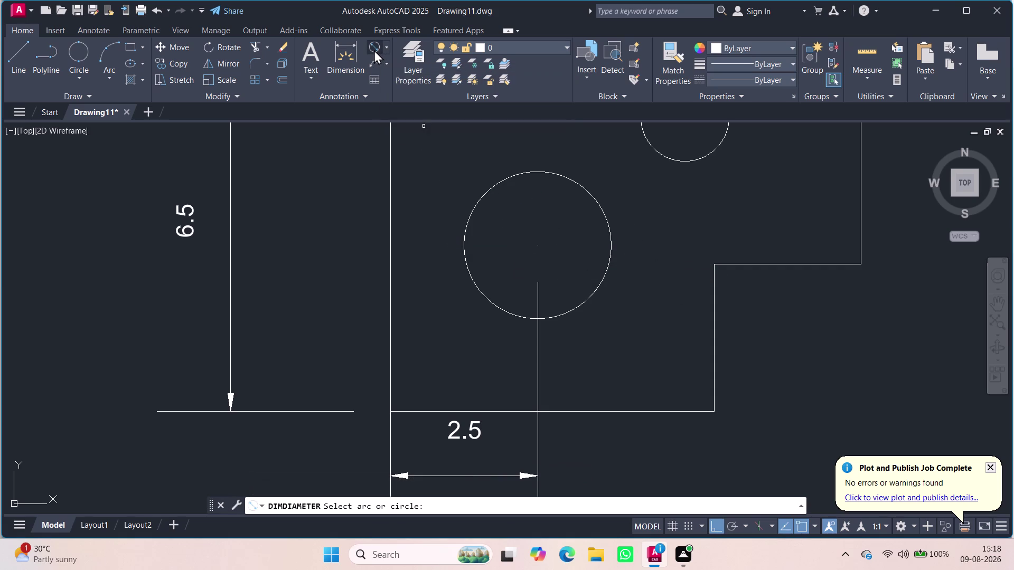
Label the large circle with a Ø2.5 diameter dimension placed at an angle.
click(601, 276)
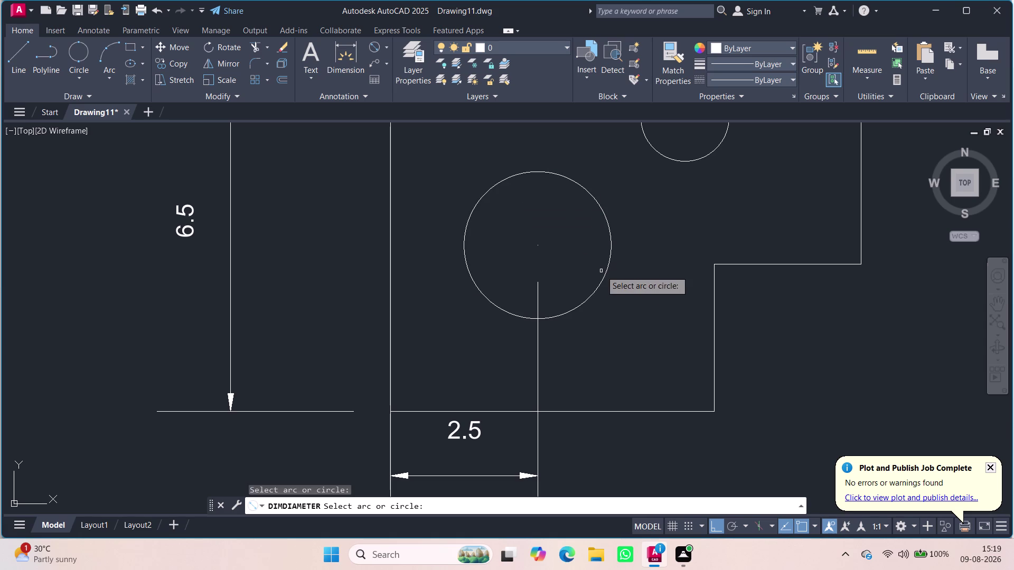
click(607, 271)
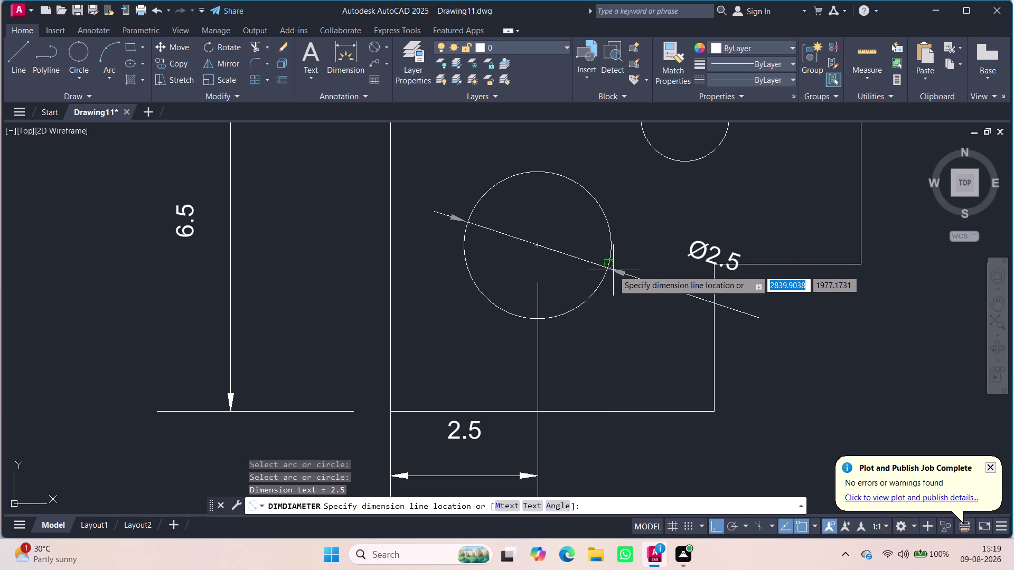
click(522, 235)
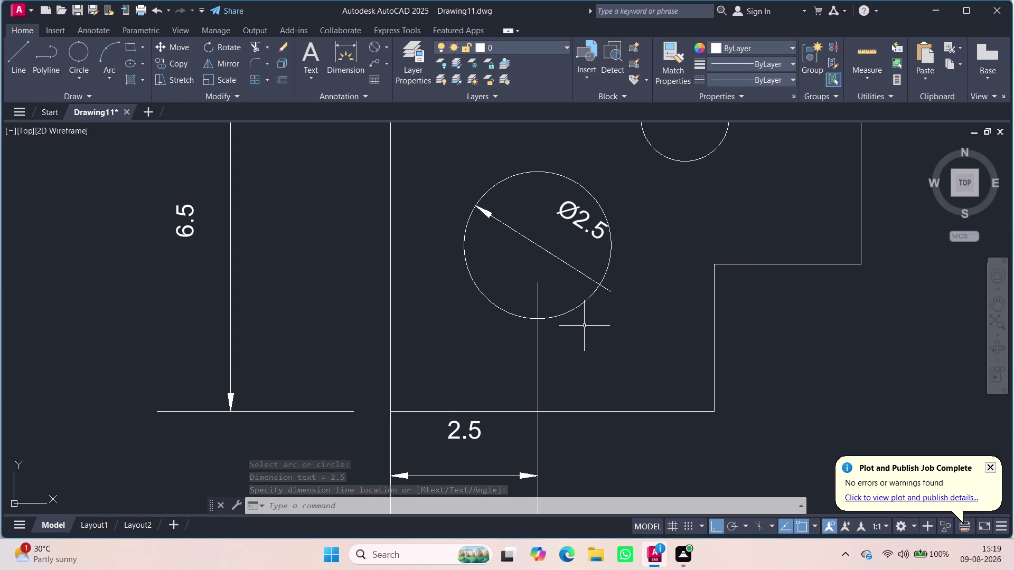
scroll(down, 3)
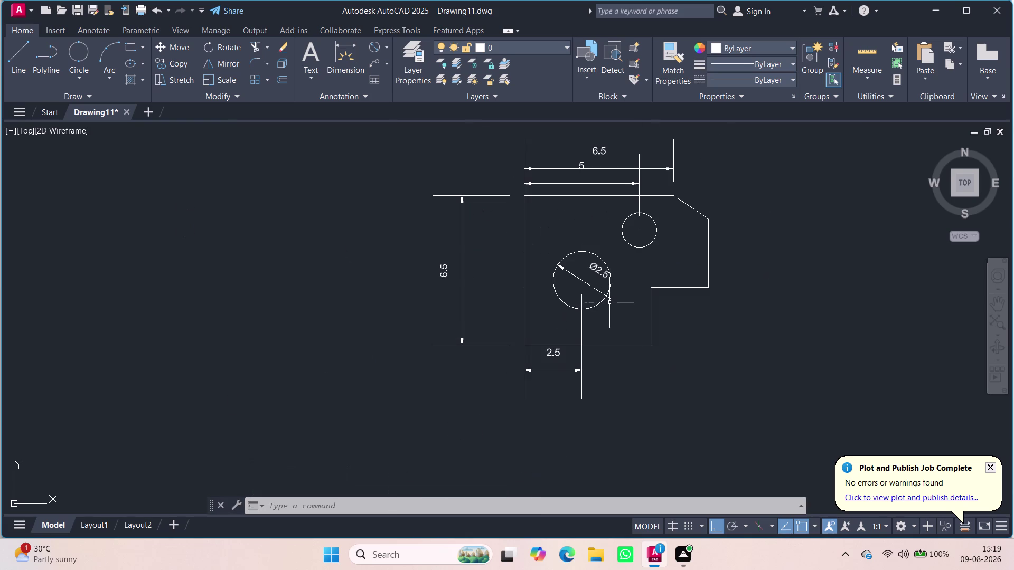
scroll(down, 3)
scroll(up, 3)
scroll(up, 3)
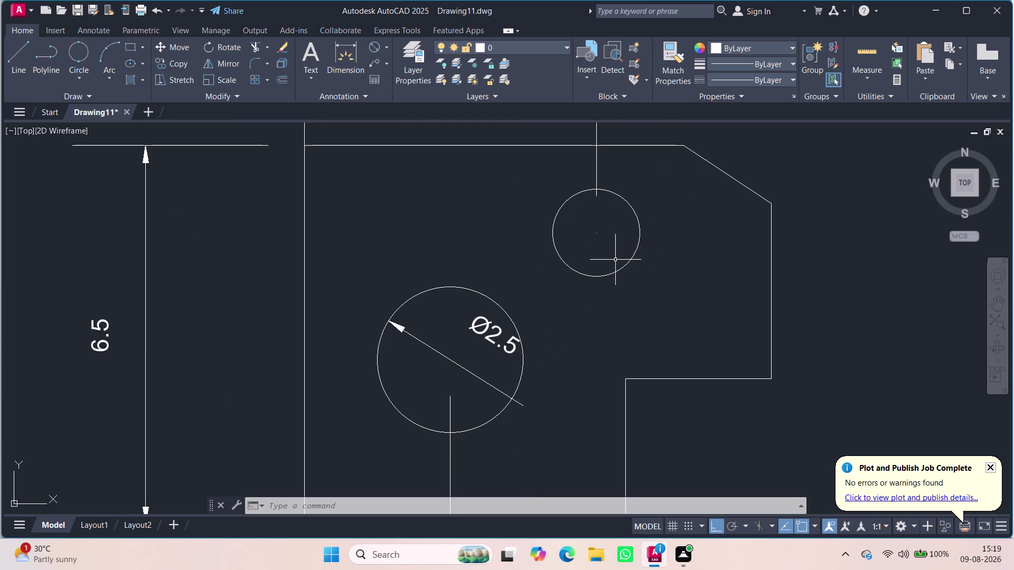
click(374, 42)
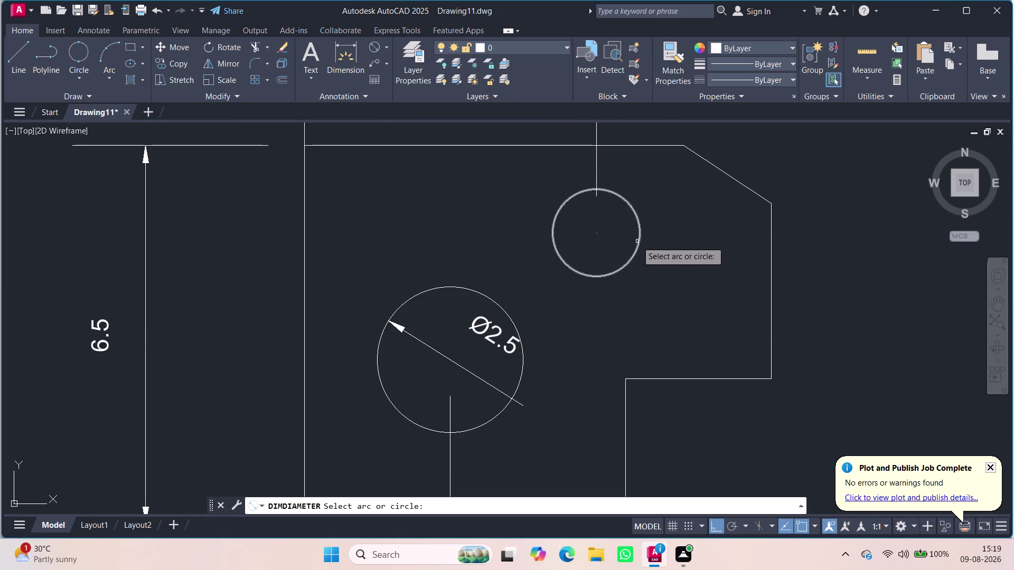
Label the small circle with a Ø1.5 diameter dimension placed outside the hole.
click(635, 242)
click(640, 241)
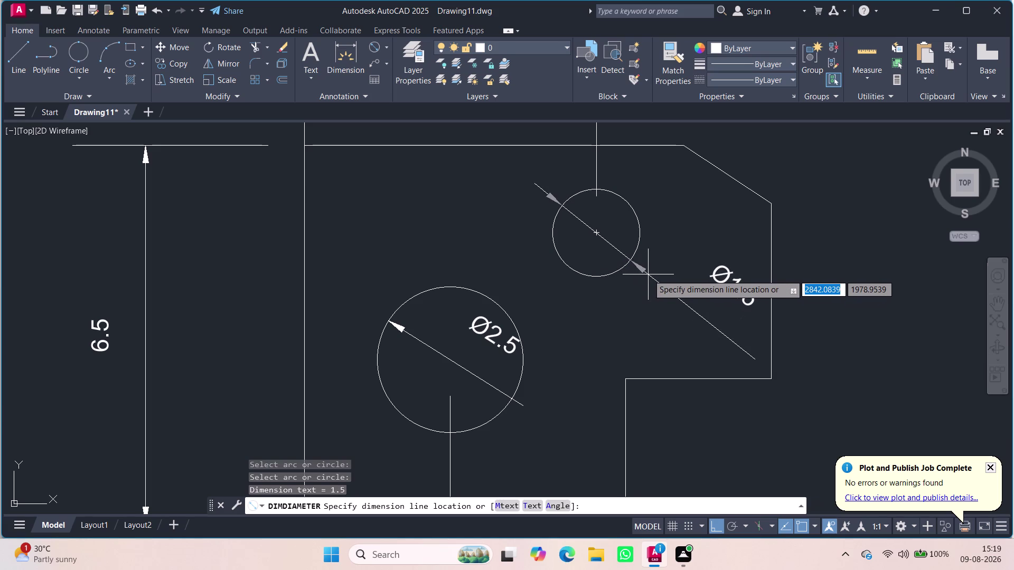
click(648, 275)
scroll(down, 3)
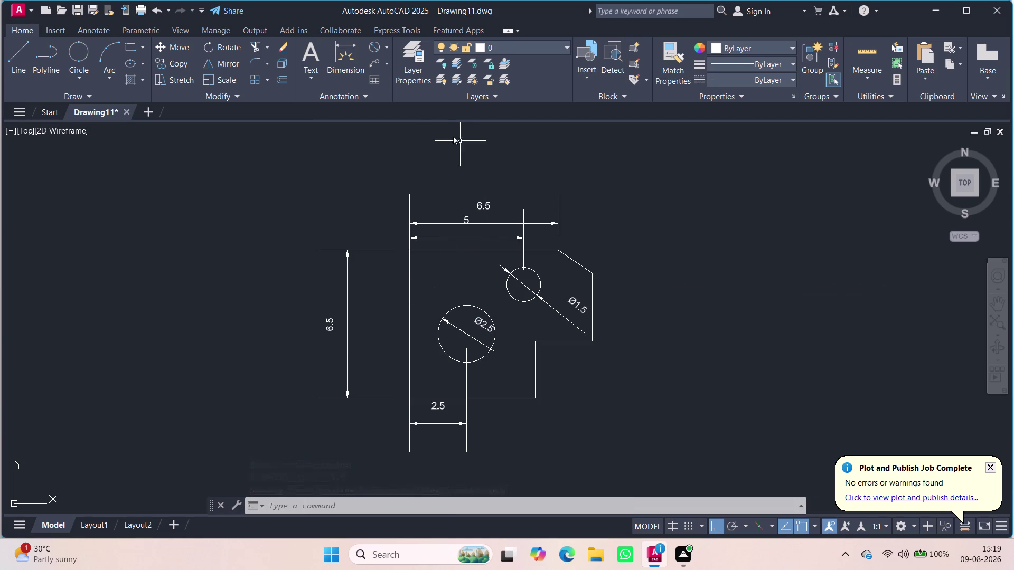
click(343, 57)
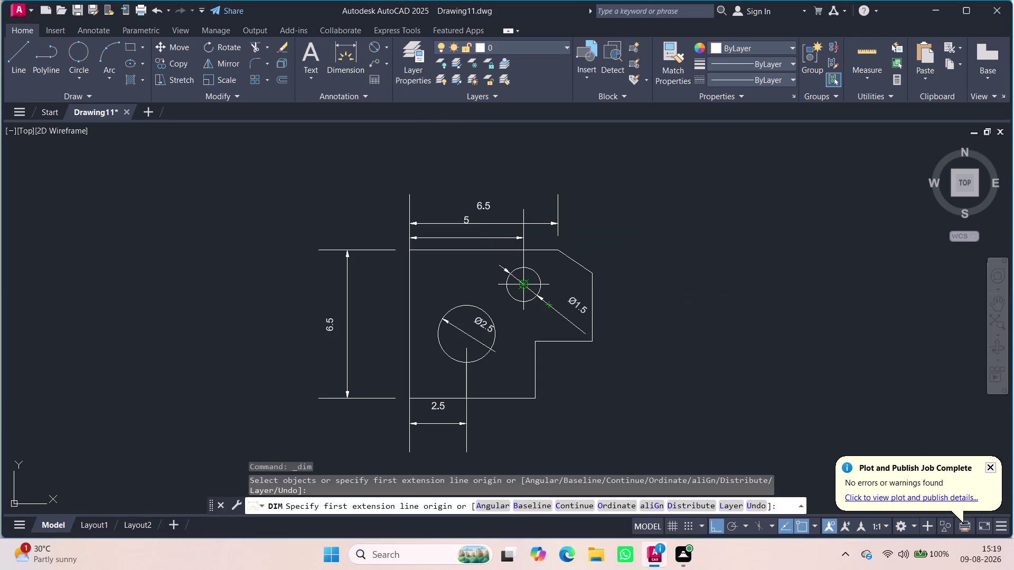
Abandon a hole-position dimension and add the 2.5 step-width dimension below the profile.
click(524, 285)
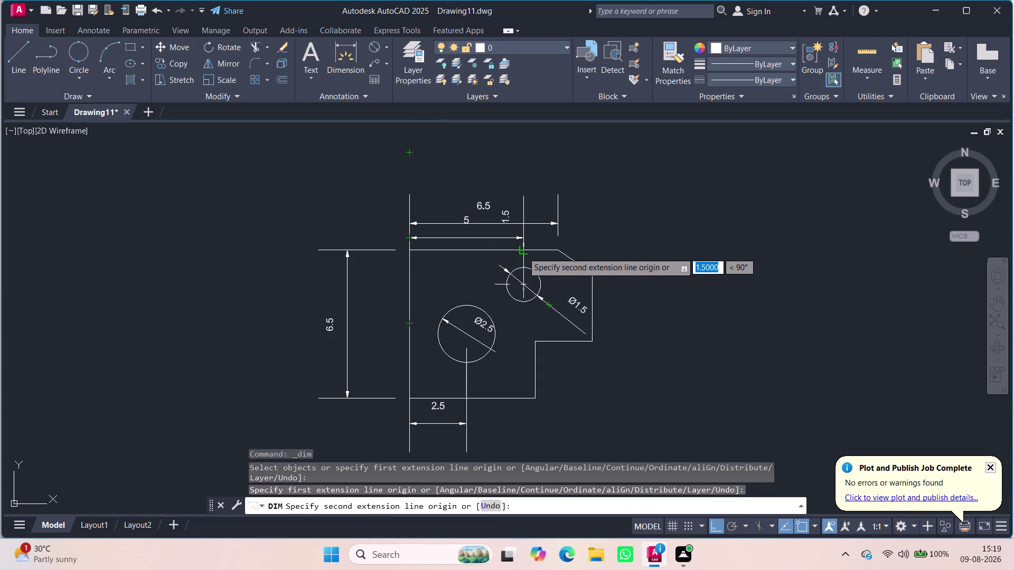
click(523, 253)
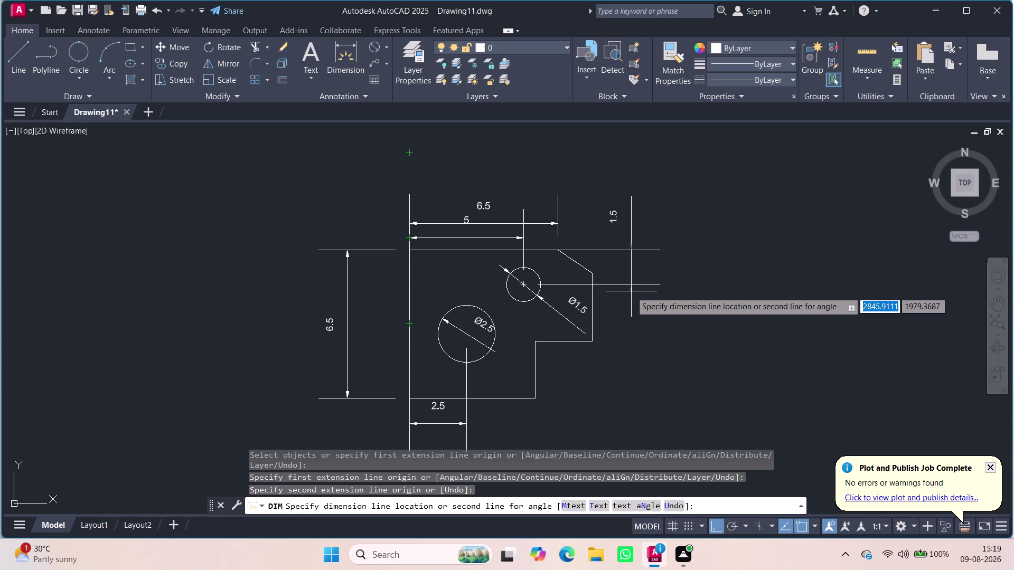
key(Escape)
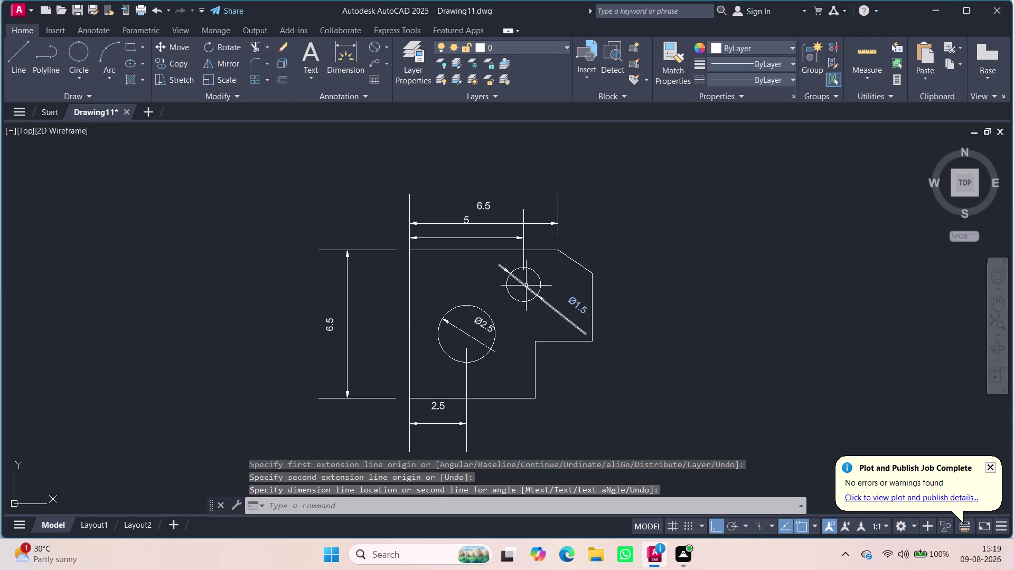
click(333, 51)
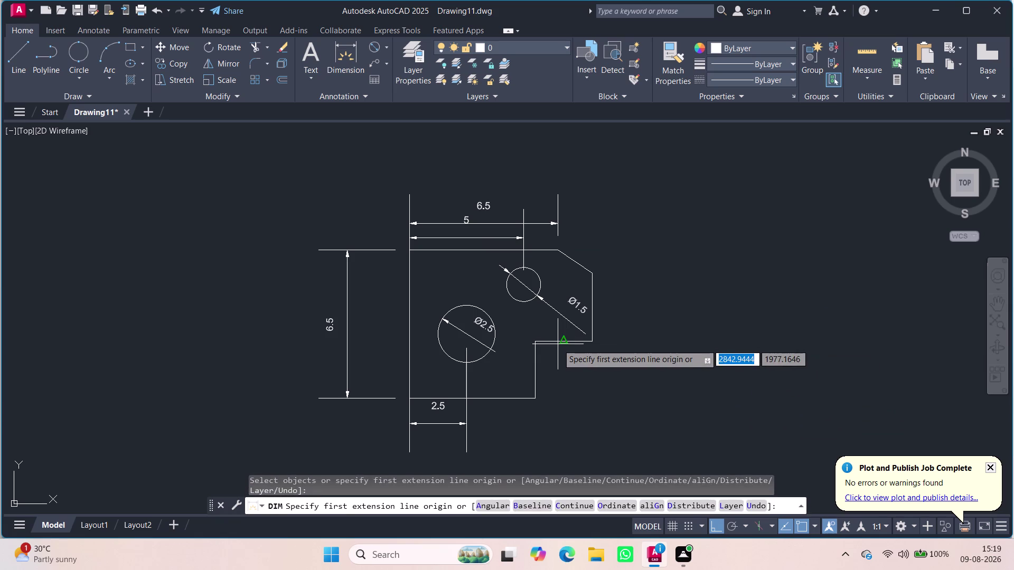
click(535, 344)
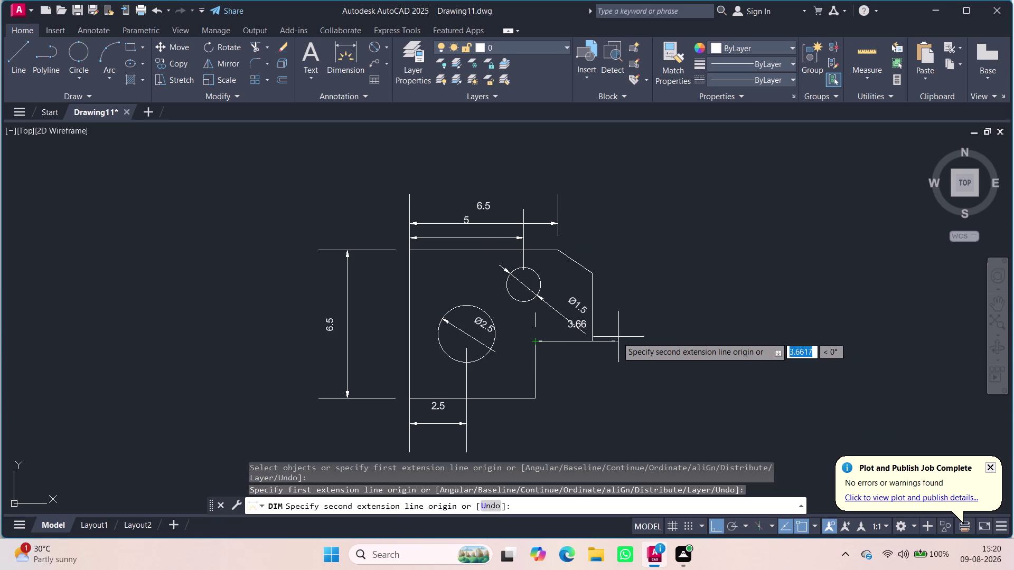
click(594, 342)
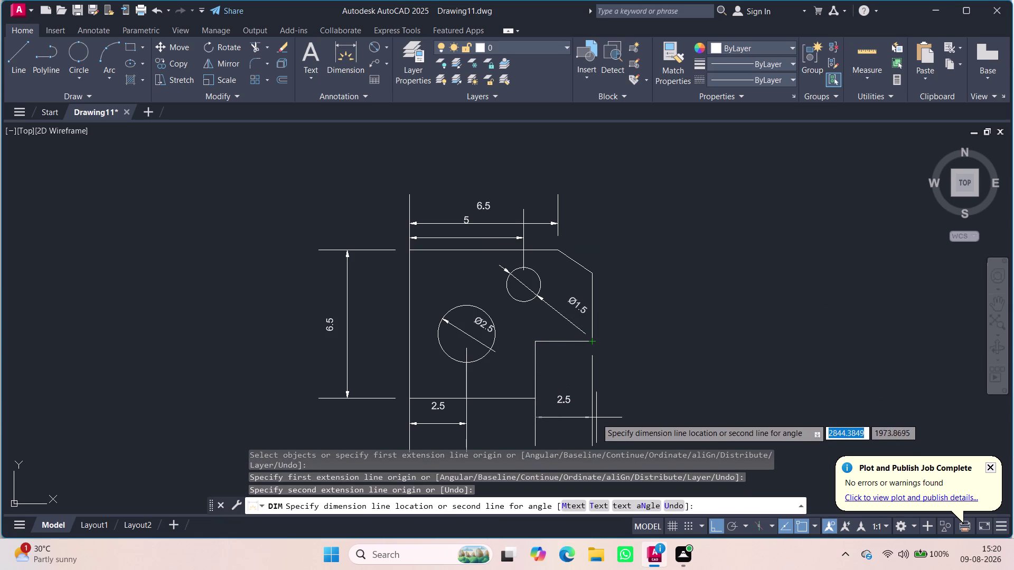
click(596, 436)
Add the 2.5 step-height dimension from the inner corner to the bottom edge.
click(533, 341)
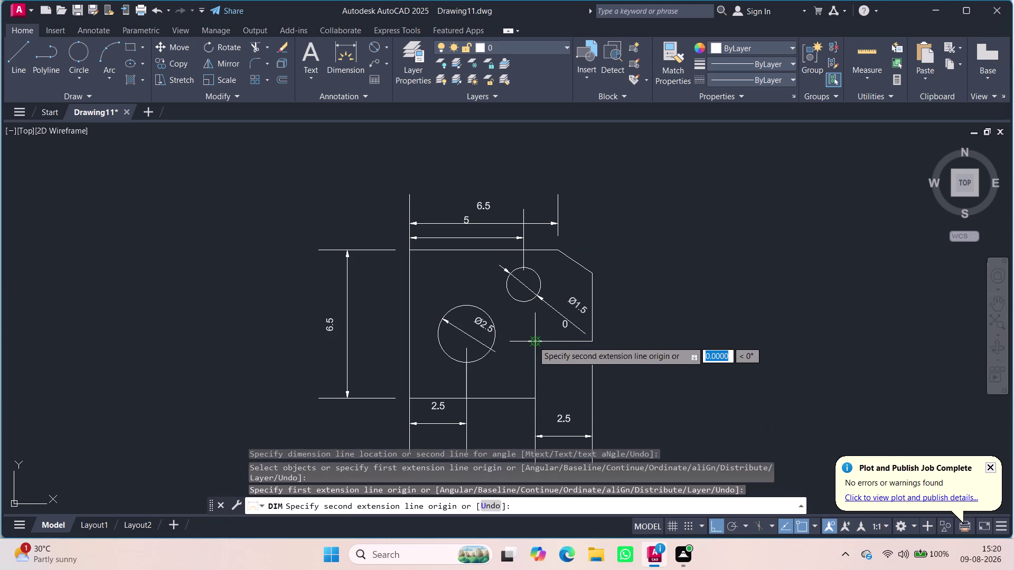
click(538, 398)
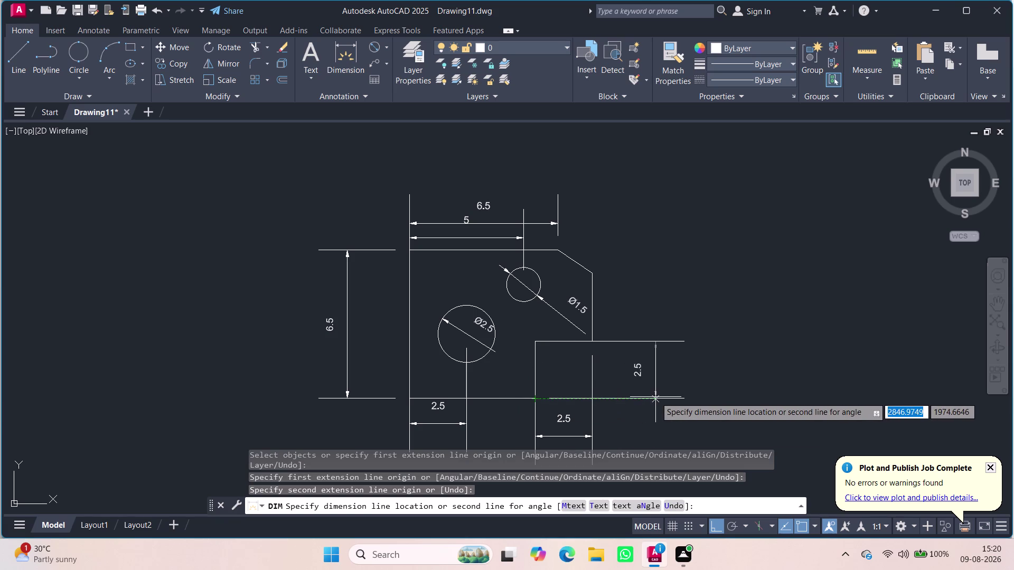
click(636, 404)
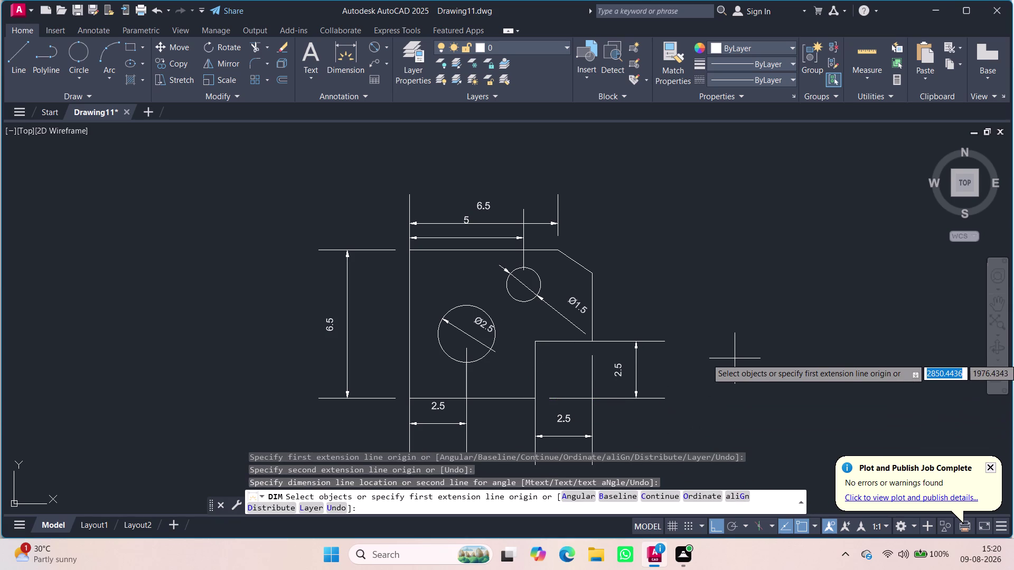
scroll(down, 3)
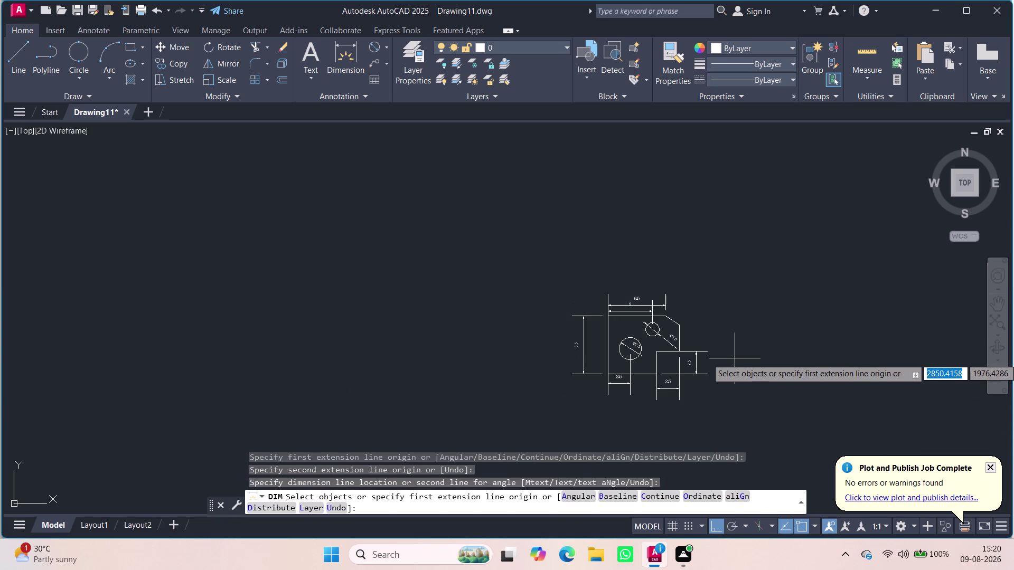
scroll(down, 3)
scroll(up, 3)
scroll(up, 3)
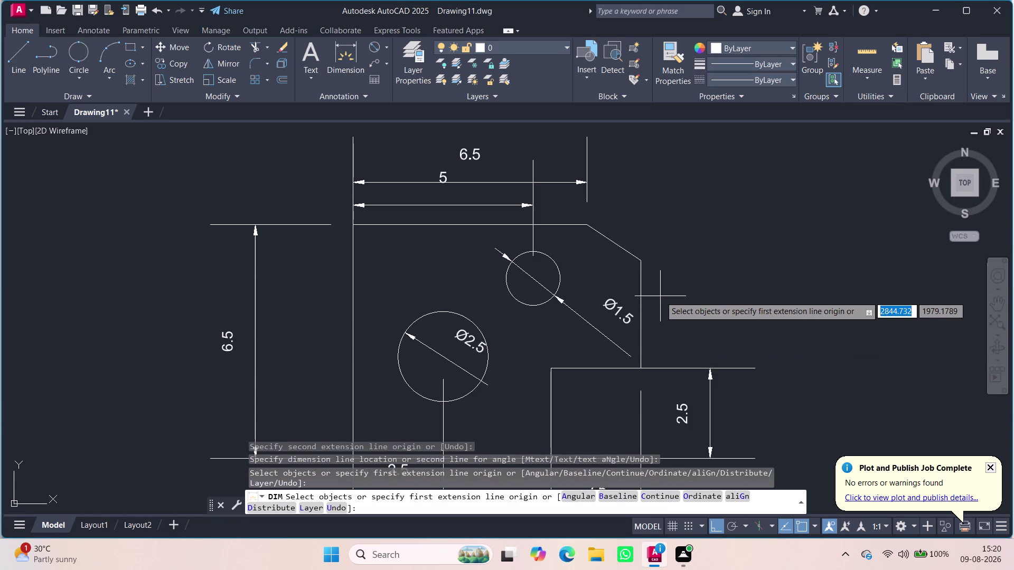
scroll(down, 3)
scroll(up, 3)
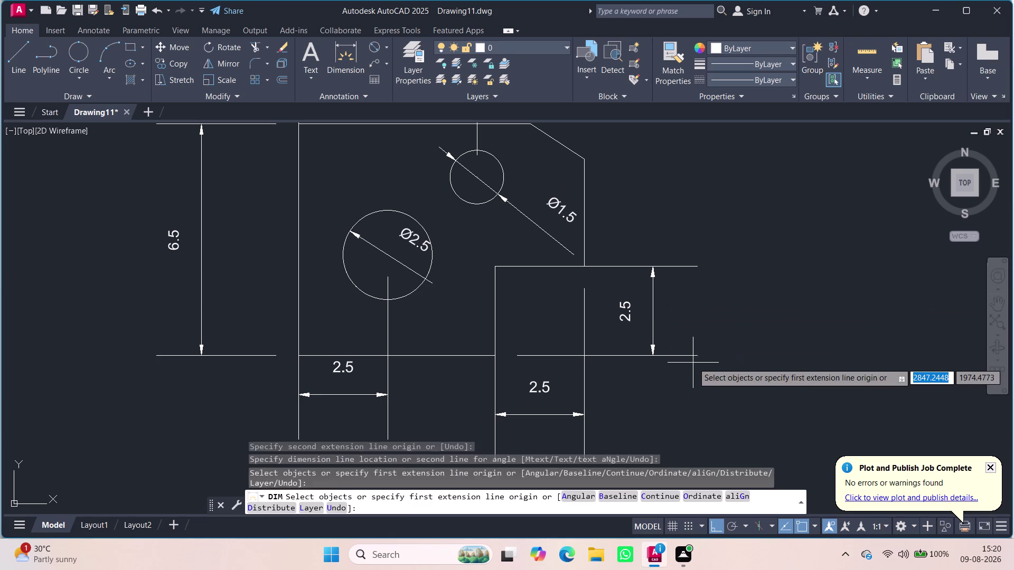
Add the 5.5 right-edge height dimension and end dimensioning.
click(582, 160)
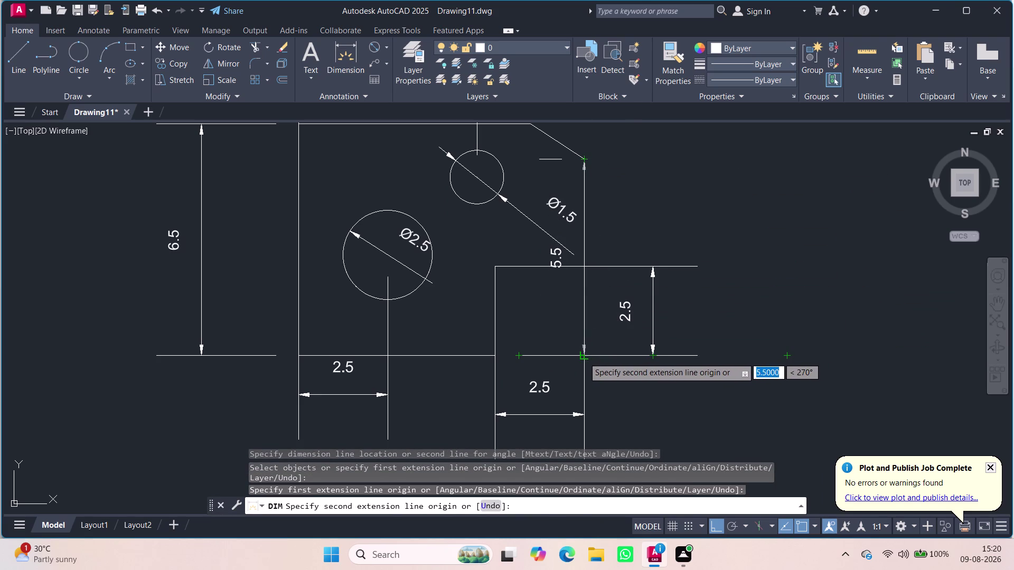
click(584, 358)
click(706, 341)
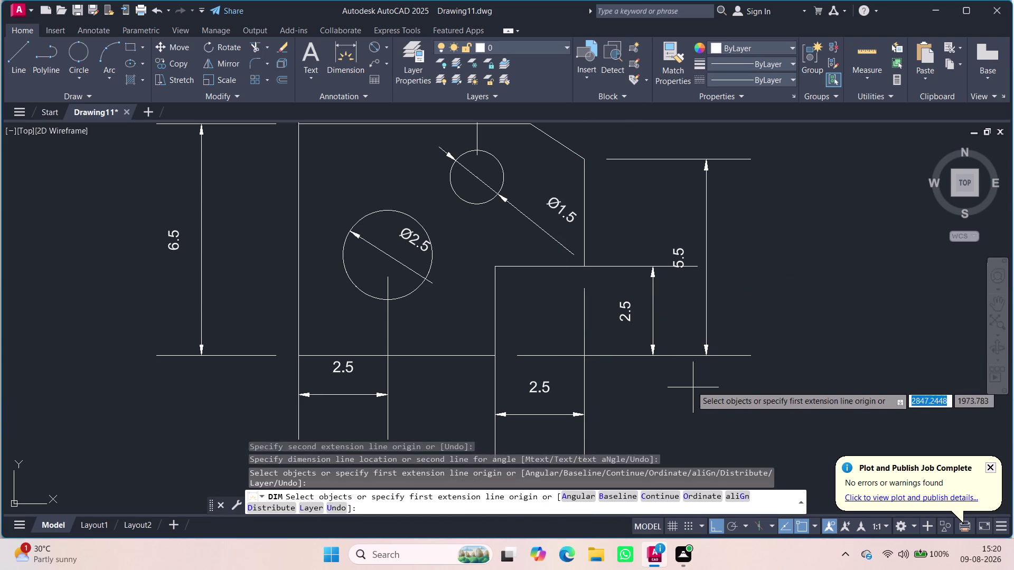
key(Escape)
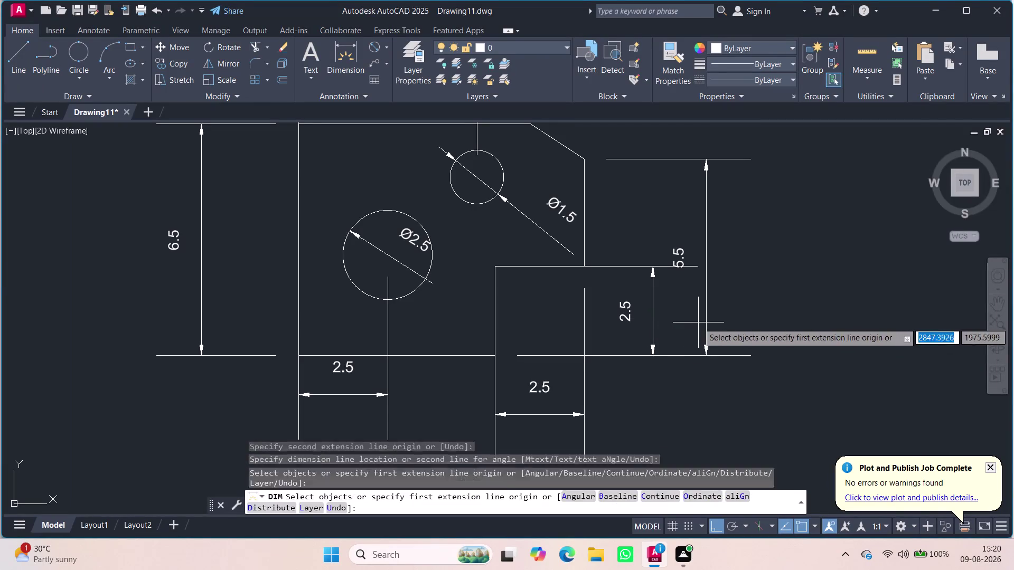
key(Escape)
click(651, 335)
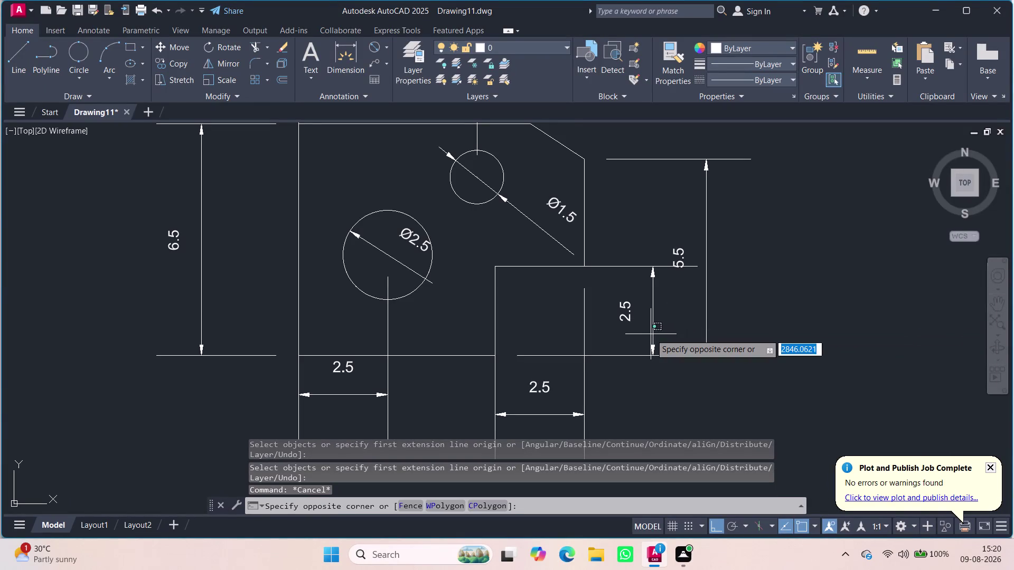
Shift the vertical 2.5 step dimension closer to the step.
key(Escape)
key(Escape)
key(Escape)
click(652, 336)
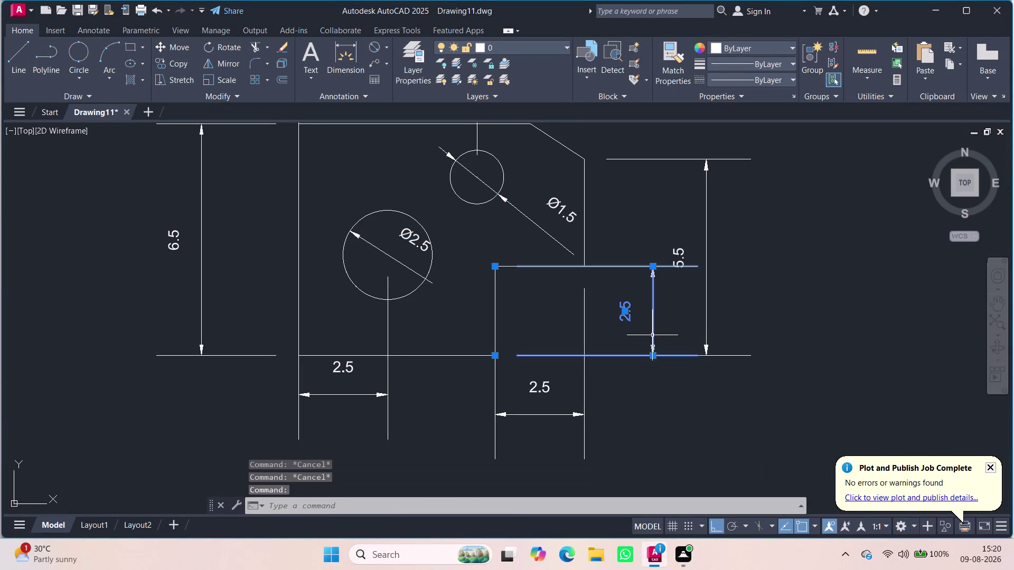
drag(625, 313, 619, 314)
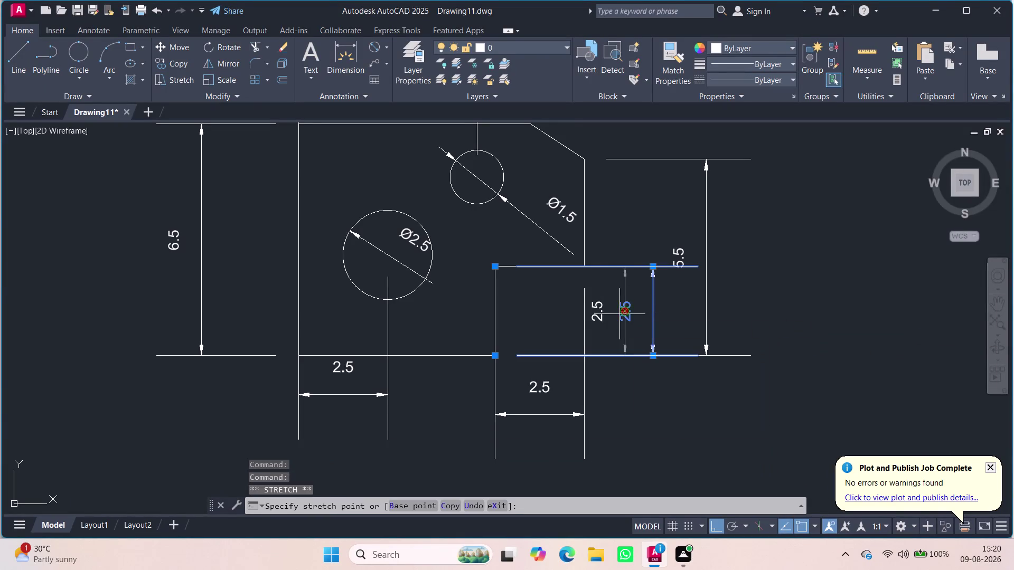
drag(619, 314, 604, 318)
click(605, 318)
key(Escape)
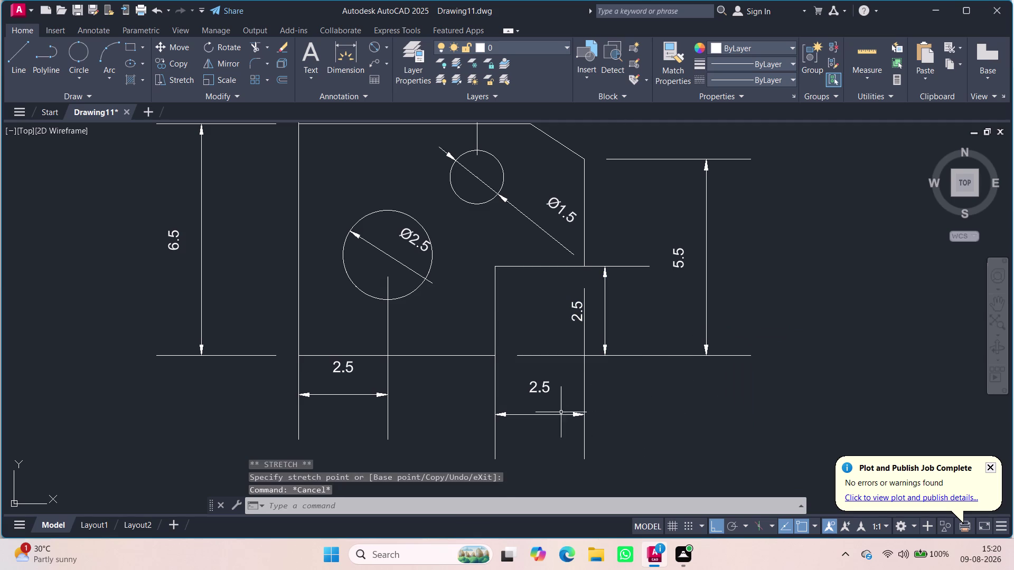
Reposition the vertical 6.5 dimension's value along its line.
click(200, 233)
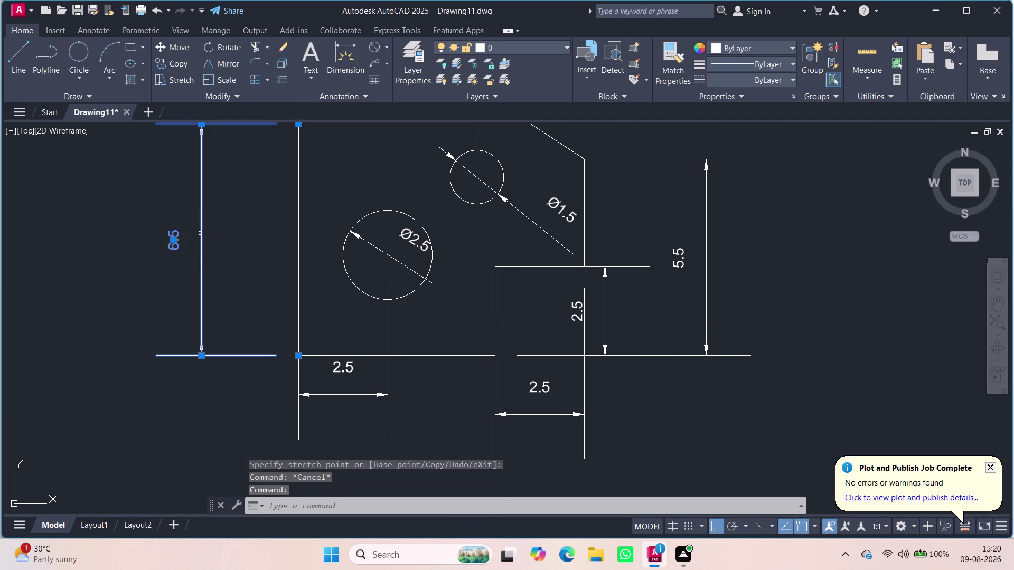
drag(172, 242, 199, 242)
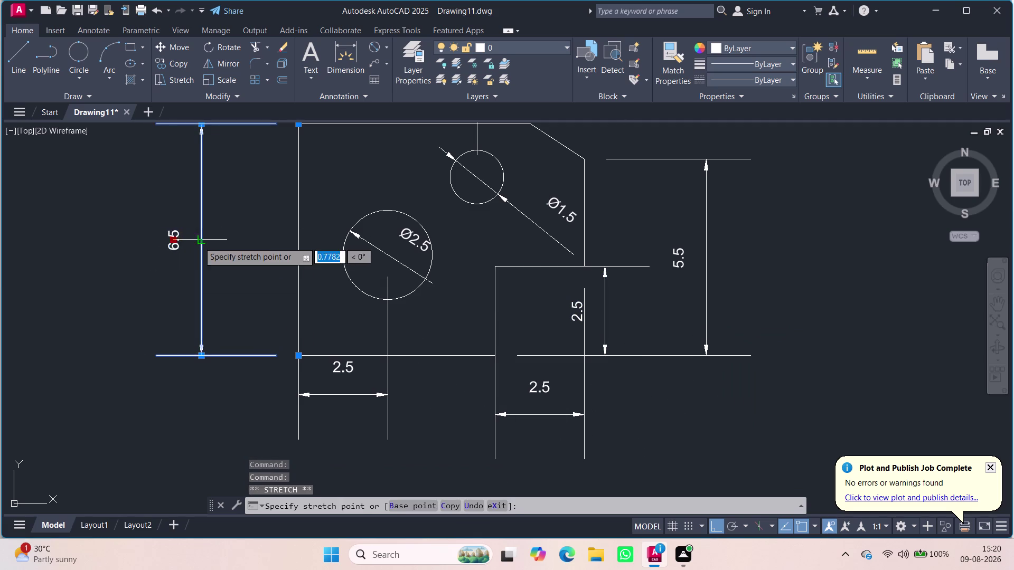
drag(200, 242, 237, 236)
click(245, 236)
scroll(up, 3)
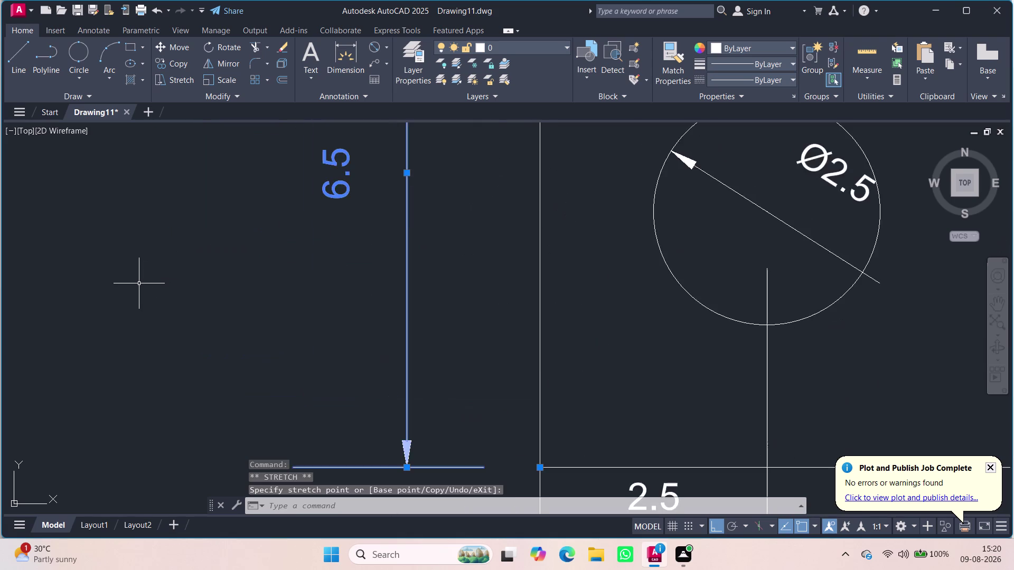
scroll(down, 3)
scroll(down, 3)
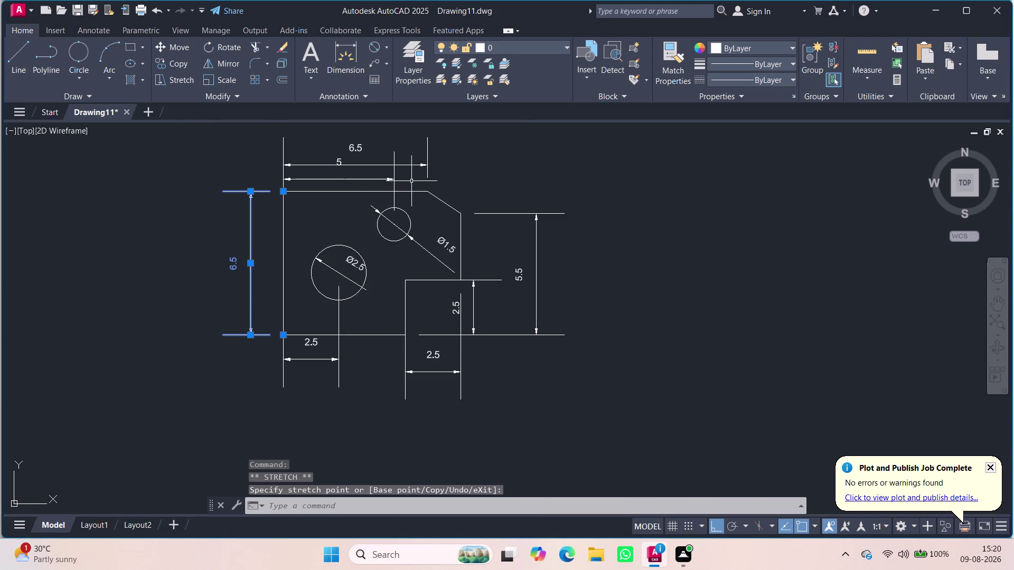
Adjust the height of the top 6.5 width dimension line.
click(376, 178)
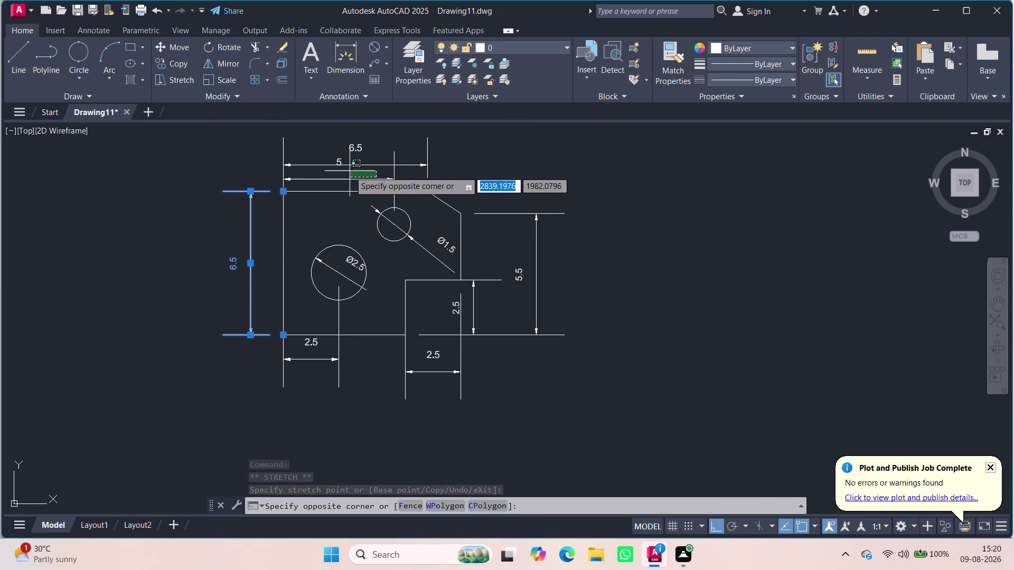
key(Escape)
key(Escape)
click(343, 179)
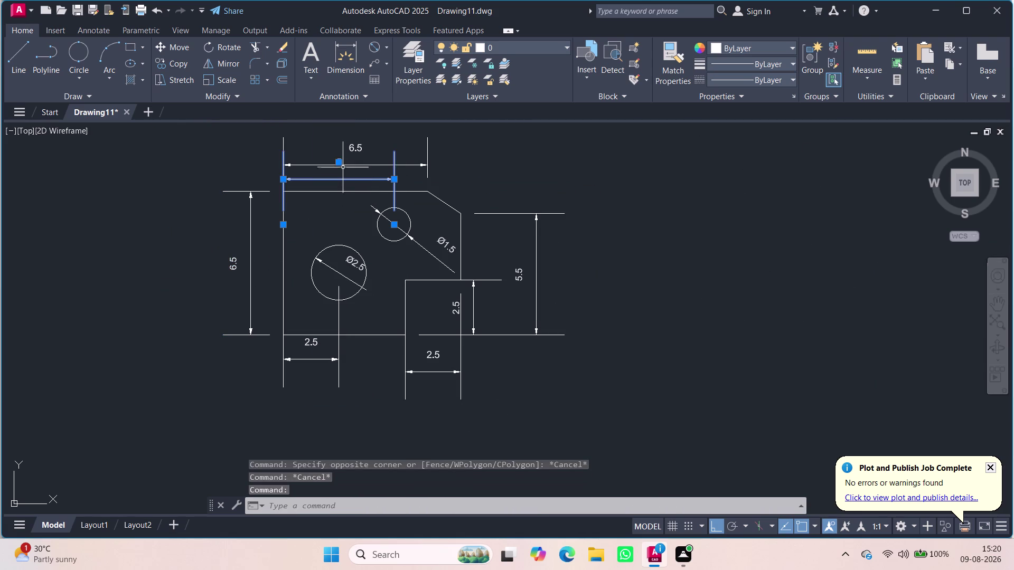
click(338, 163)
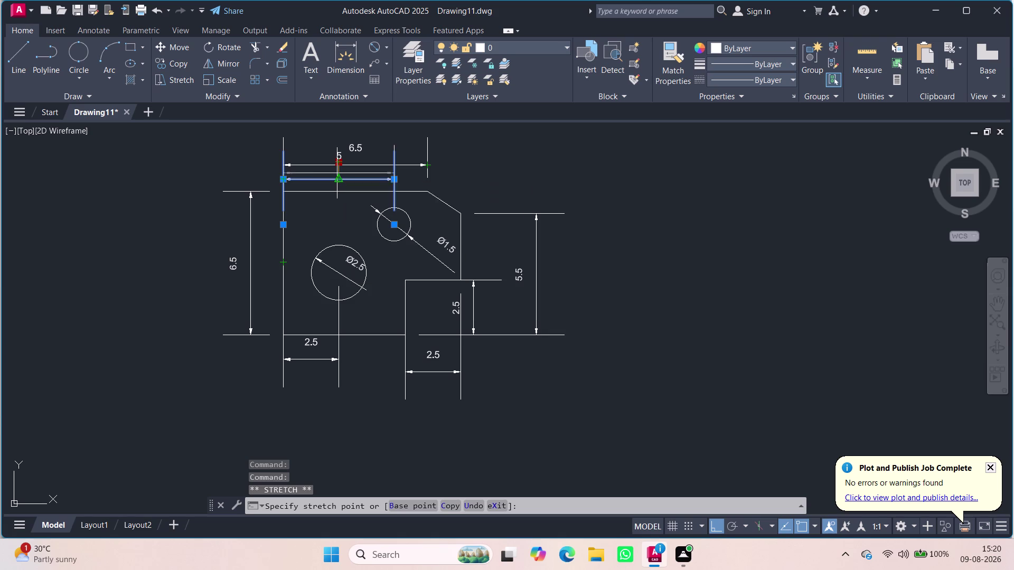
click(336, 177)
key(Escape)
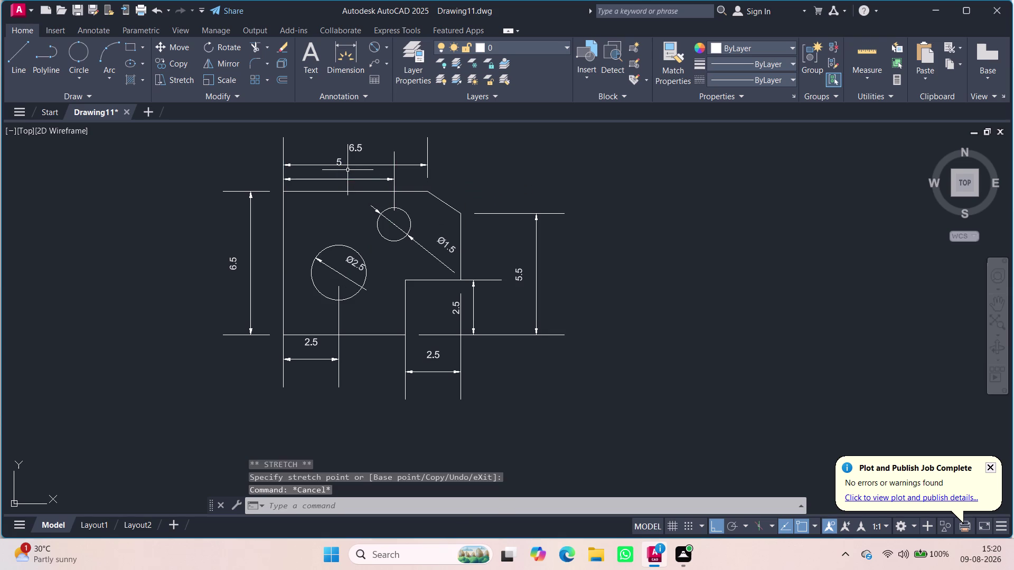
Move the 5 hole-centre dimension down so it no longer overlaps the 6.5.
scroll(up, 3)
scroll(up, 3)
click(316, 151)
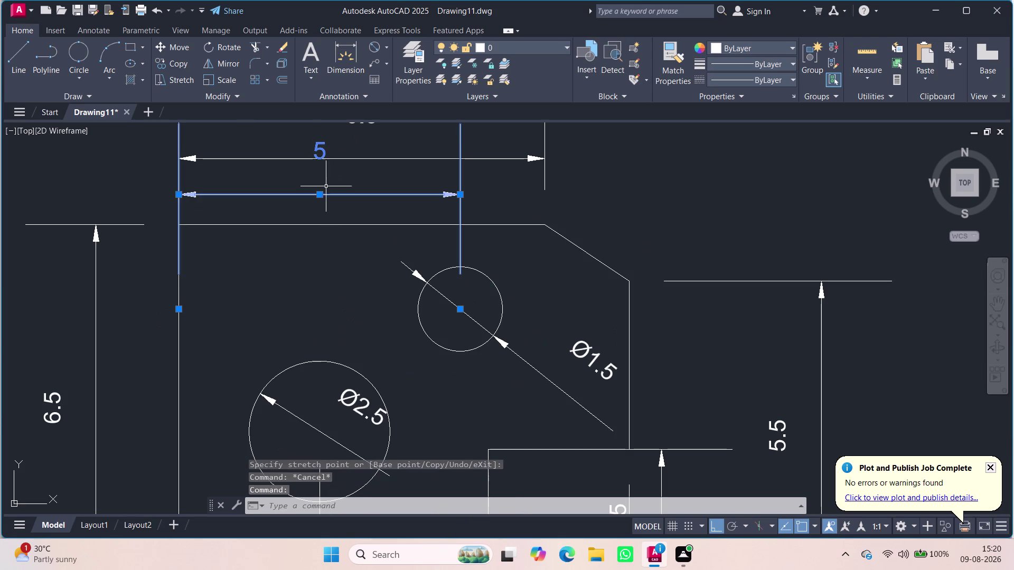
click(319, 193)
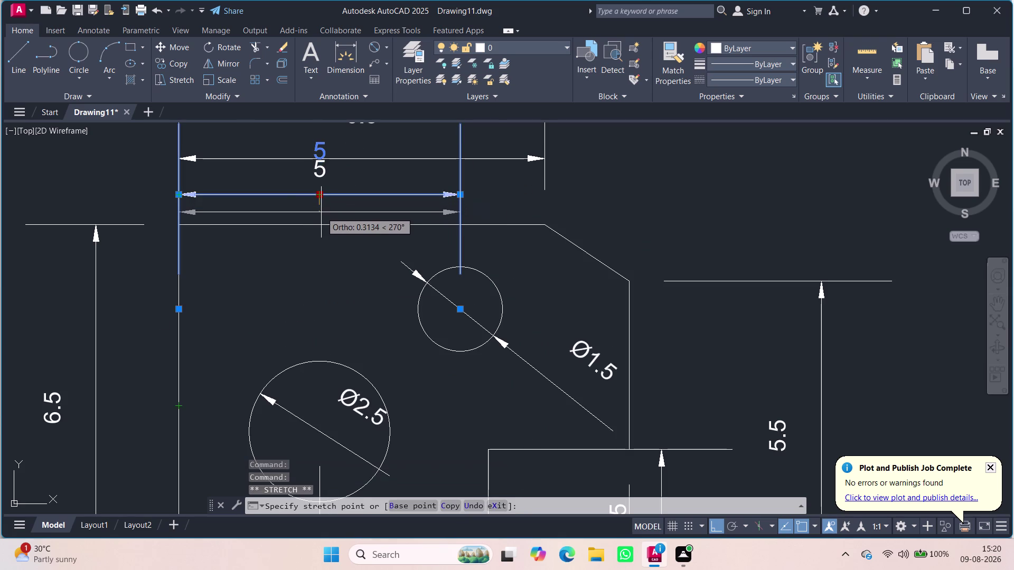
click(321, 213)
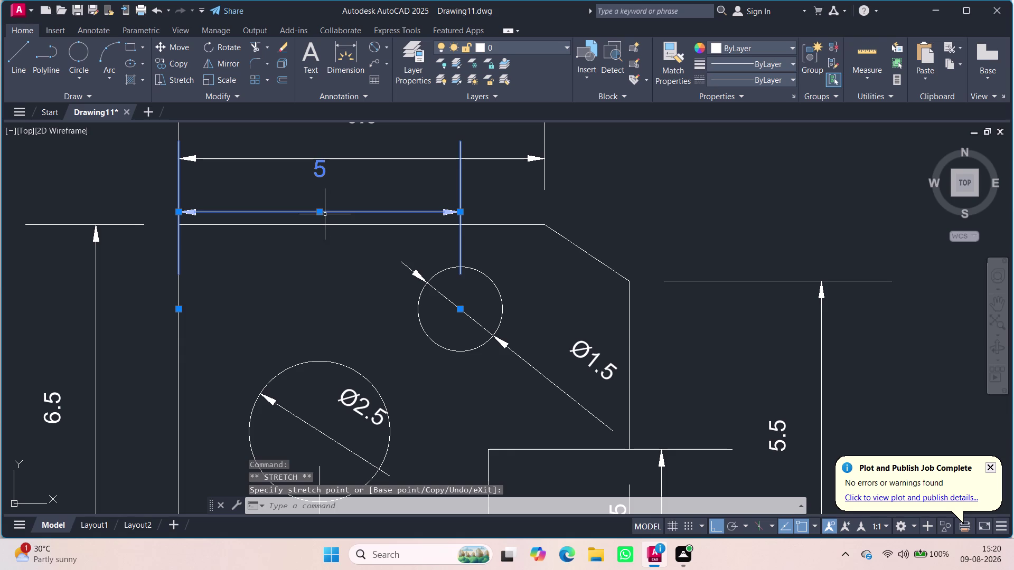
click(321, 215)
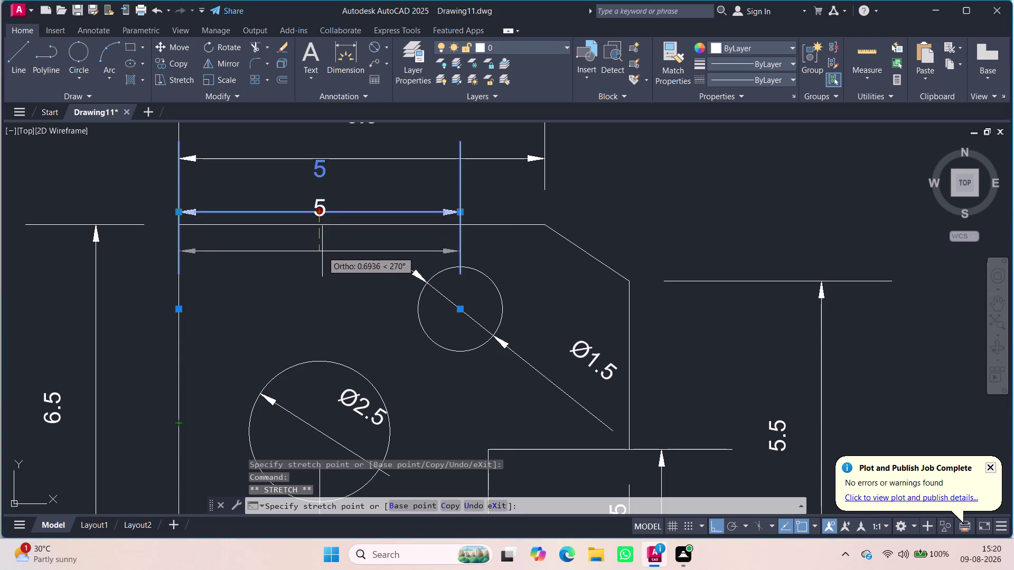
click(322, 252)
key(Escape)
scroll(up, 3)
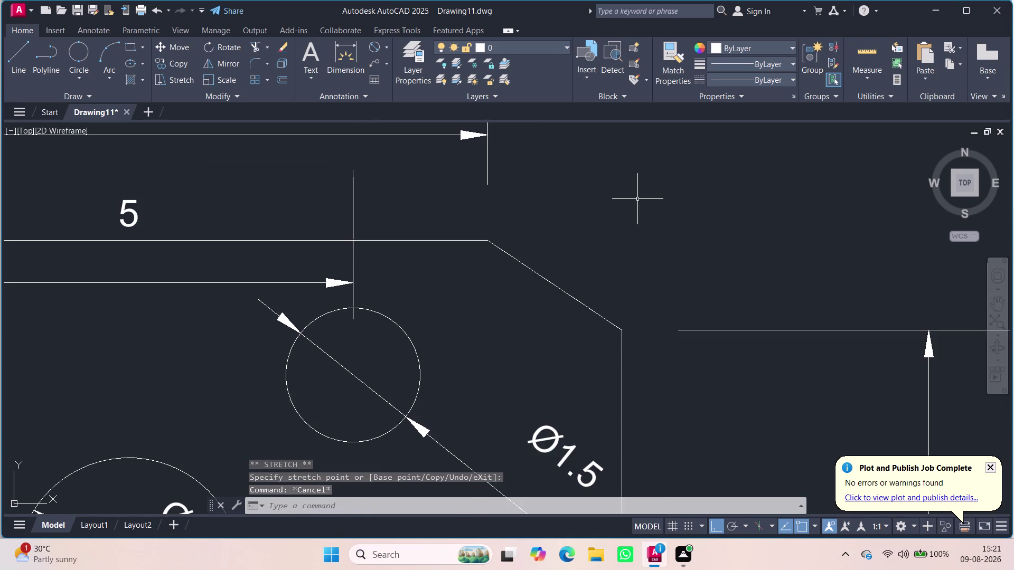
scroll(down, 3)
scroll(down, 3)
scroll(down, 3)
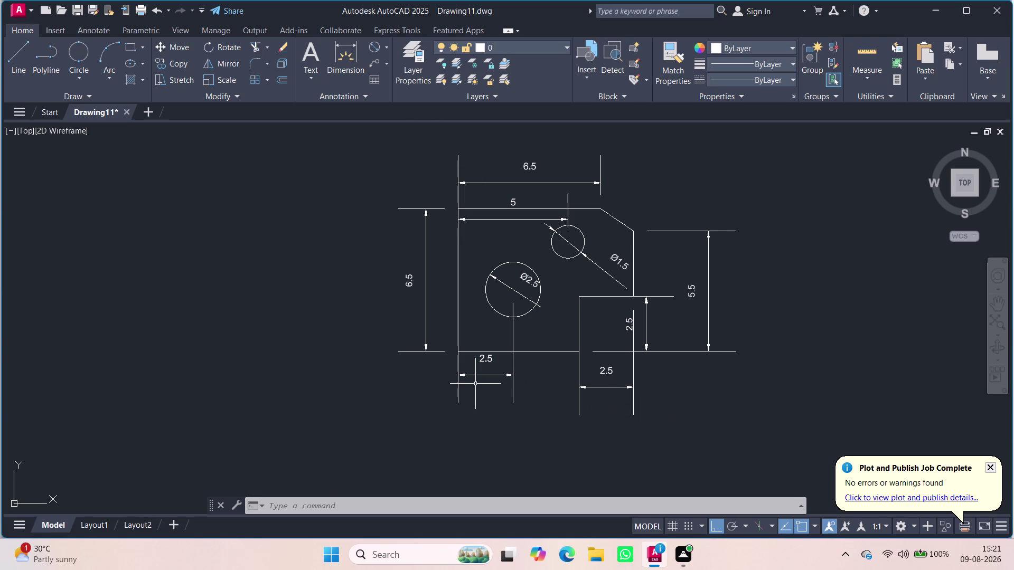
Try stretching the lower-right 2.5 dimension upward, then cancel the selection.
click(610, 387)
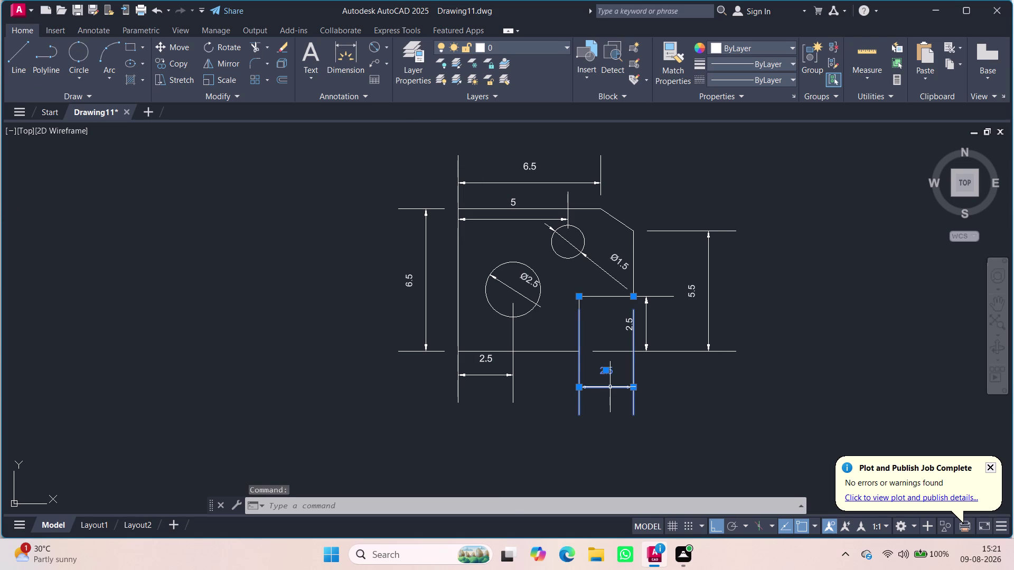
click(605, 373)
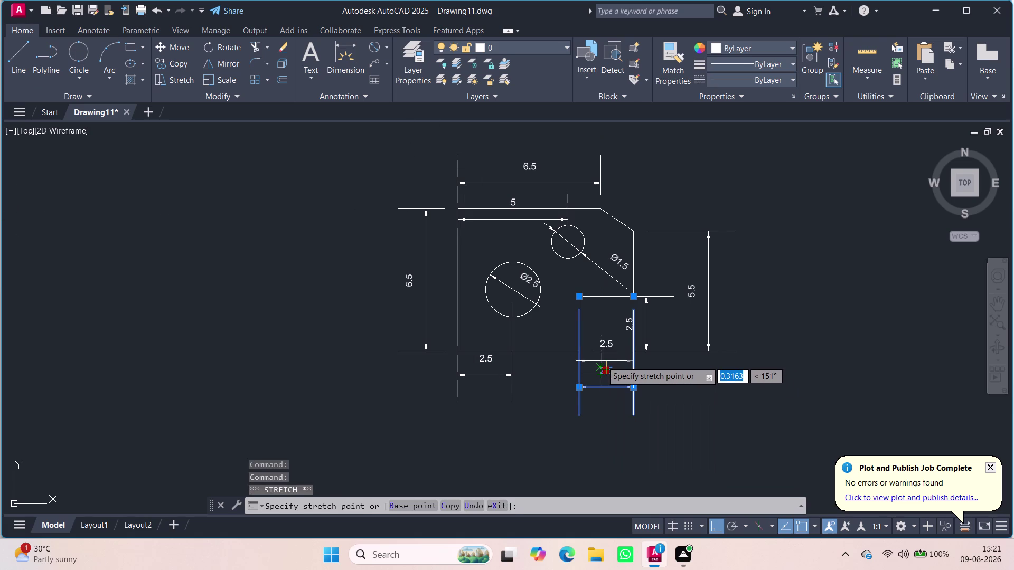
click(603, 357)
click(765, 434)
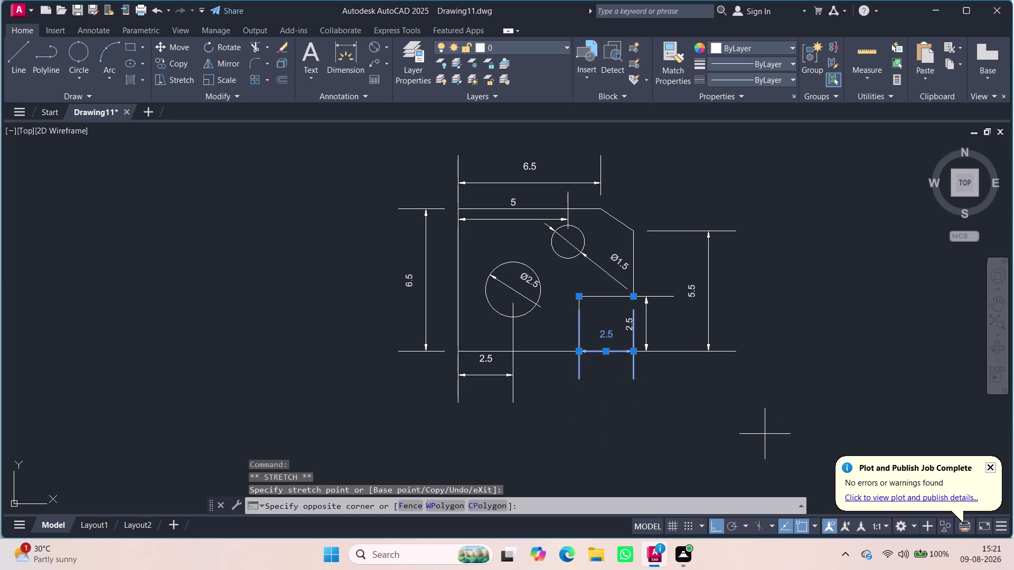
key(Escape)
key(Escape)
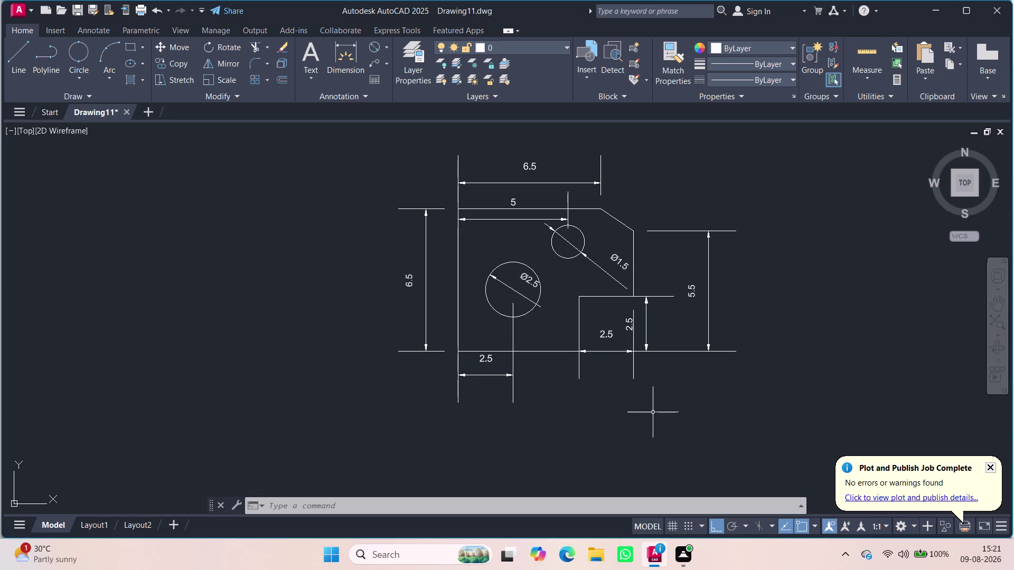
Stretch the lower-right 2.5 dimension to sit just below the bottom edge.
click(634, 338)
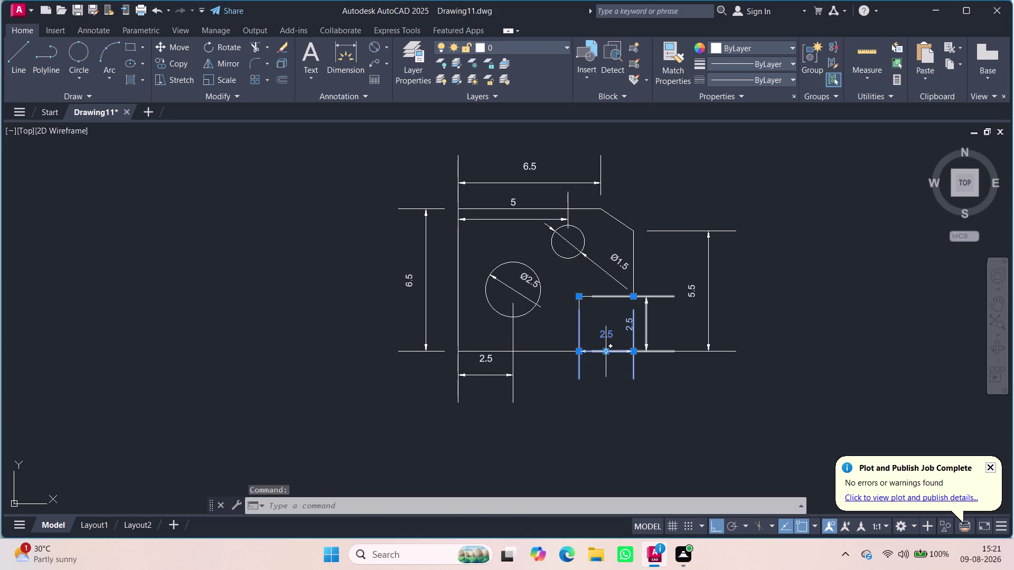
click(605, 351)
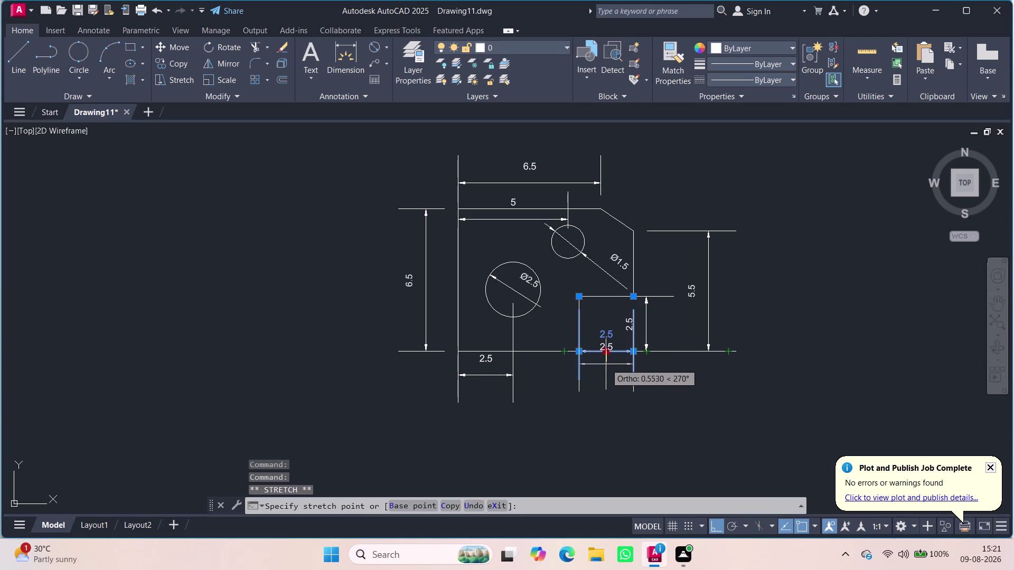
click(607, 361)
key(Escape)
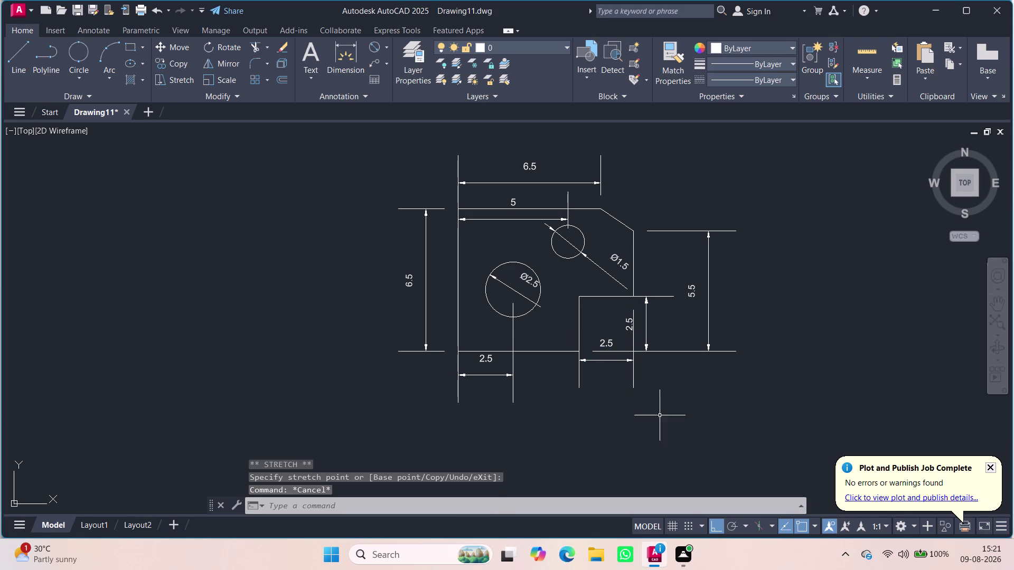
click(344, 56)
click(459, 351)
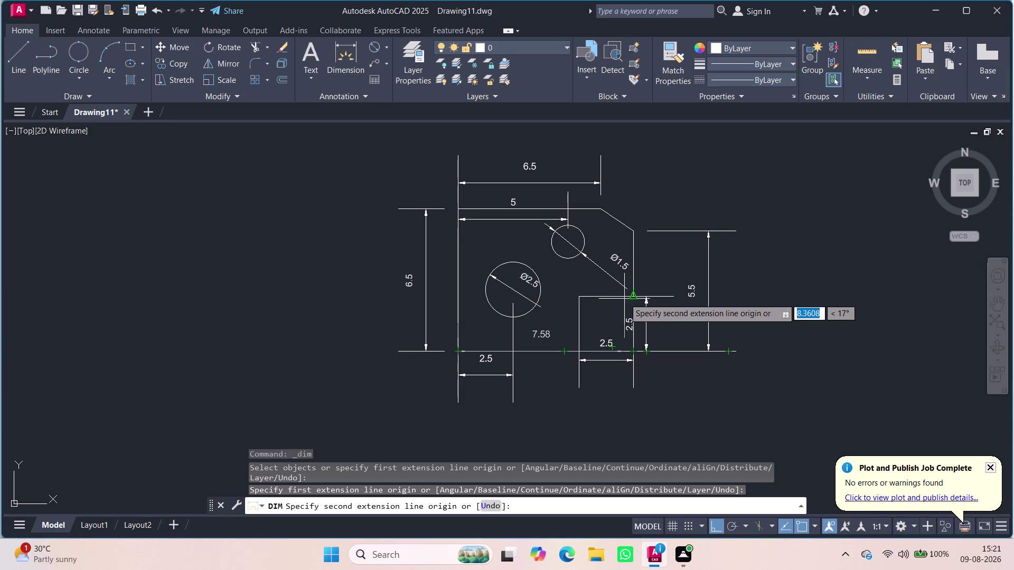
Abandon the leftover dimension and a couple of false-start dimension attempts.
key(Escape)
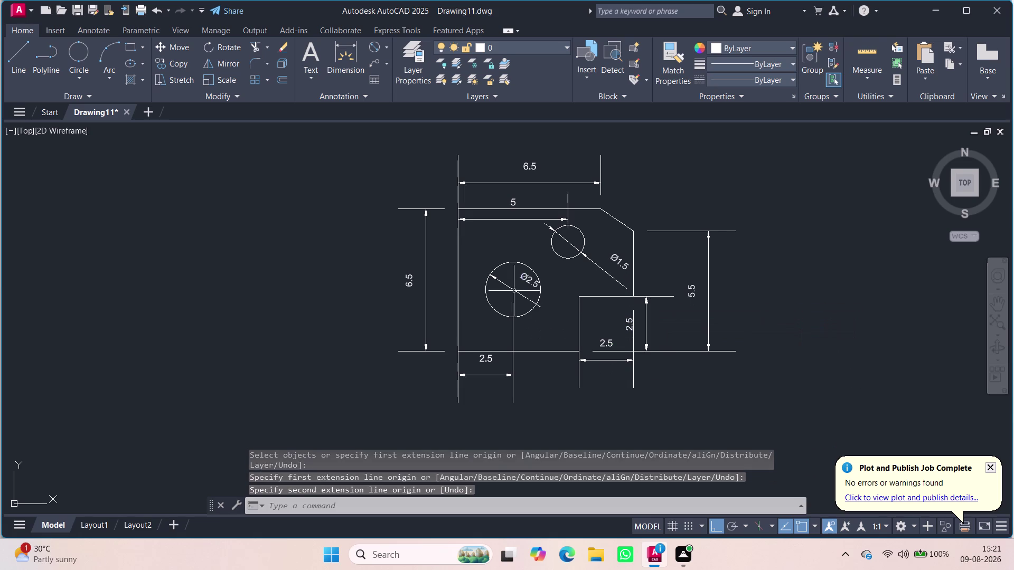
key(space)
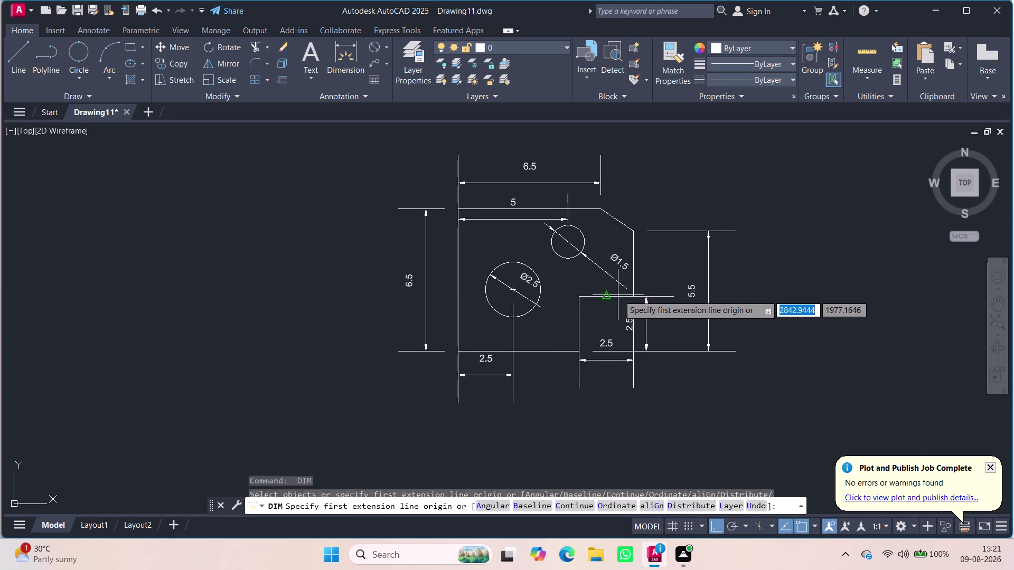
click(633, 297)
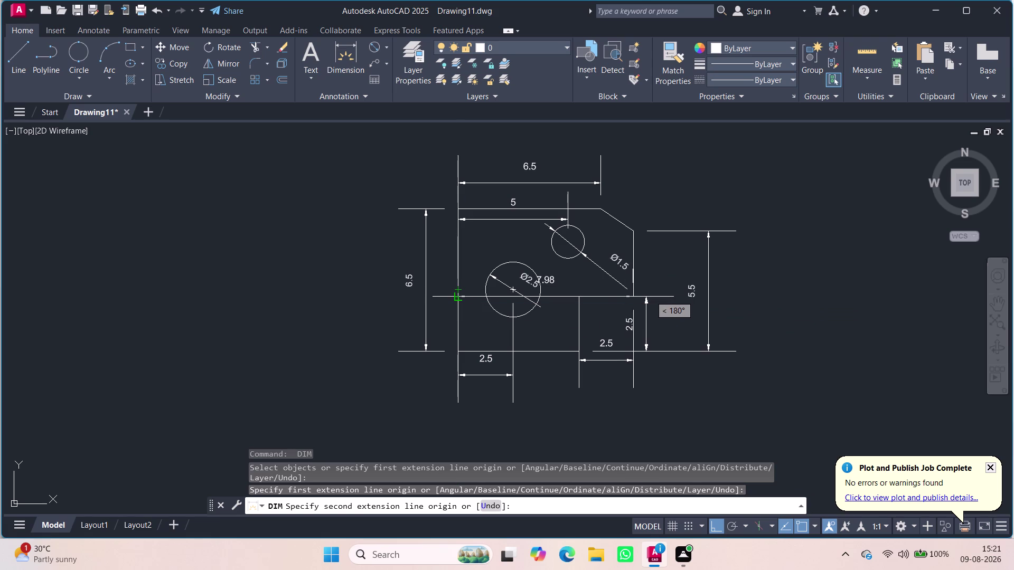
key(Escape)
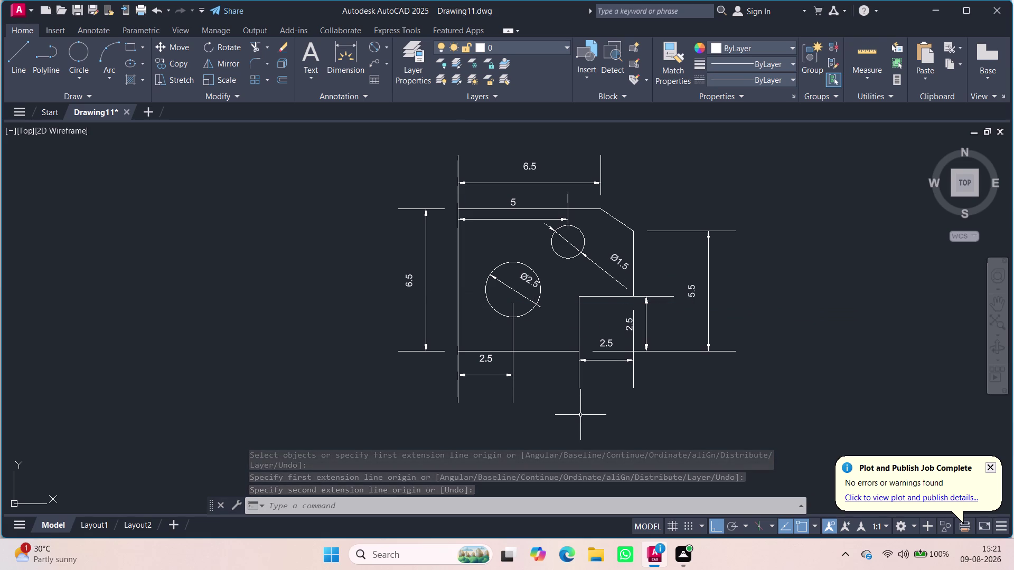
click(342, 65)
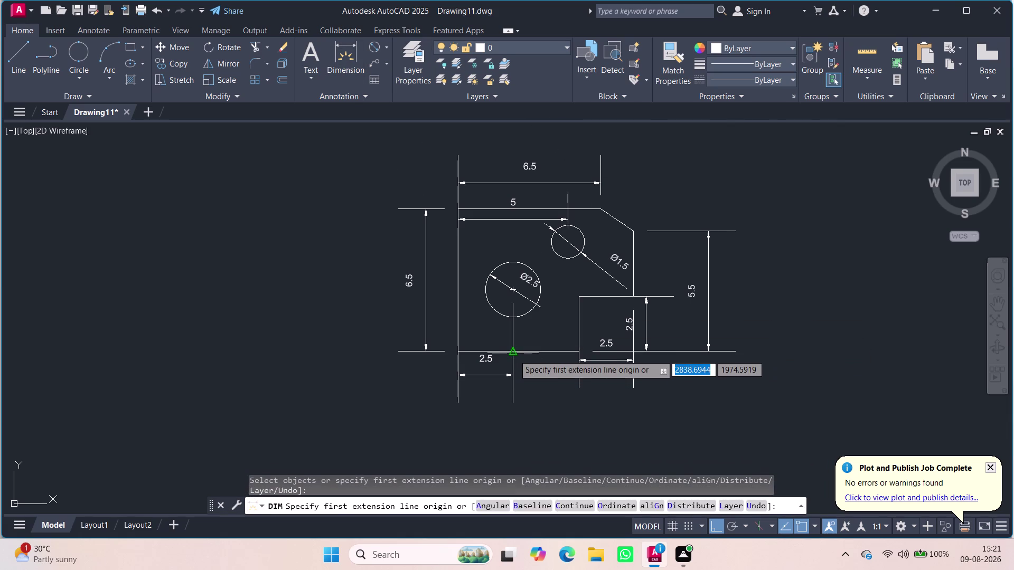
click(512, 349)
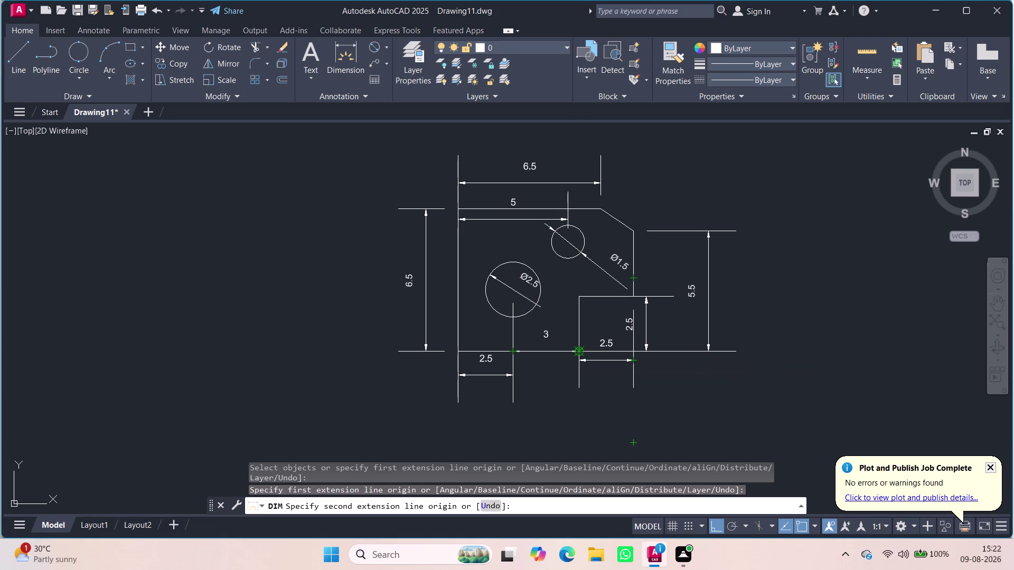
key(Escape)
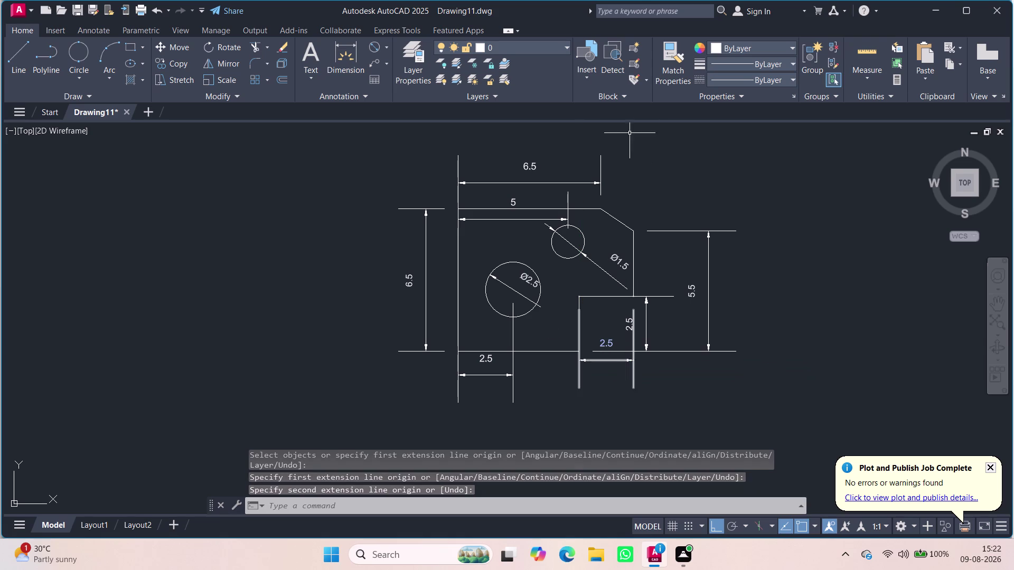
Add a linear 8 dimension from bottom-left to bottom-right corner, below the 2.5 dimensions.
click(342, 57)
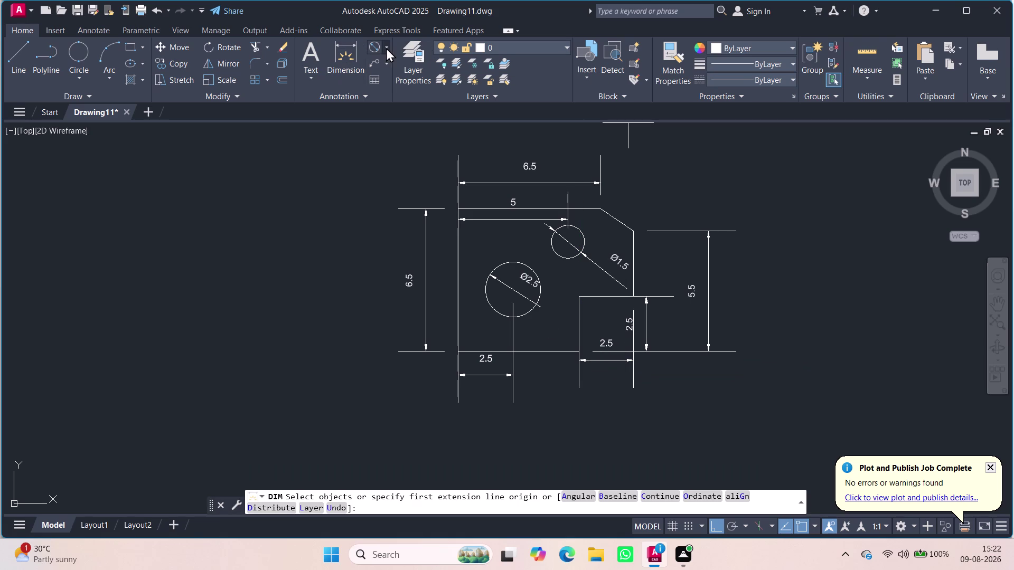
click(386, 47)
click(386, 73)
scroll(up, 3)
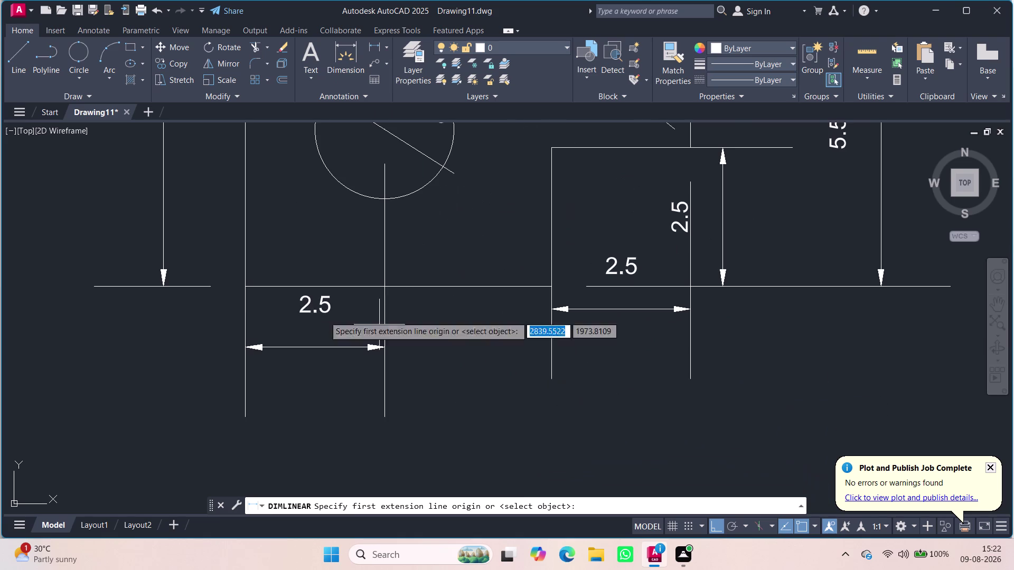
click(243, 284)
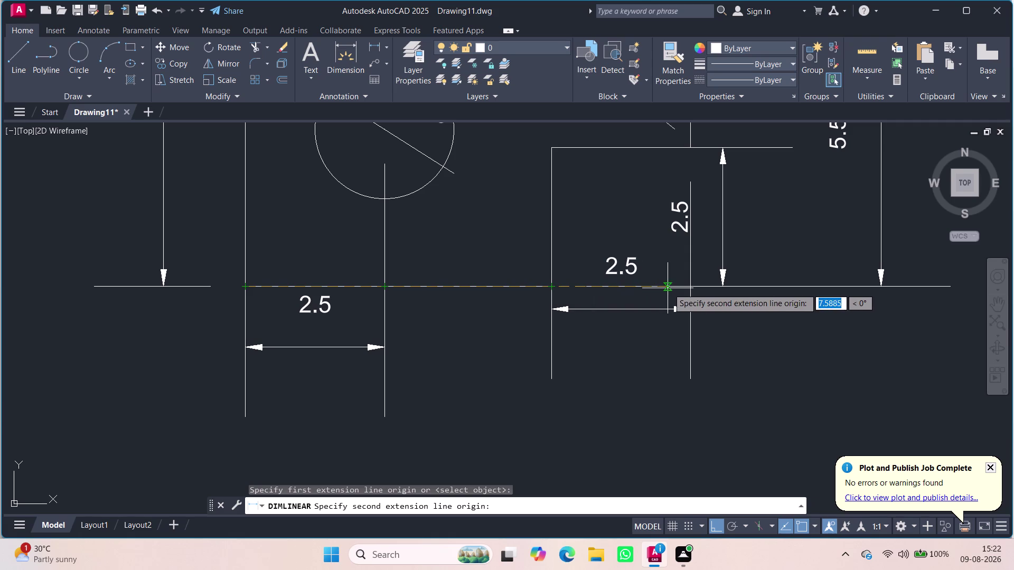
scroll(down, 3)
scroll(up, 3)
scroll(down, 3)
scroll(up, 3)
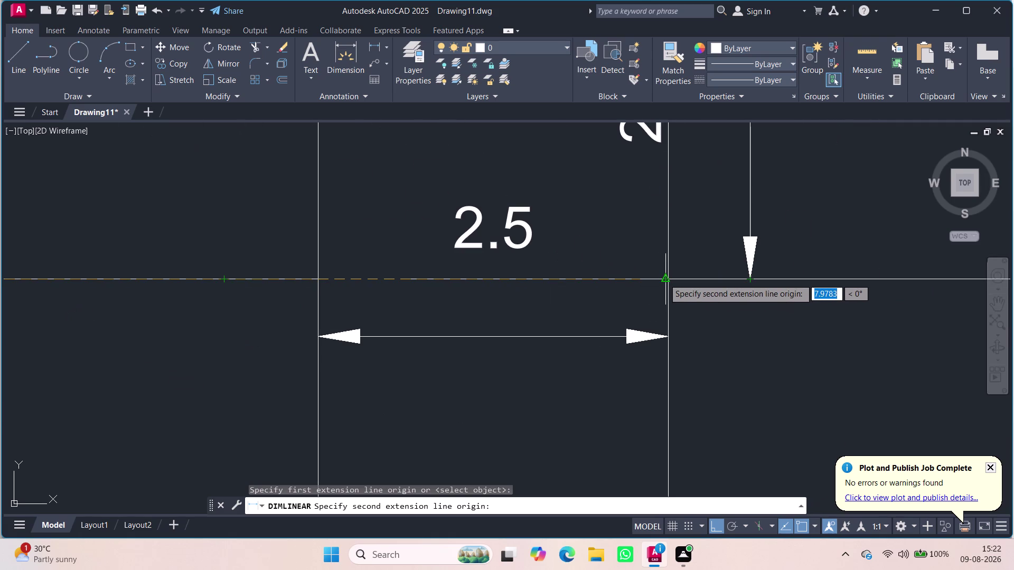
scroll(up, 3)
scroll(up, 3)
scroll(up, 3)
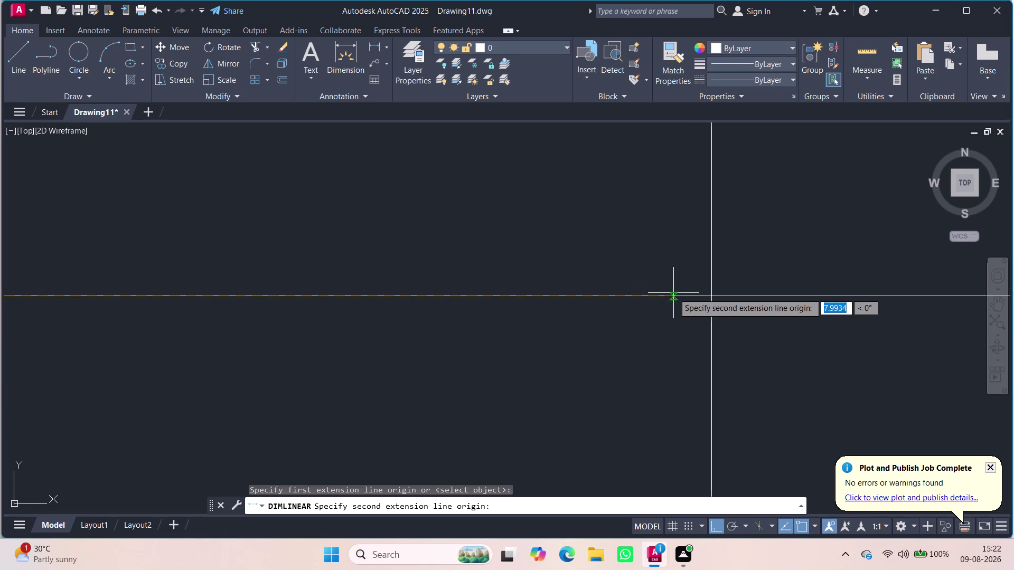
click(710, 298)
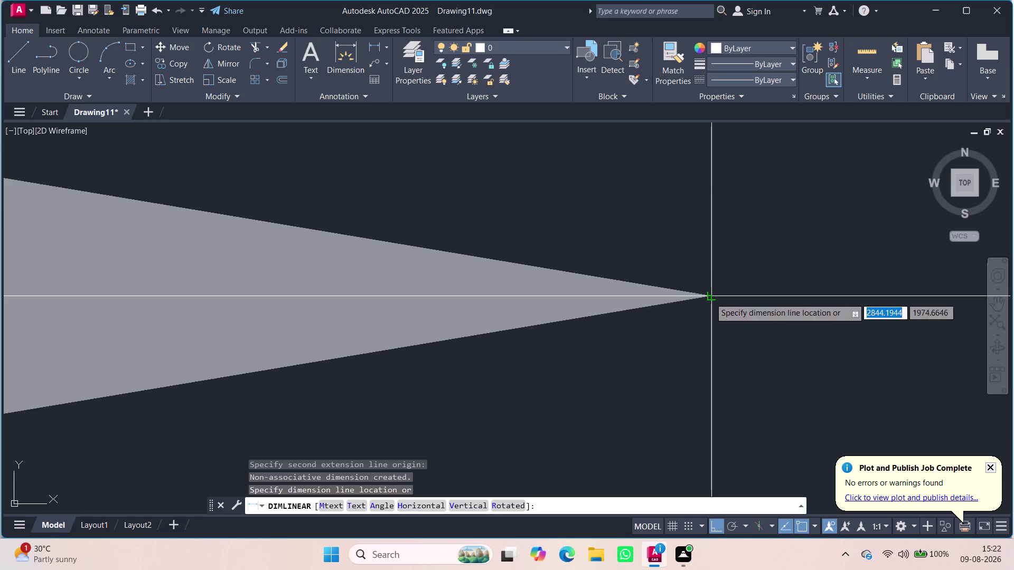
scroll(up, 3)
scroll(down, 3)
scroll(up, 3)
scroll(down, 3)
scroll(down, 3)
scroll(up, 3)
scroll(down, 3)
scroll(up, 3)
scroll(down, 3)
scroll(down, 3)
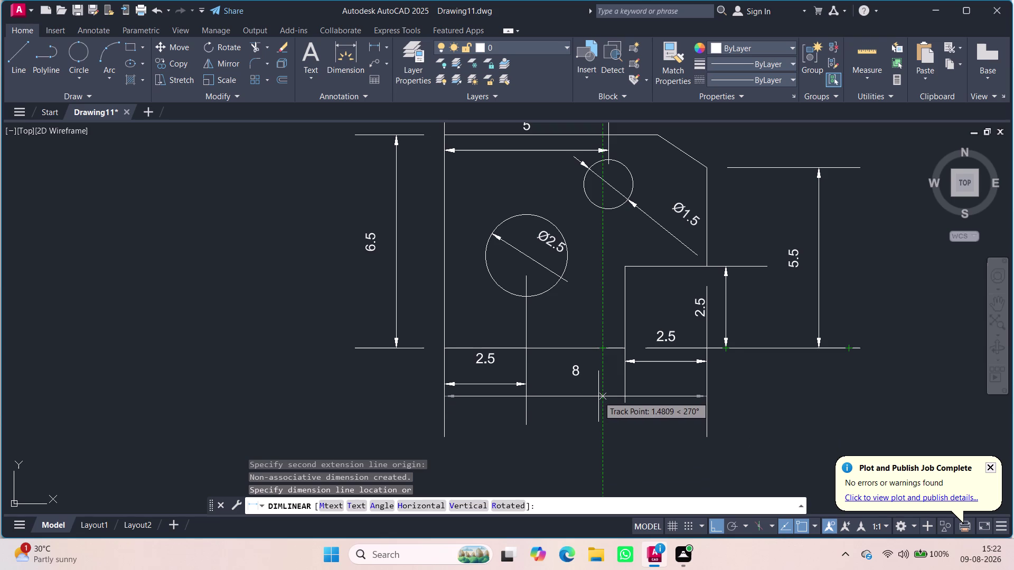
click(599, 397)
key(Escape)
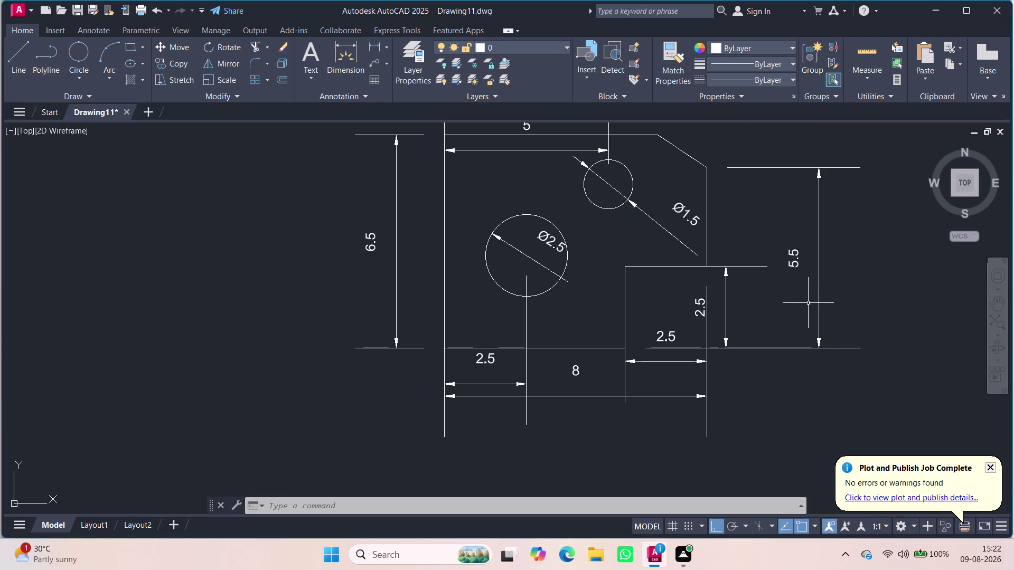
click(663, 363)
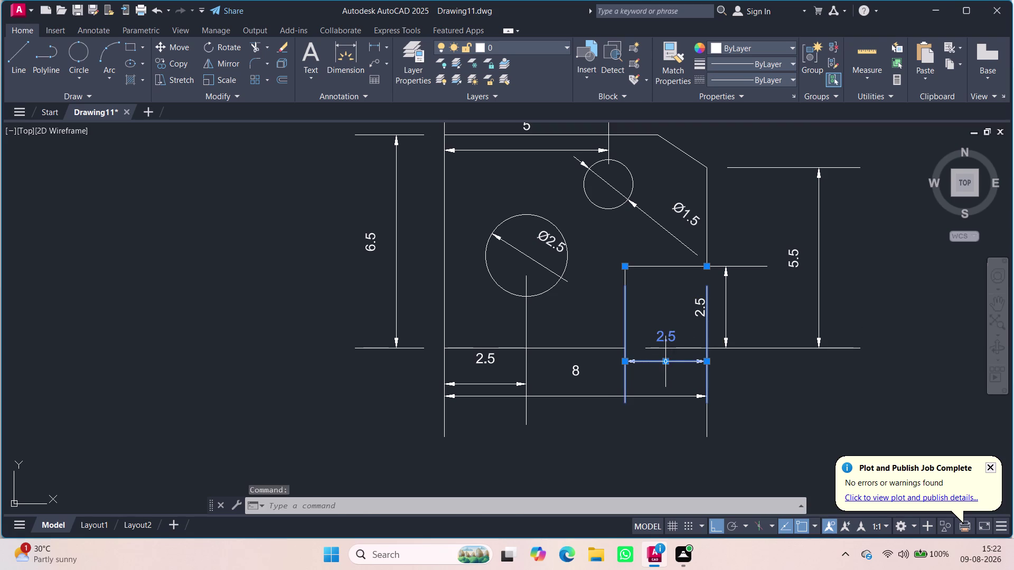
Move the lower-right 2.5 dimension down to line up with the left one.
click(667, 363)
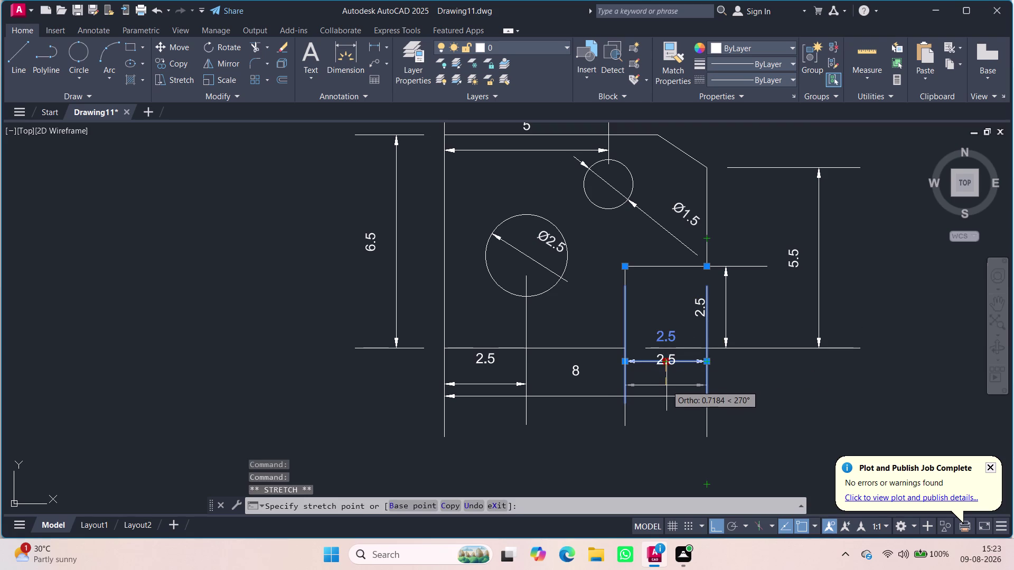
click(666, 386)
click(676, 313)
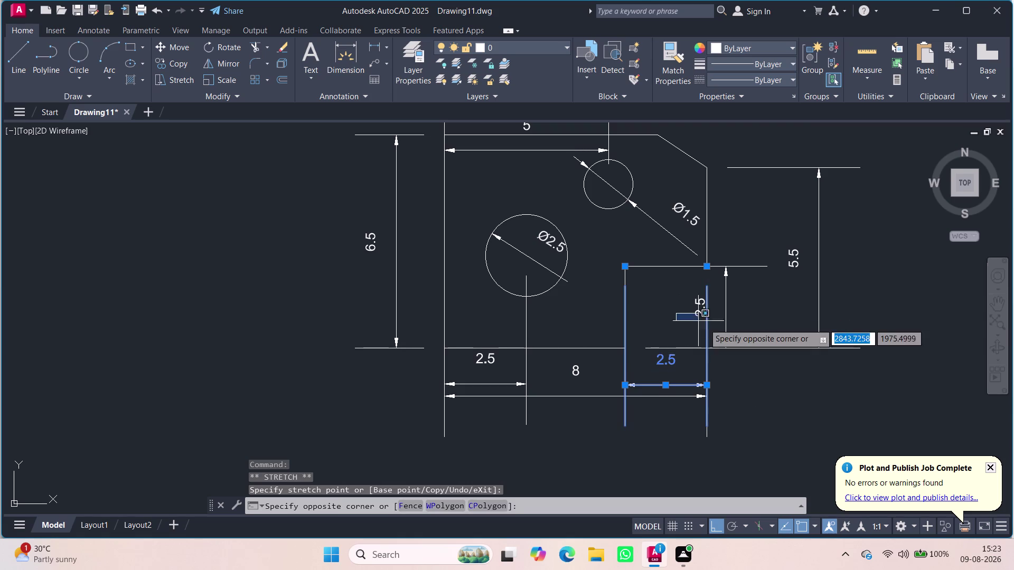
key(Escape)
key(Escape)
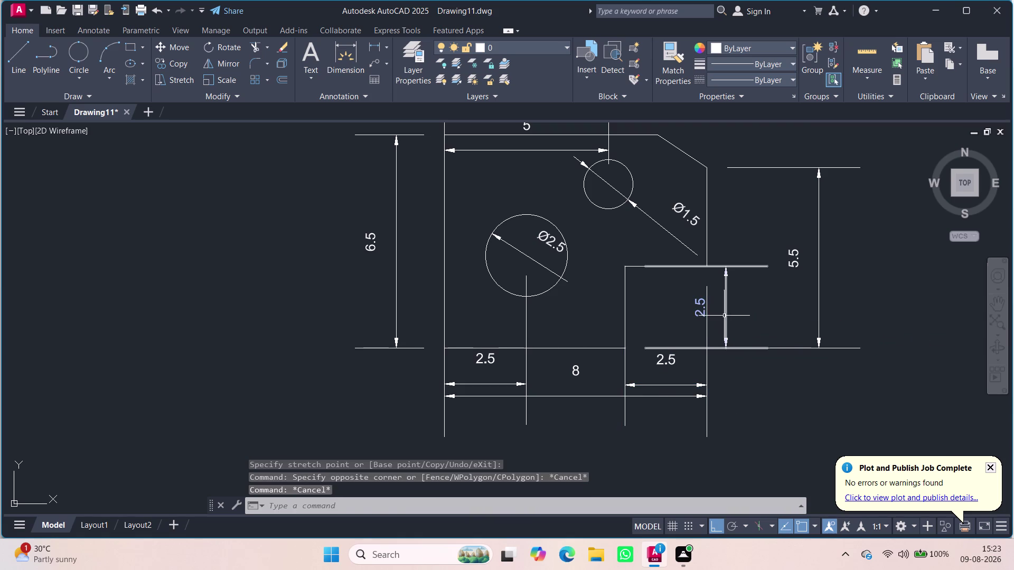
Move the vertical 2.5 step-height dimension closer to the profile.
click(729, 315)
click(725, 315)
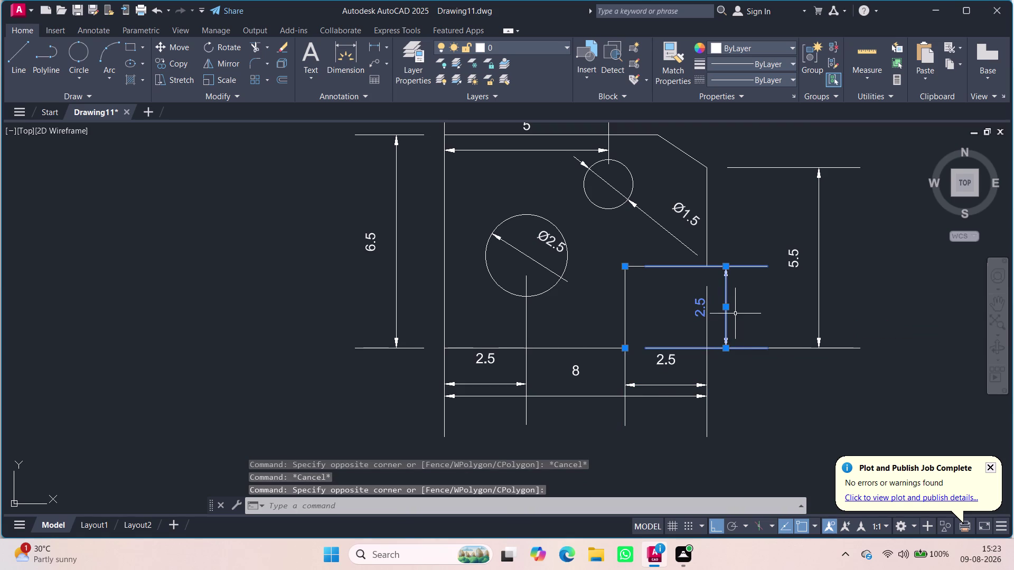
click(725, 309)
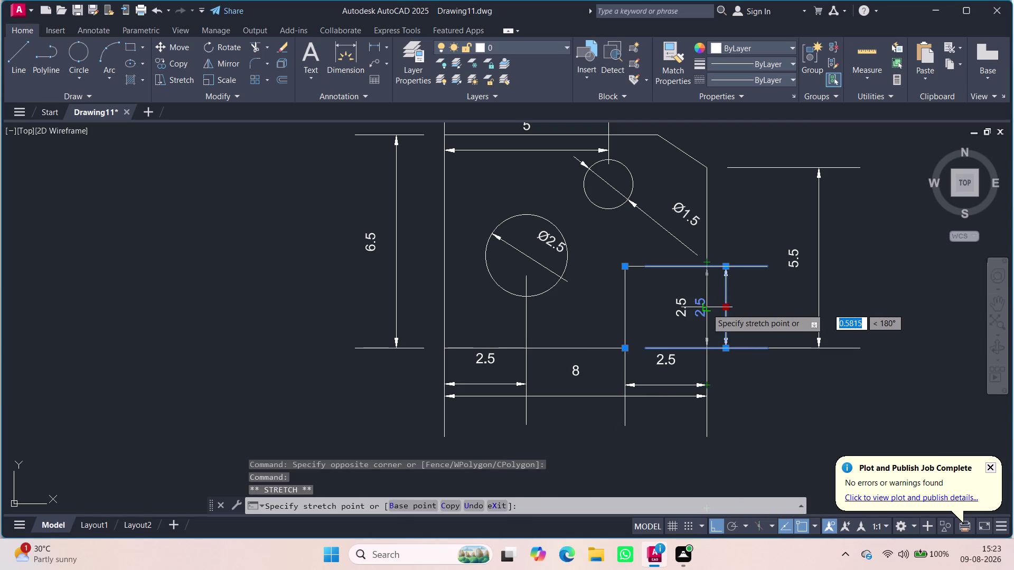
click(706, 309)
key(Escape)
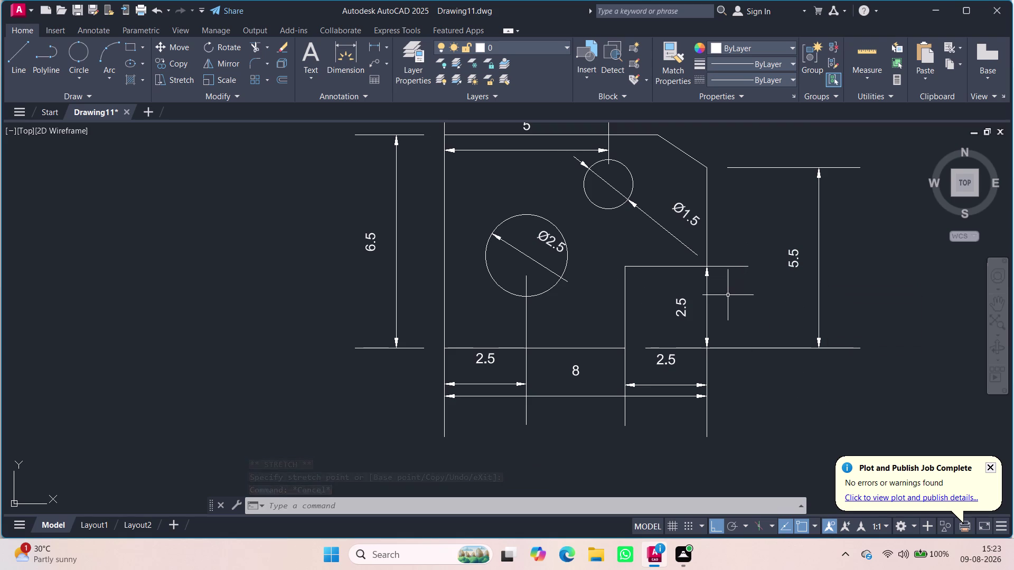
Move the 5.5 right-side dimension closer to the profile.
click(820, 268)
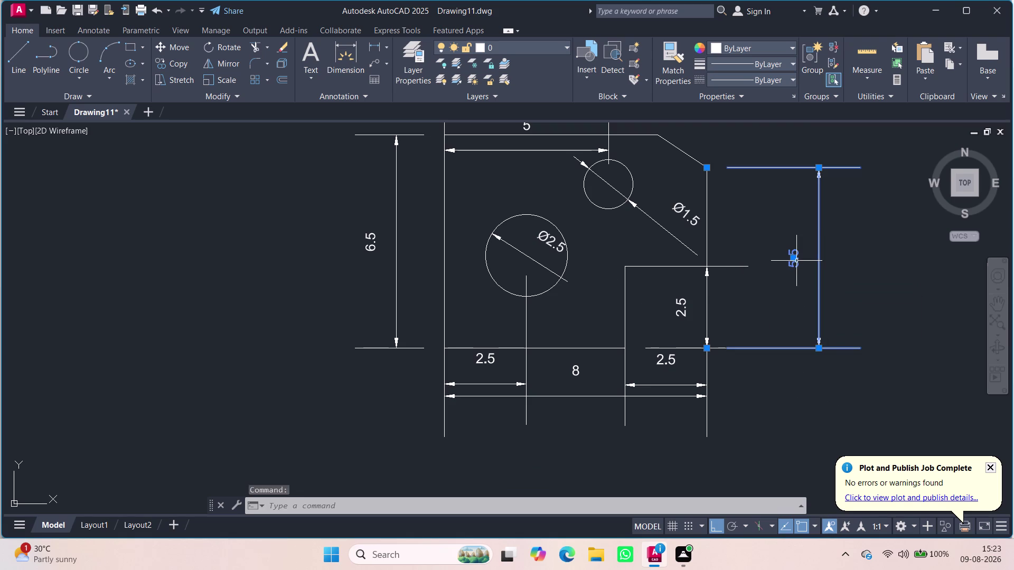
click(796, 258)
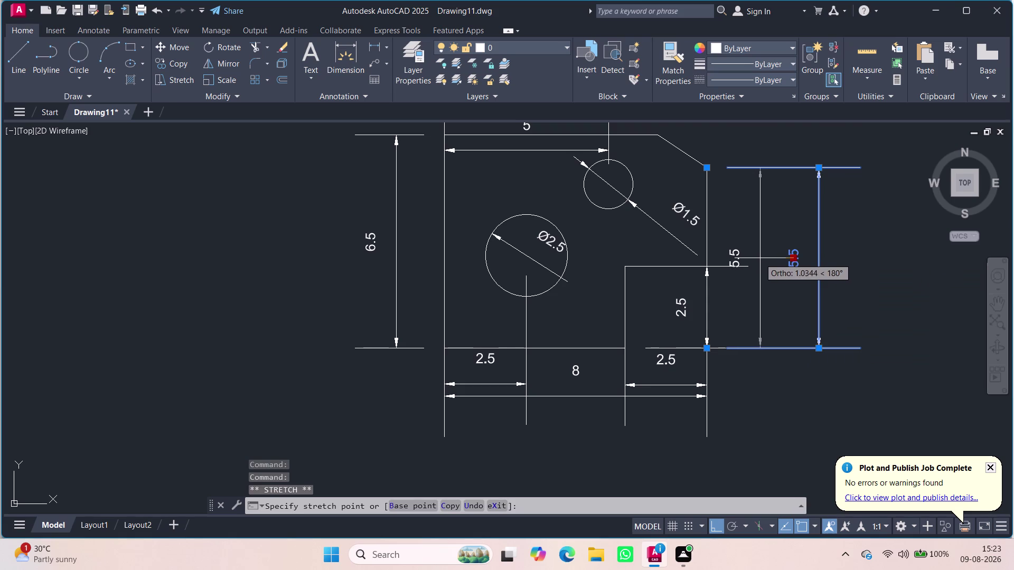
click(781, 254)
key(Escape)
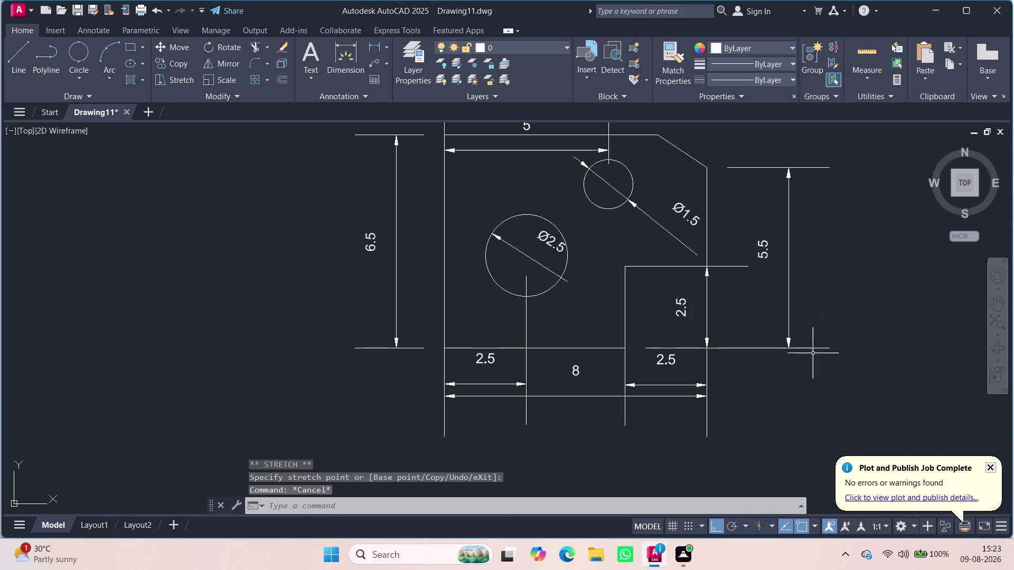
scroll(up, 3)
scroll(down, 3)
scroll(down, 3)
scroll(up, 3)
scroll(down, 3)
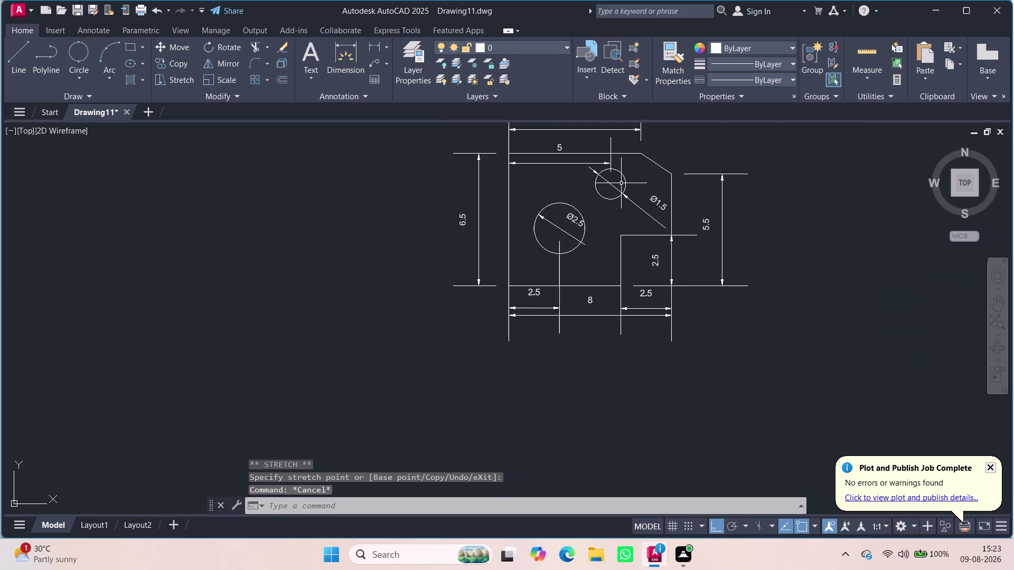
scroll(up, 3)
scroll(up, 3)
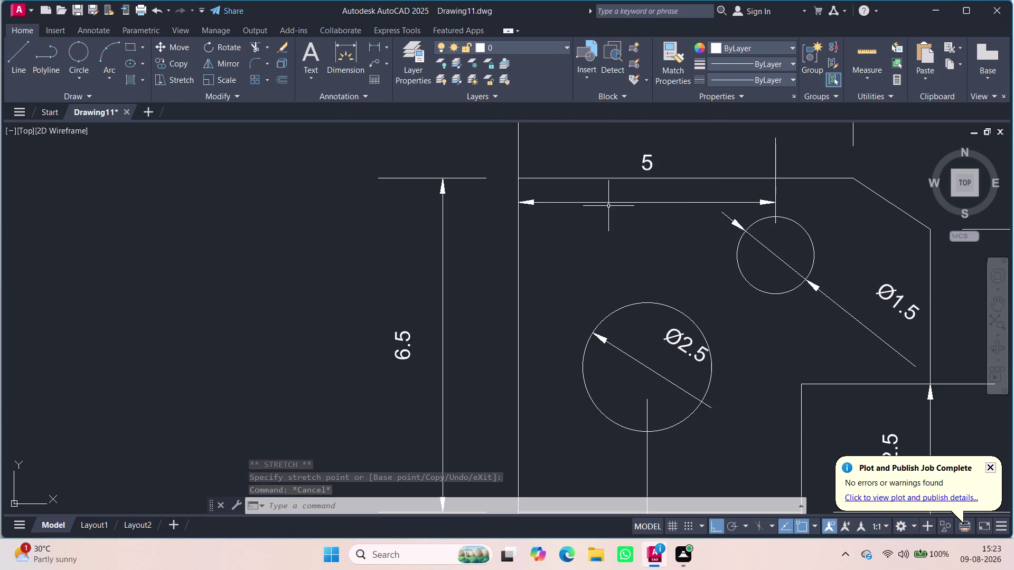
scroll(up, 3)
scroll(down, 3)
scroll(down, 3)
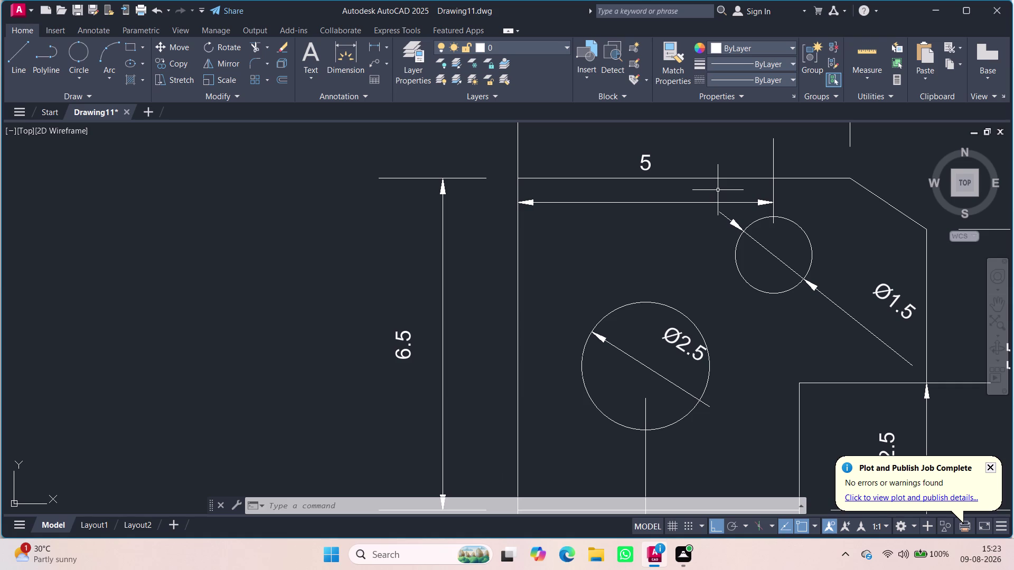
click(378, 47)
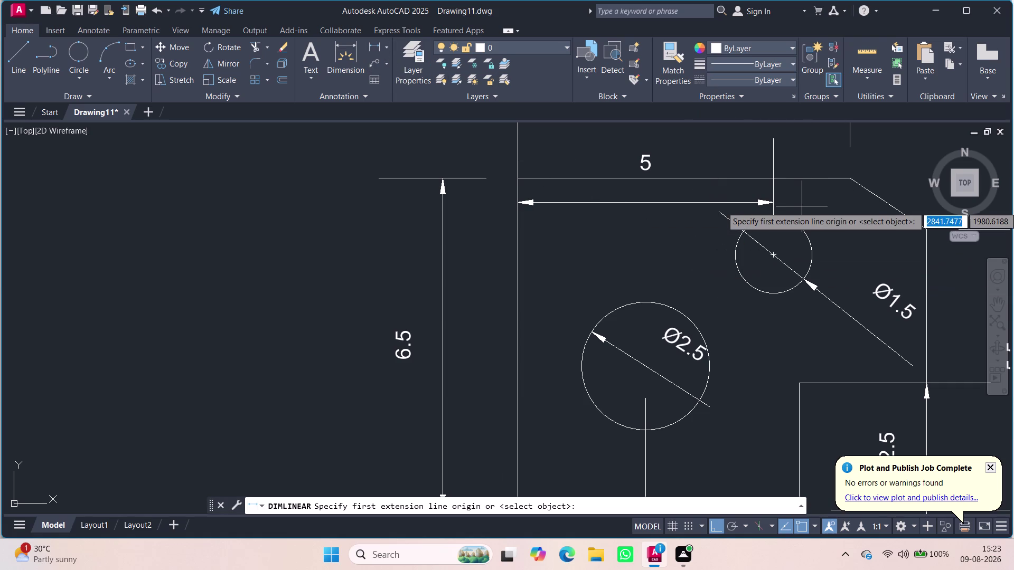
click(776, 252)
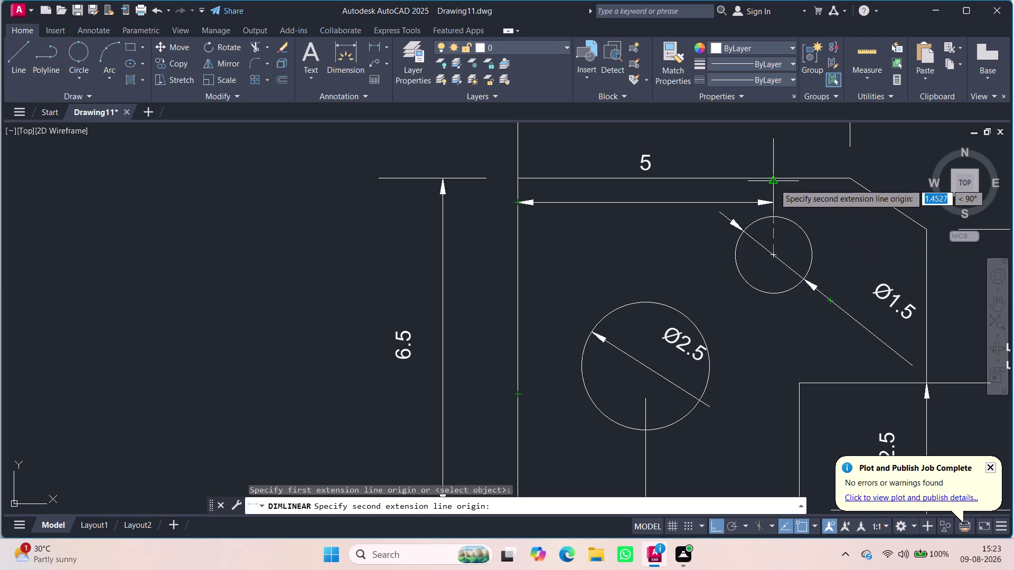
scroll(up, 3)
scroll(up, 3)
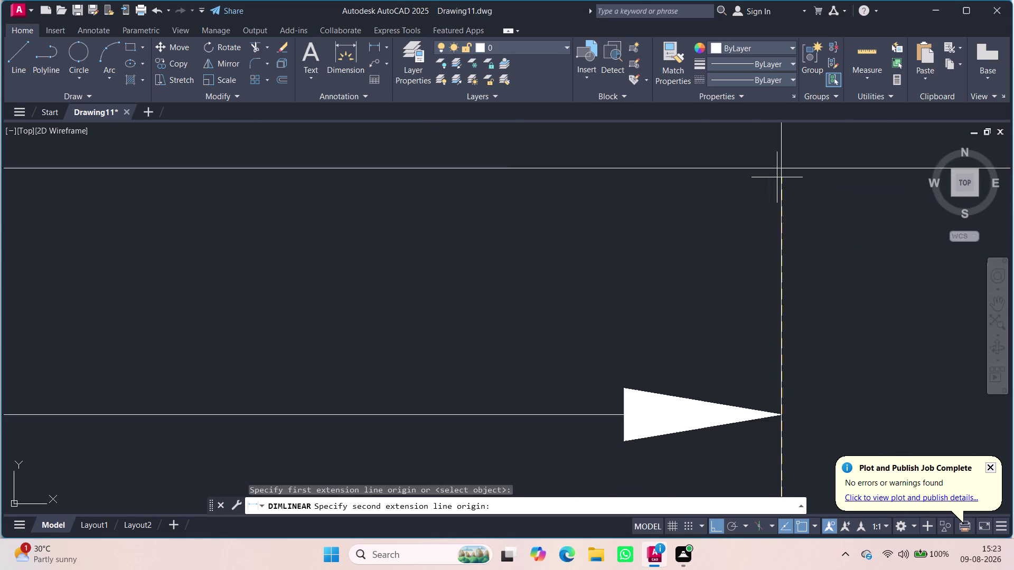
scroll(up, 3)
scroll(up, 3)
click(779, 150)
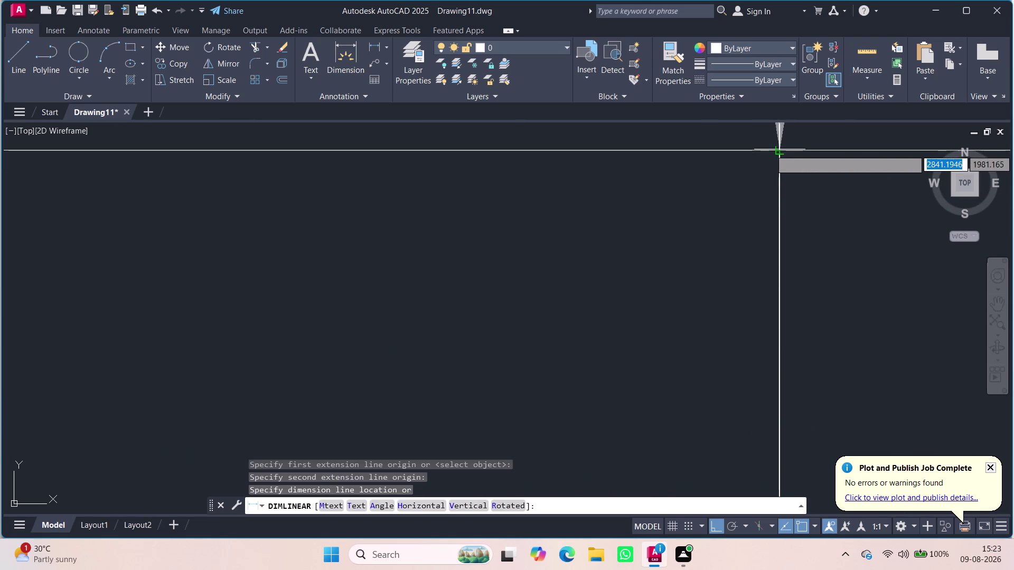
scroll(down, 3)
scroll(up, 3)
scroll(down, 3)
scroll(up, 3)
scroll(down, 3)
scroll(up, 3)
scroll(down, 3)
scroll(up, 3)
scroll(down, 3)
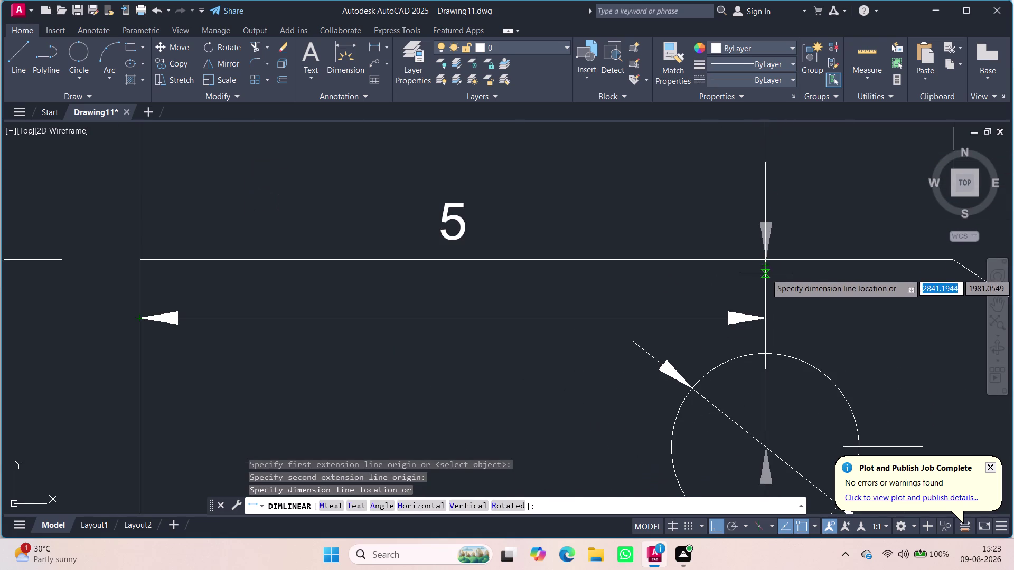
scroll(down, 3)
scroll(down, 3)
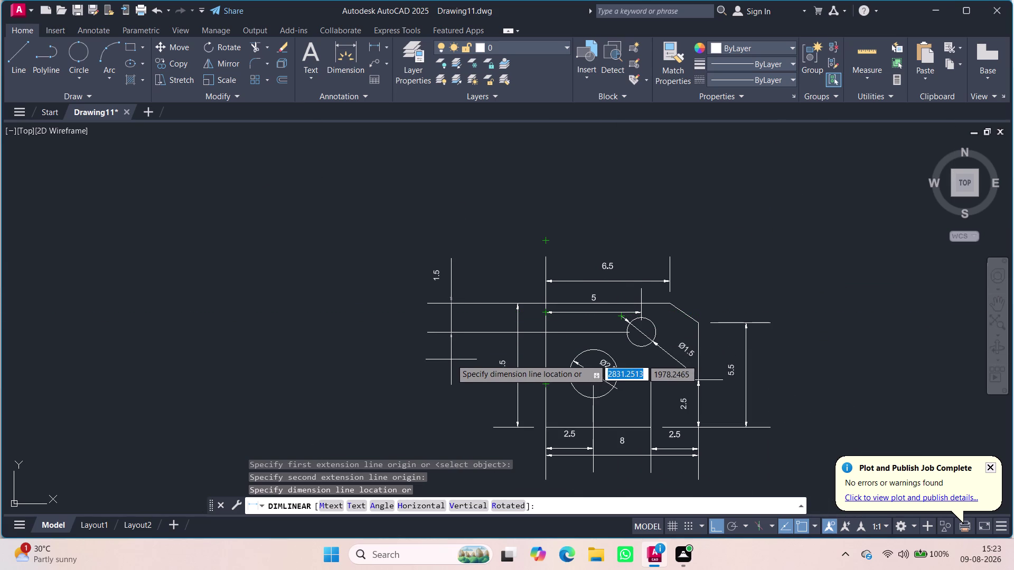
key(Escape)
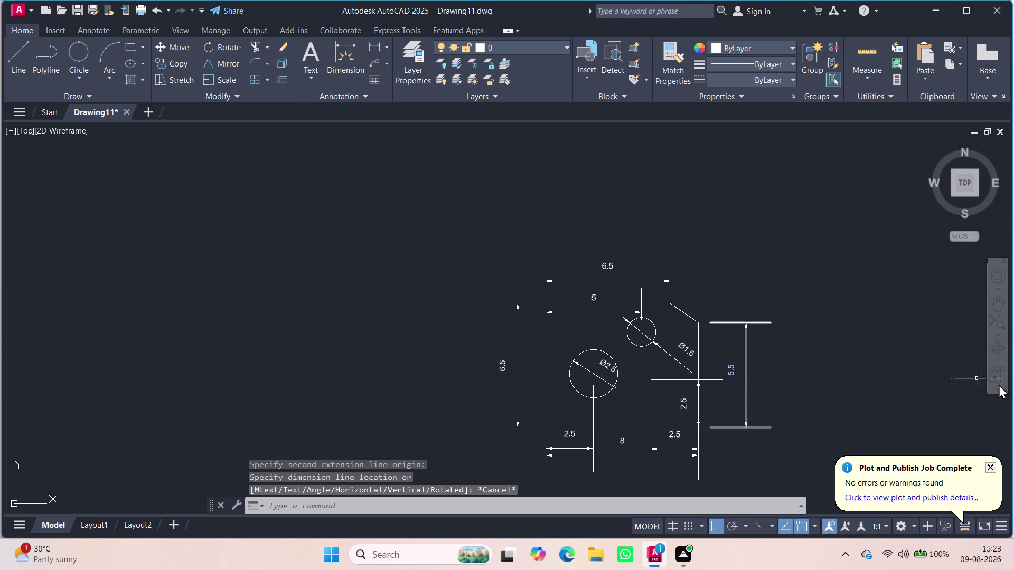
Switch on Grid Display from the status bar and re-centre the dimensioned profile.
scroll(up, 3)
scroll(up, 3)
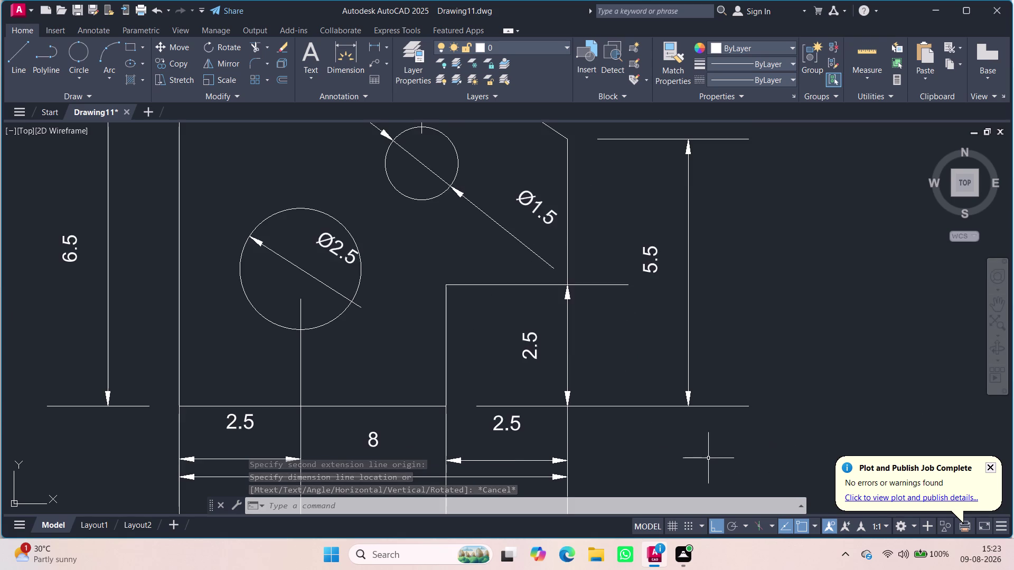
scroll(down, 3)
scroll(down, 3)
middle_drag(709, 459, 657, 375)
scroll(up, 3)
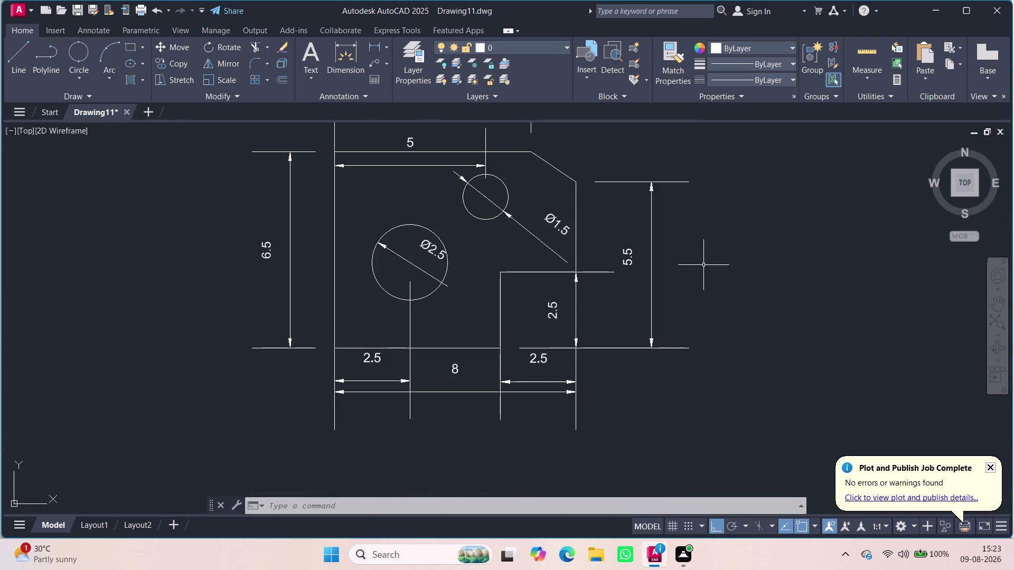
scroll(down, 3)
middle_drag(655, 143, 635, 169)
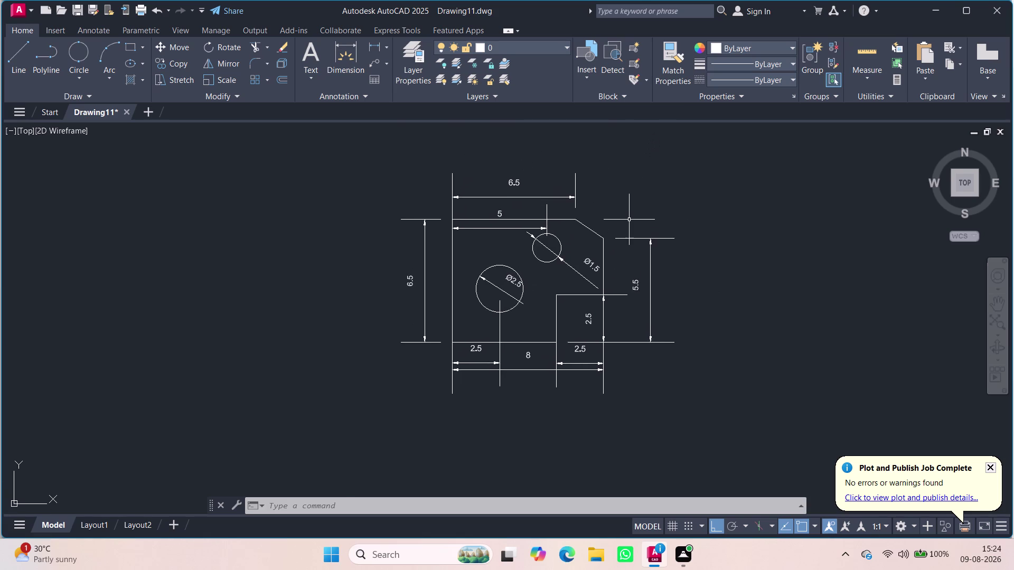
scroll(up, 3)
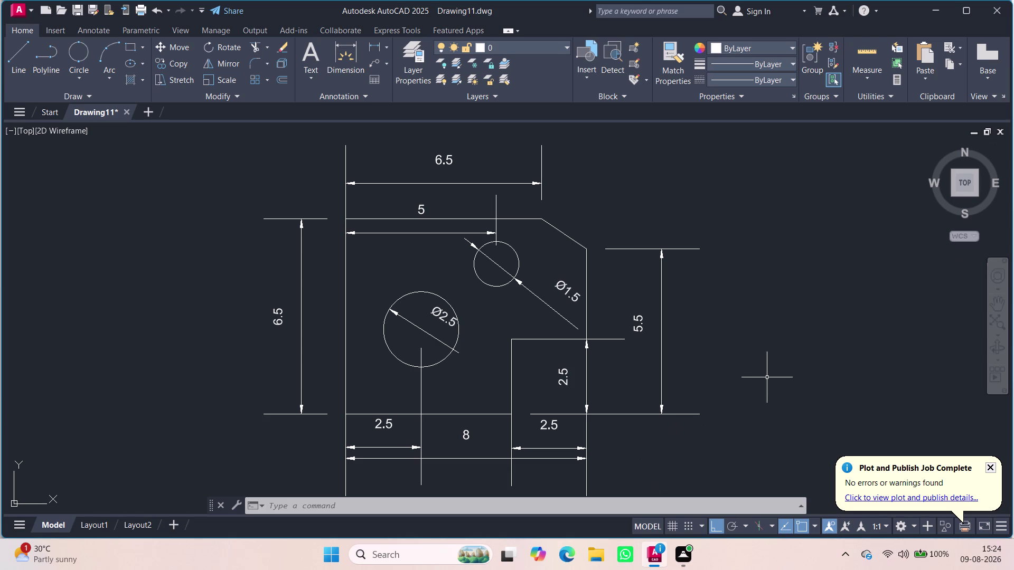
click(671, 530)
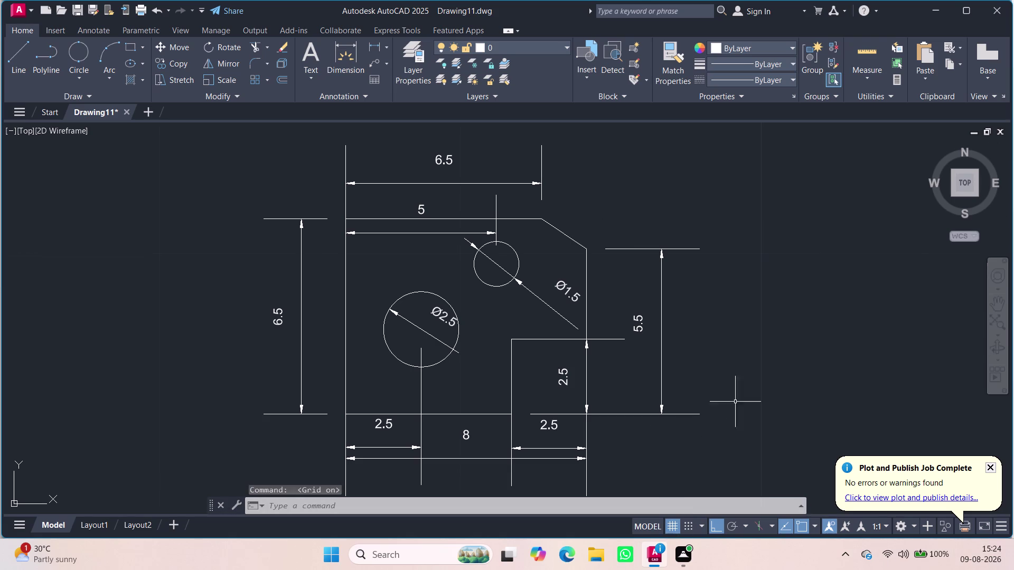
scroll(down, 3)
scroll(down, 3)
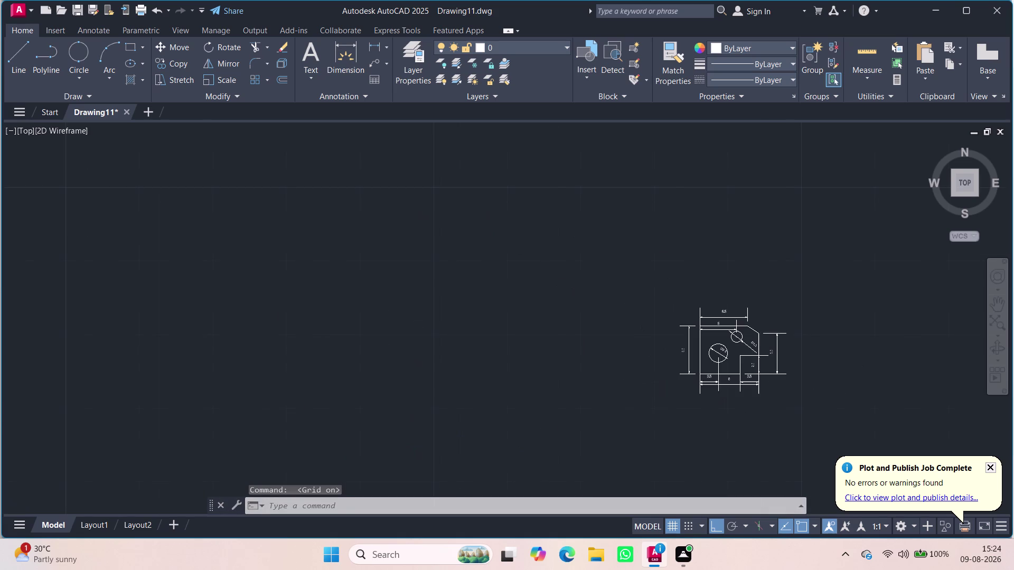
middle_drag(858, 363, 706, 356)
scroll(up, 3)
scroll(up, 3)
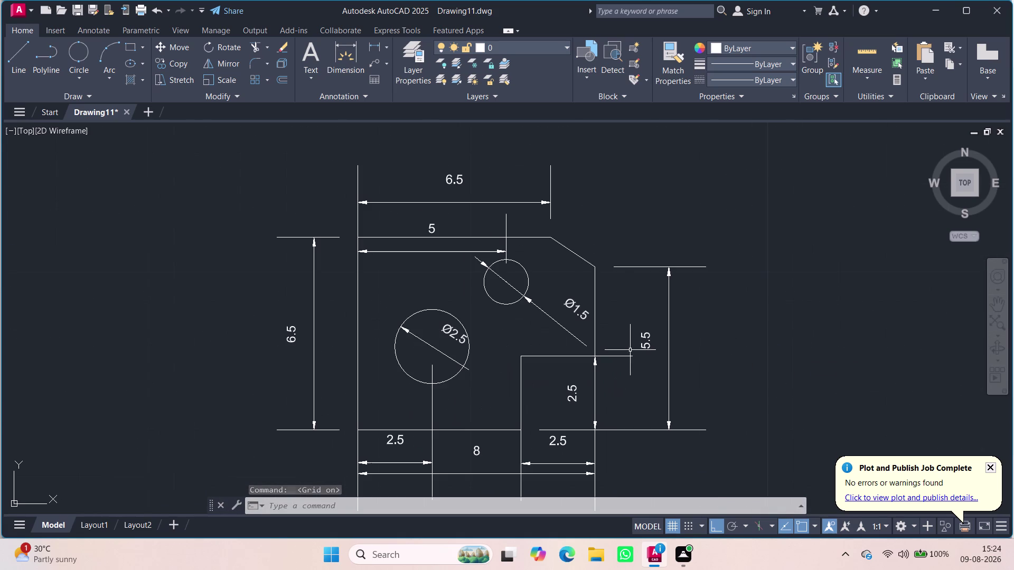
key(Escape)
Start LIMITS and try corner values 0, then 210 and 297.
text(lim)
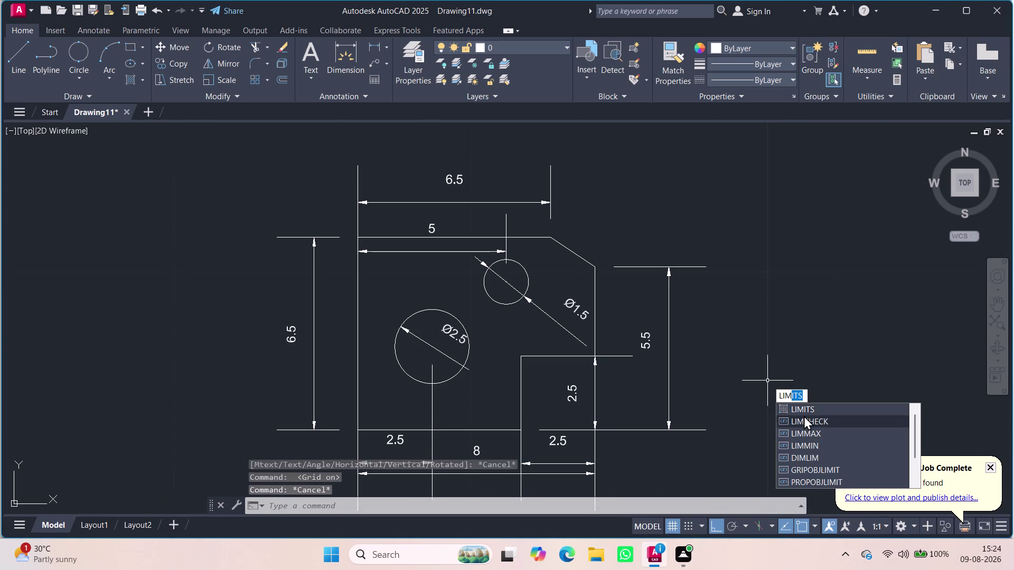
click(803, 407)
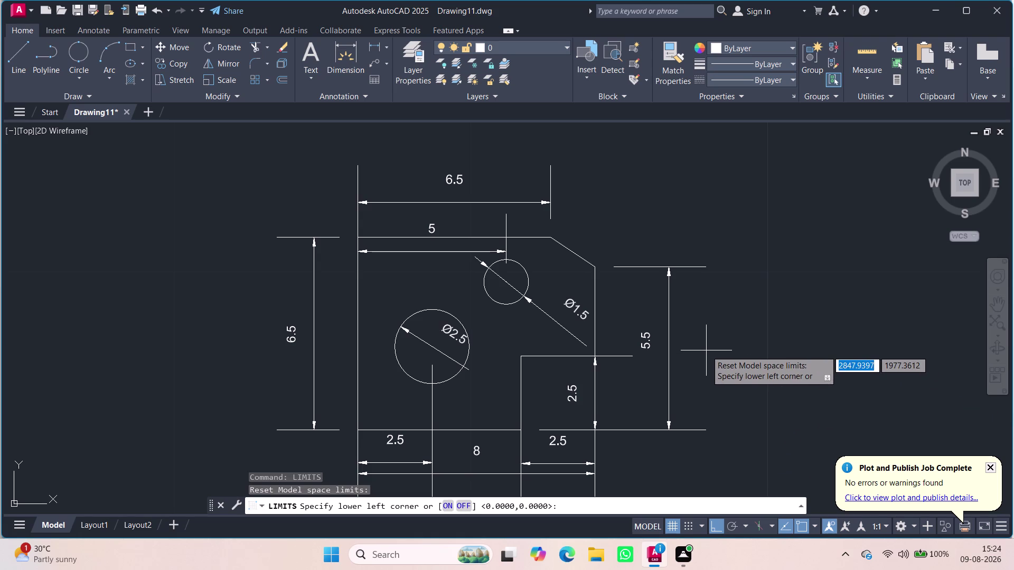
key(0)
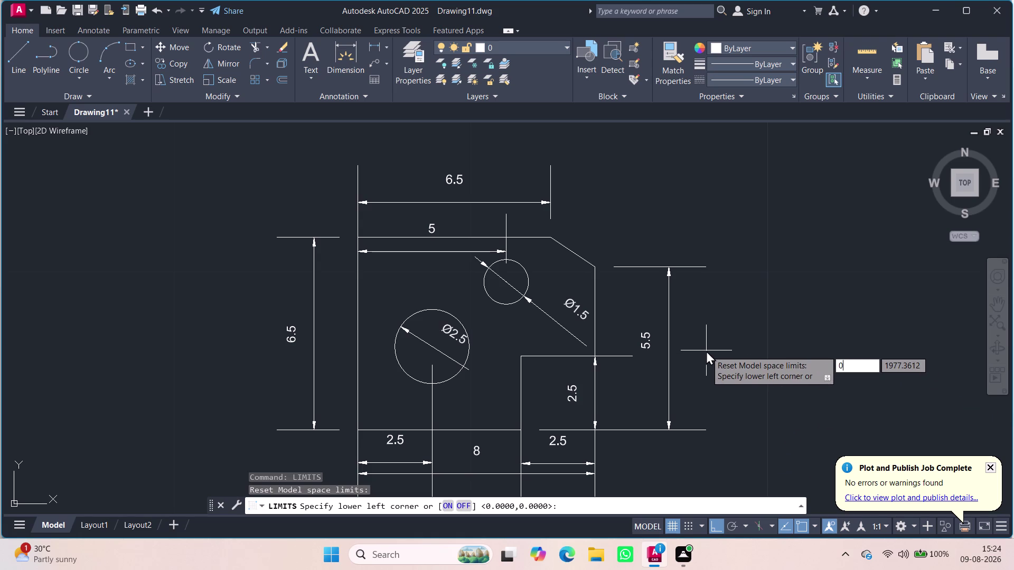
key(period)
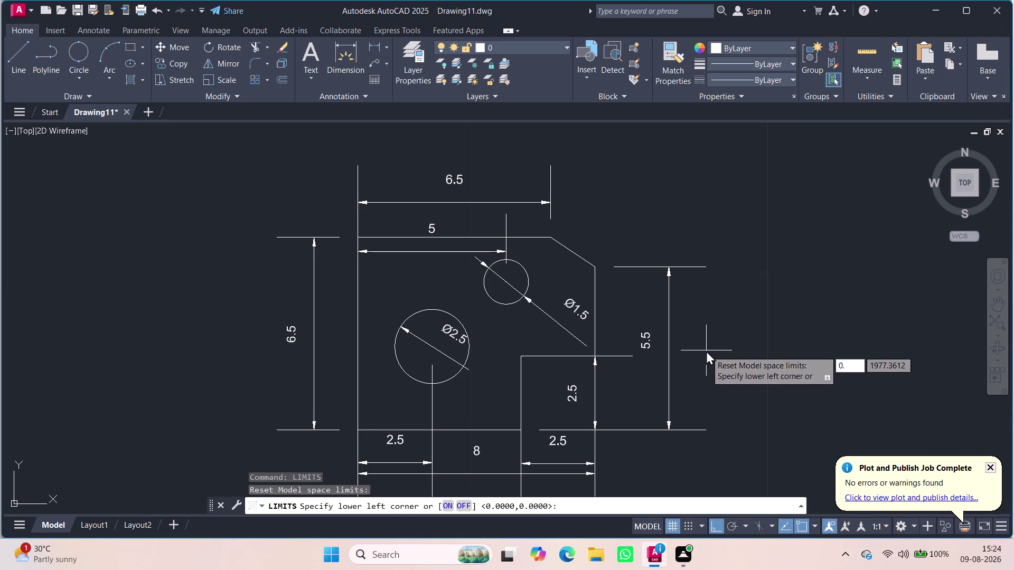
key(BackSpace)
key(Return)
key(0)
key(Return)
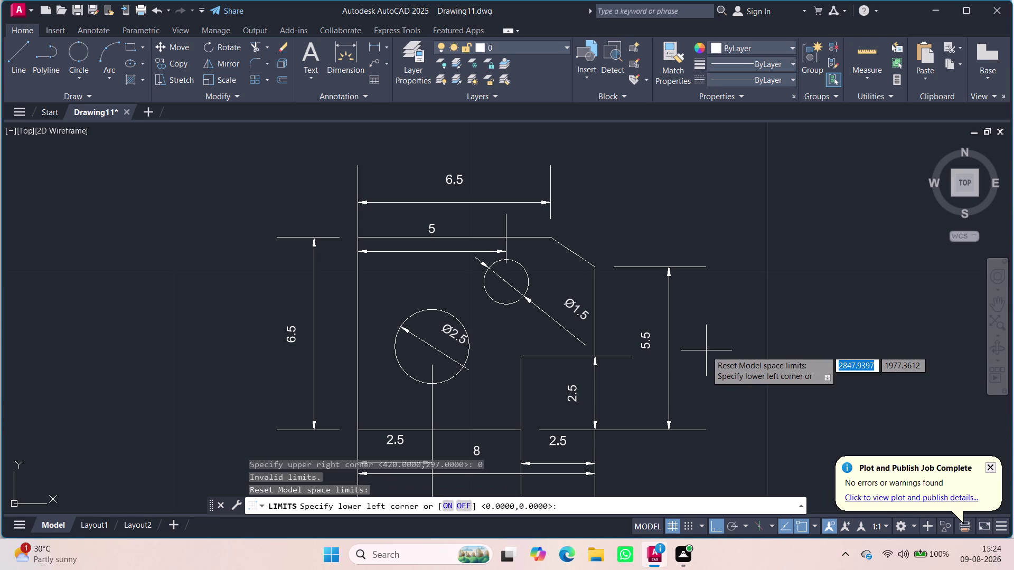
text(210)
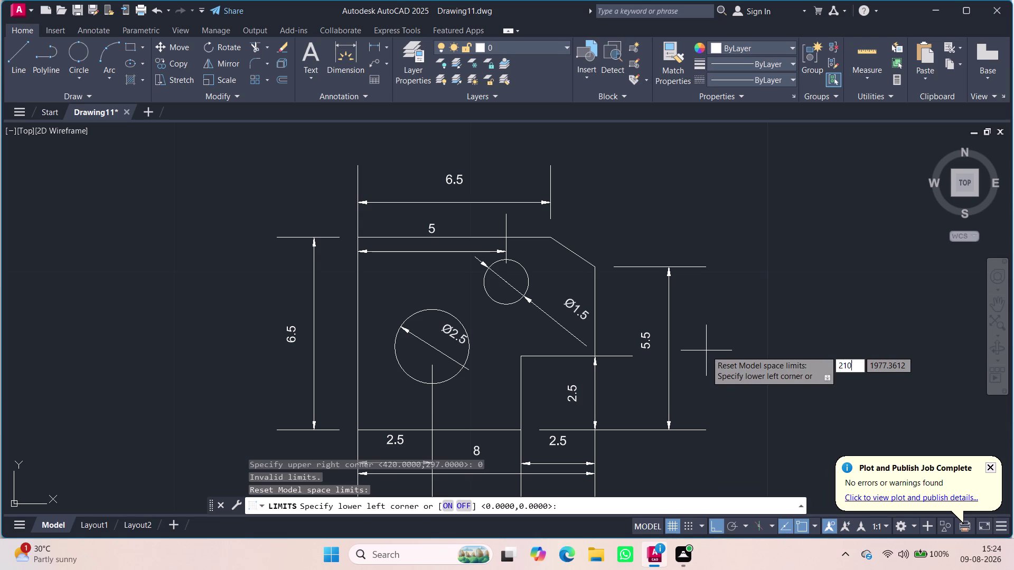
key(Return)
text(297)
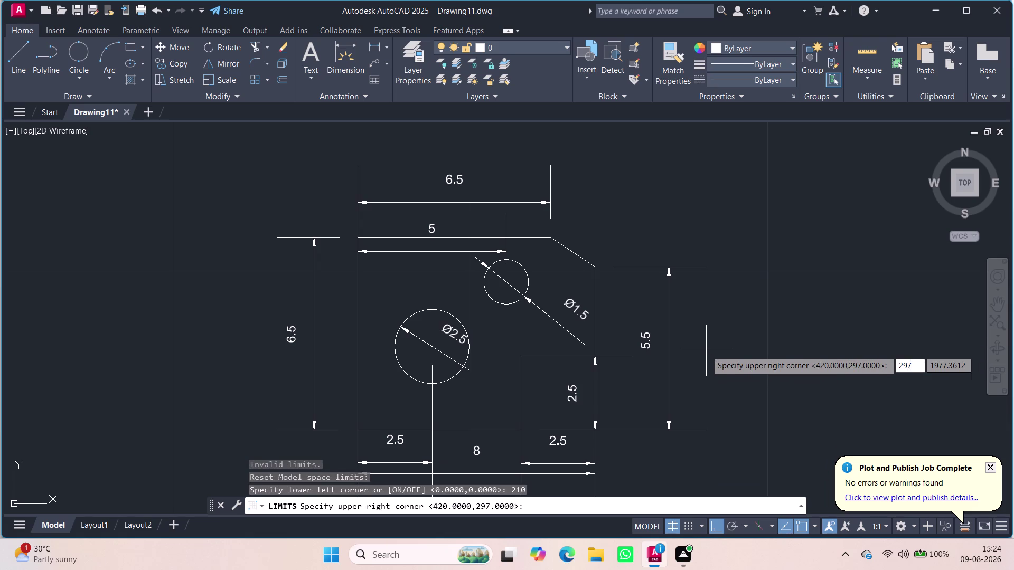
key(Return)
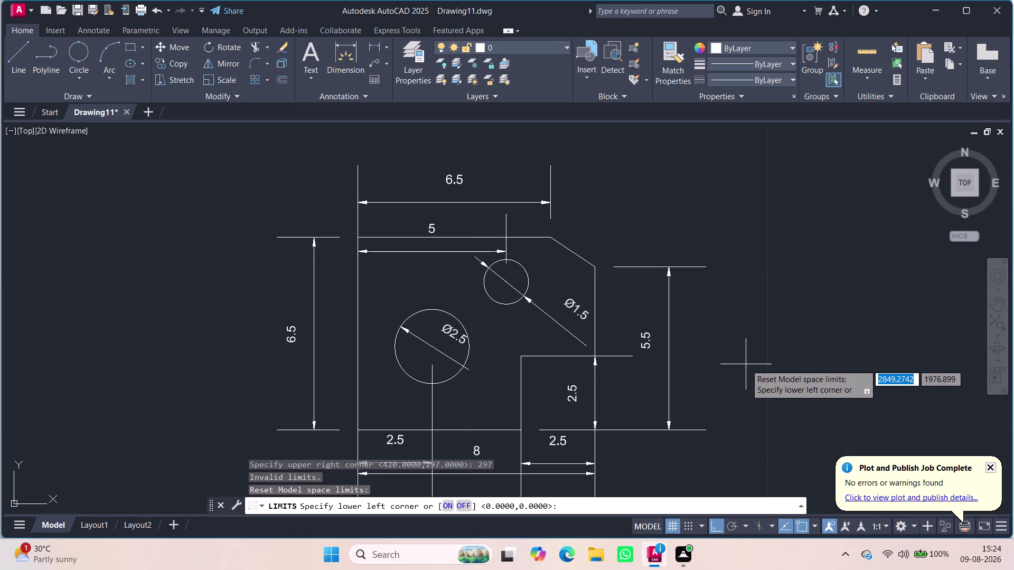
Retry the limits with corners 0 and 297, then 100 and 1100.
key(0)
key(Return)
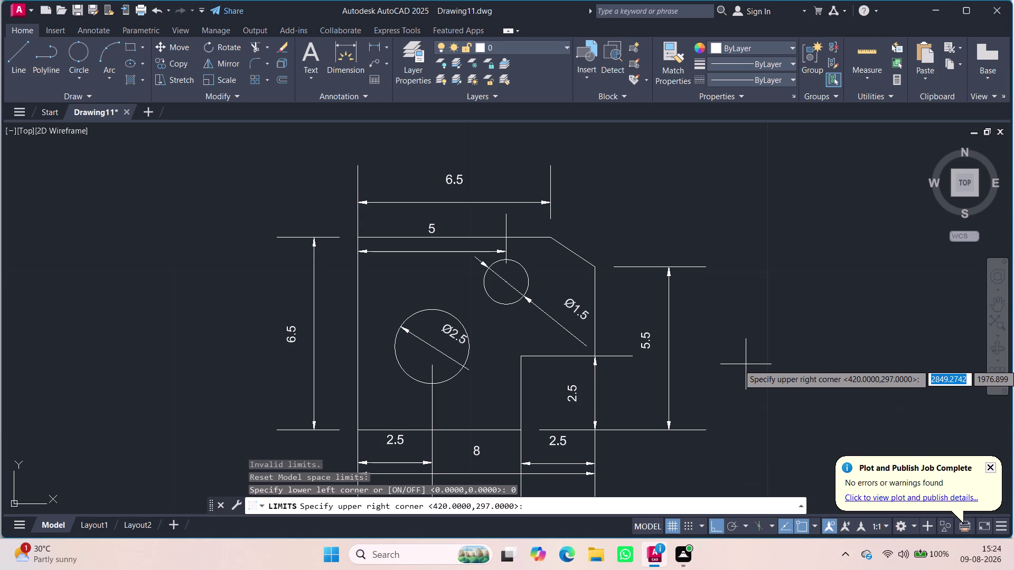
text(29)
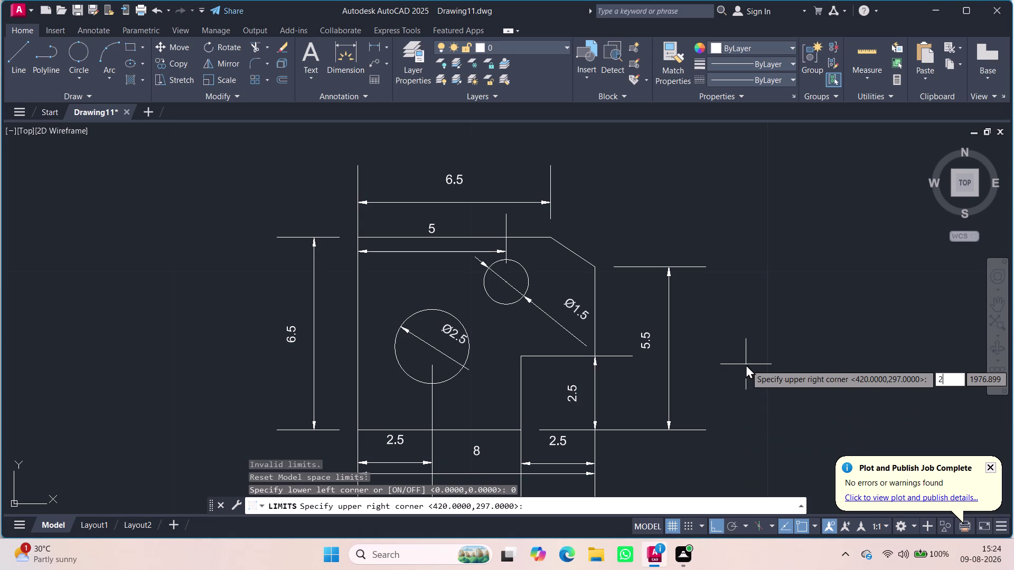
key(7)
key(Return)
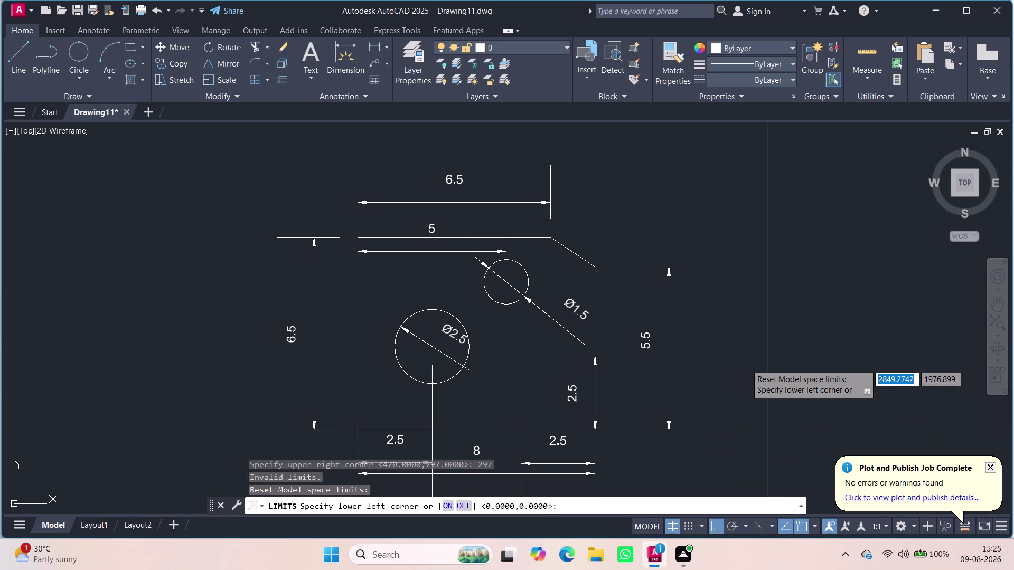
text(1)
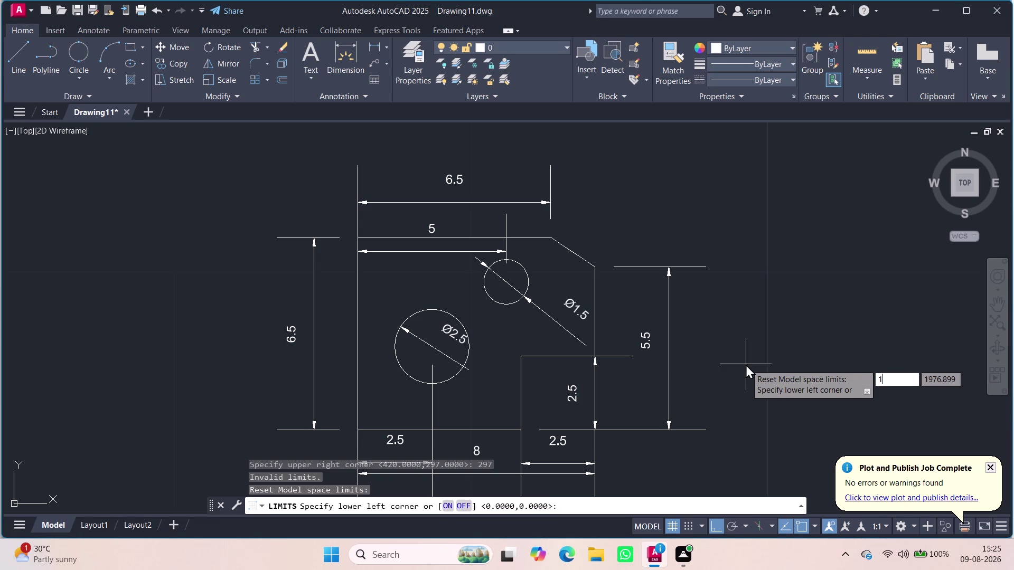
text(00)
key(Return)
text(1100)
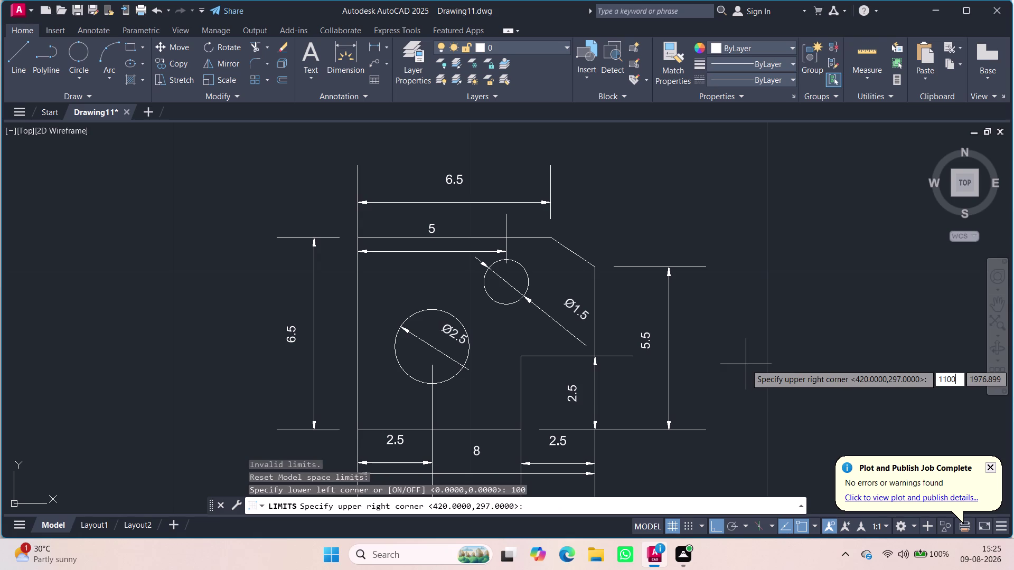
key(BackSpace)
key(BackSpace)
key(BackSpace)
text(00)
key(Return)
key(Return)
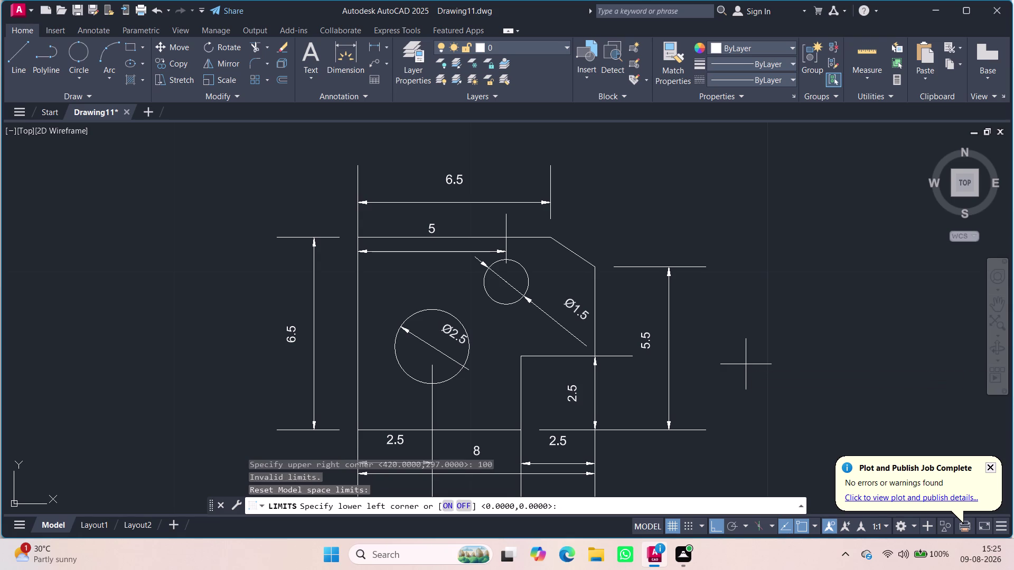
Restart LIMITS and accept the default corners 0,0 and 420,297.
key(Return)
key(Return)
key(Return)
key(Return)
key(Return)
key(Return)
key(Return)
key(Return)
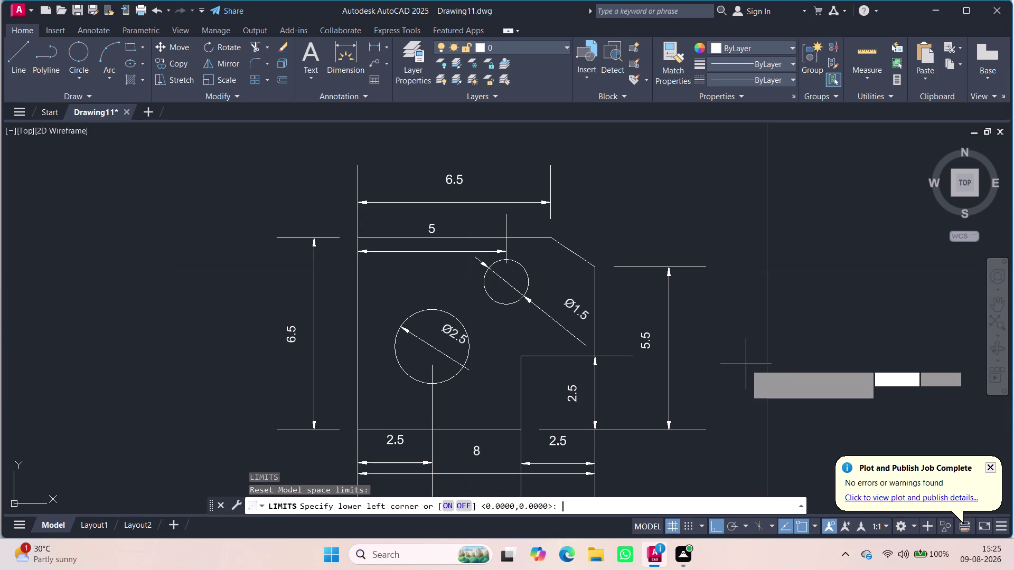
key(Return)
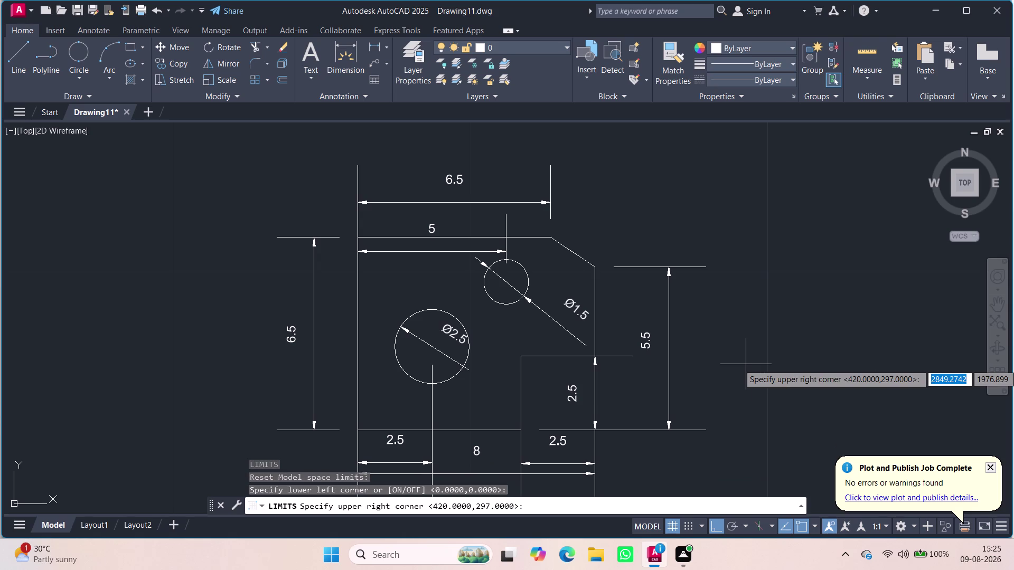
key(Return)
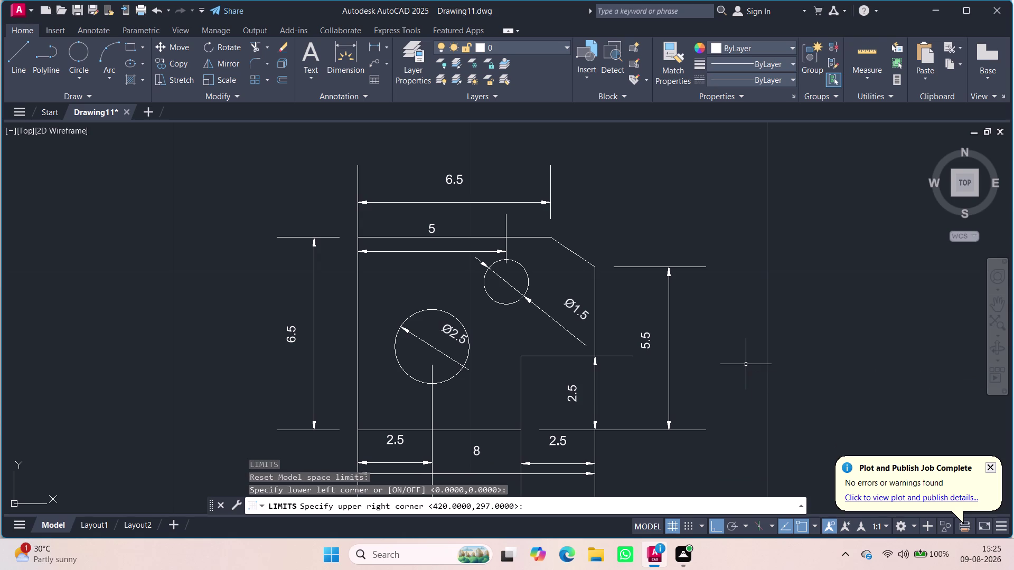
Zoom out and back in to check the new limits, then re-centre the profile.
scroll(down, 3)
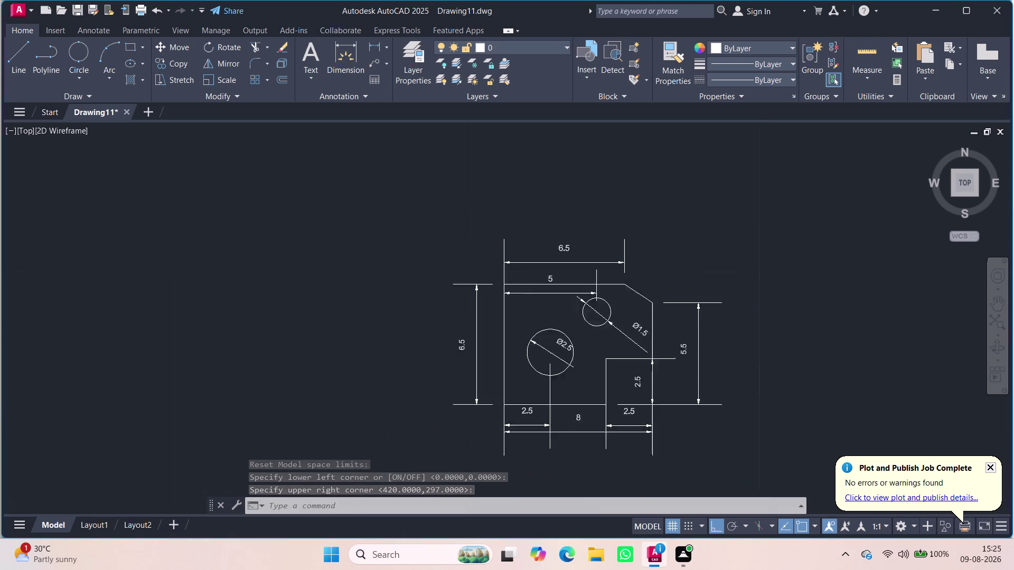
scroll(down, 3)
scroll(down, 3)
scroll(up, 3)
scroll(down, 3)
scroll(down, 3)
scroll(up, 3)
scroll(down, 3)
scroll(up, 3)
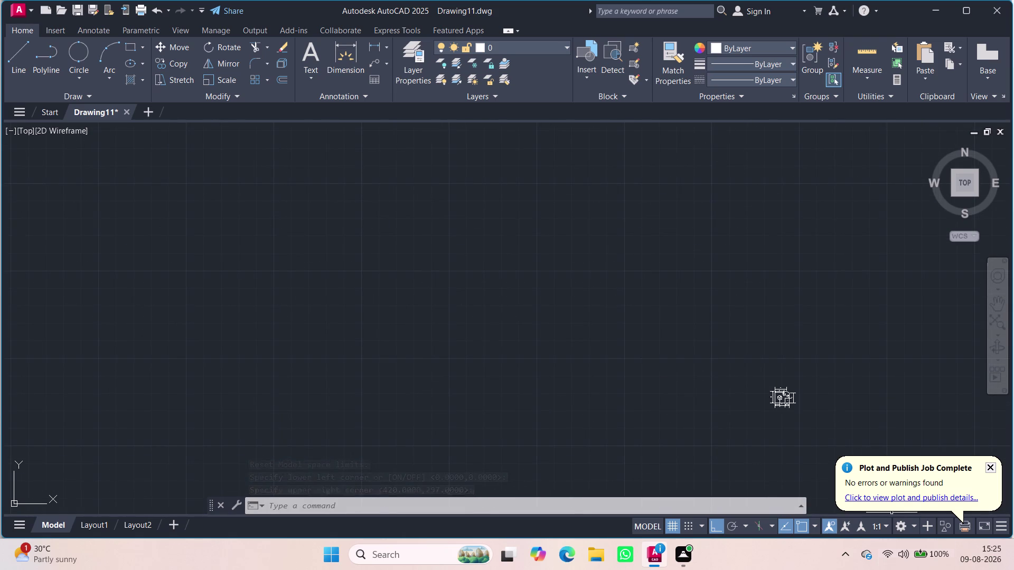
scroll(up, 3)
scroll(down, 3)
scroll(up, 3)
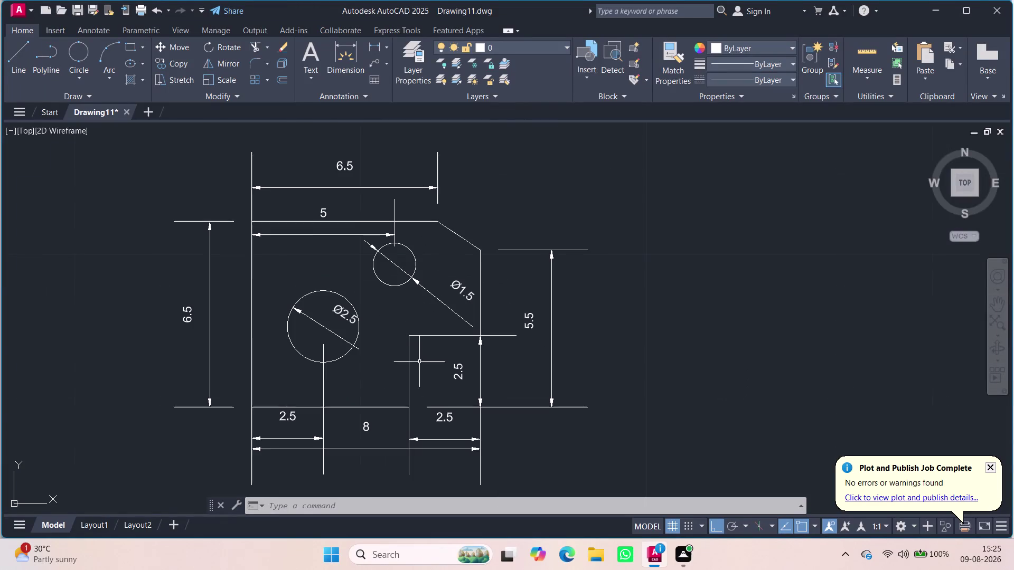
scroll(up, 3)
scroll(down, 3)
scroll(down, 3)
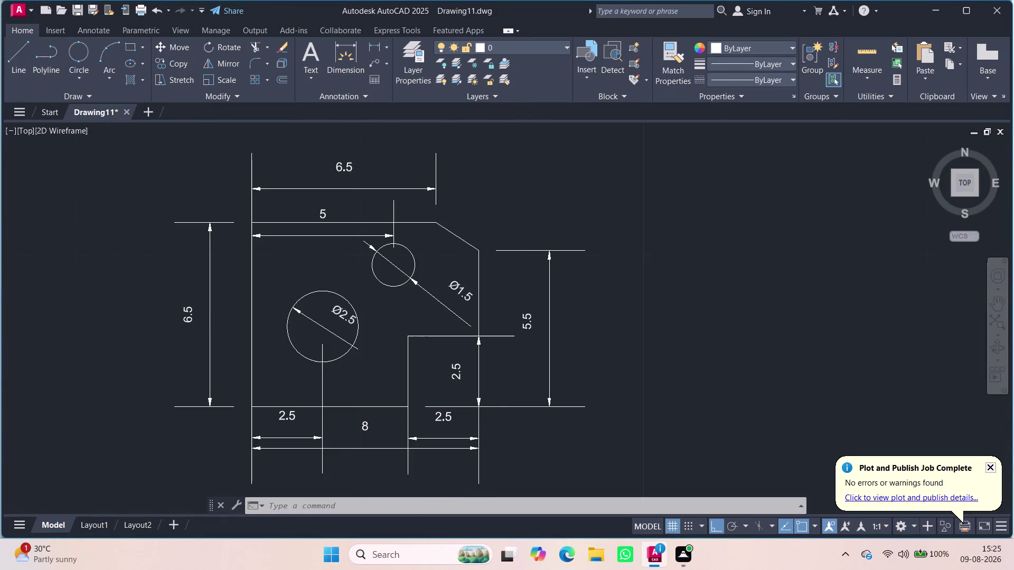
middle_drag(592, 432, 582, 355)
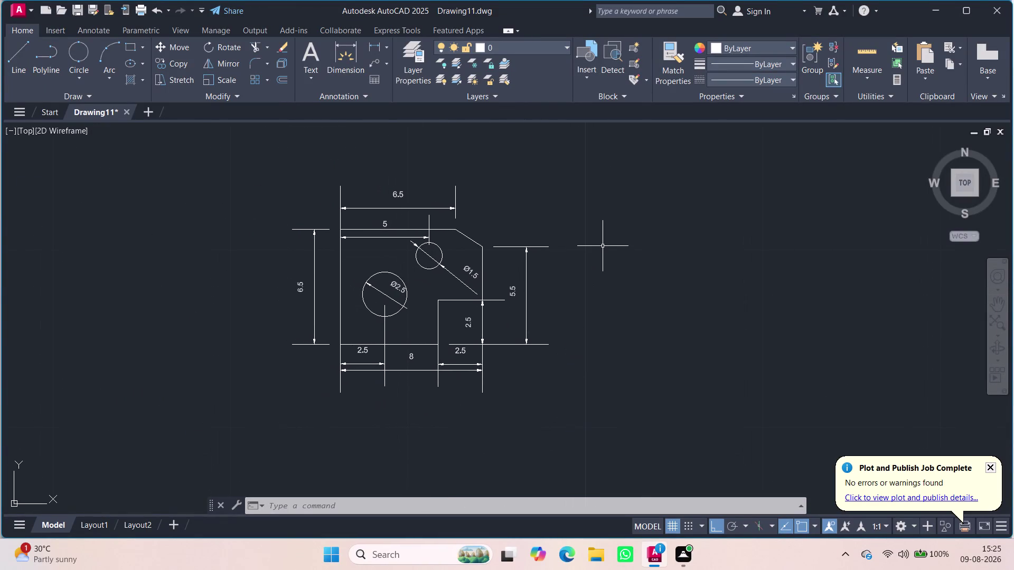
Run LIMITS once, accepting the default corners, then cancel out of the command.
key(l)
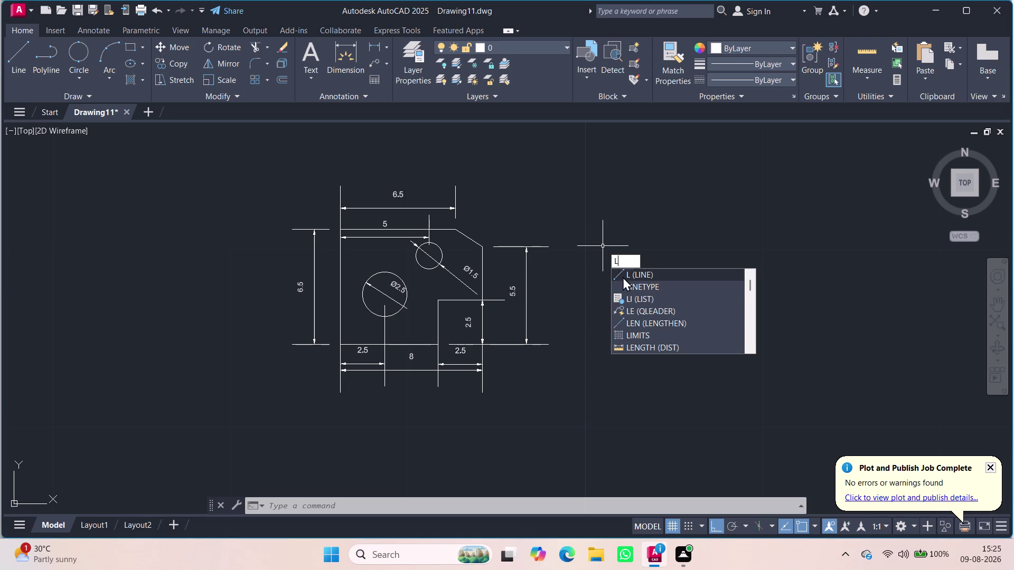
click(647, 337)
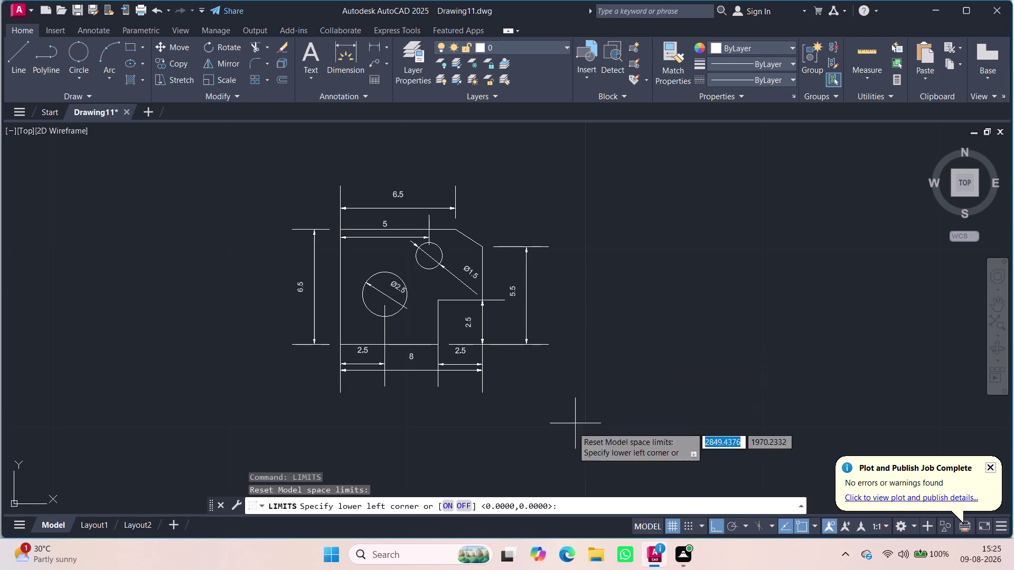
key(Return)
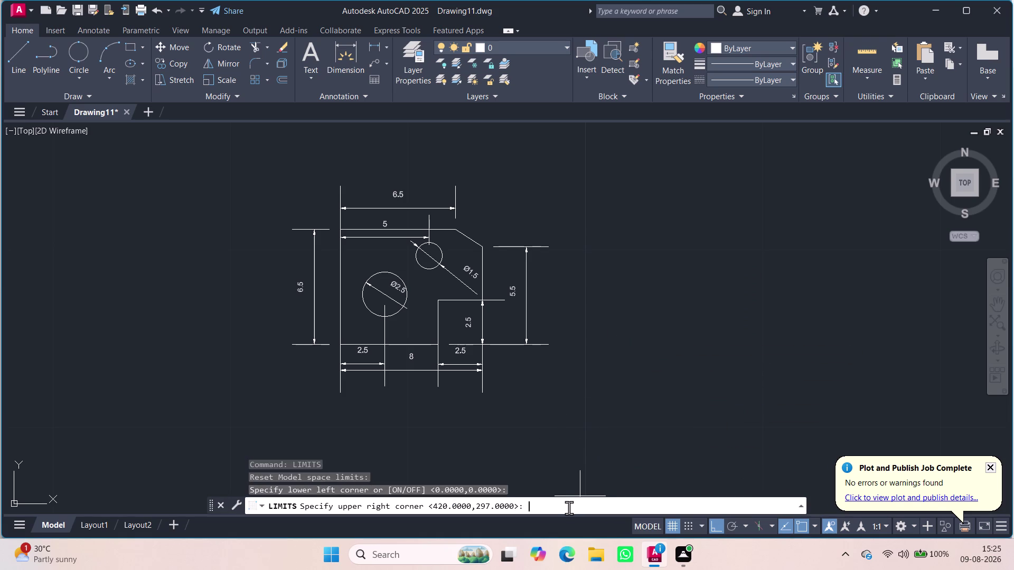
key(Return)
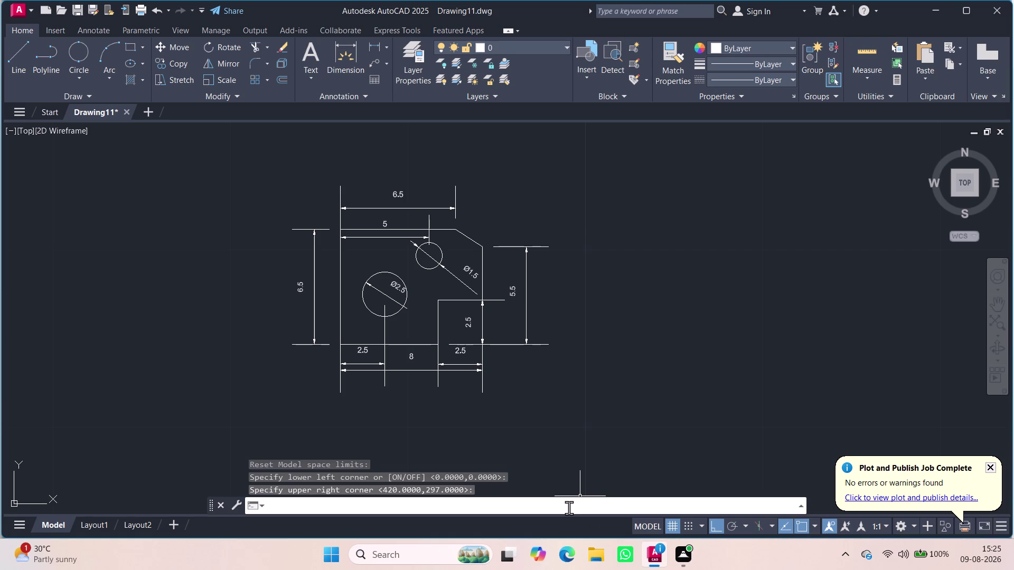
key(Escape)
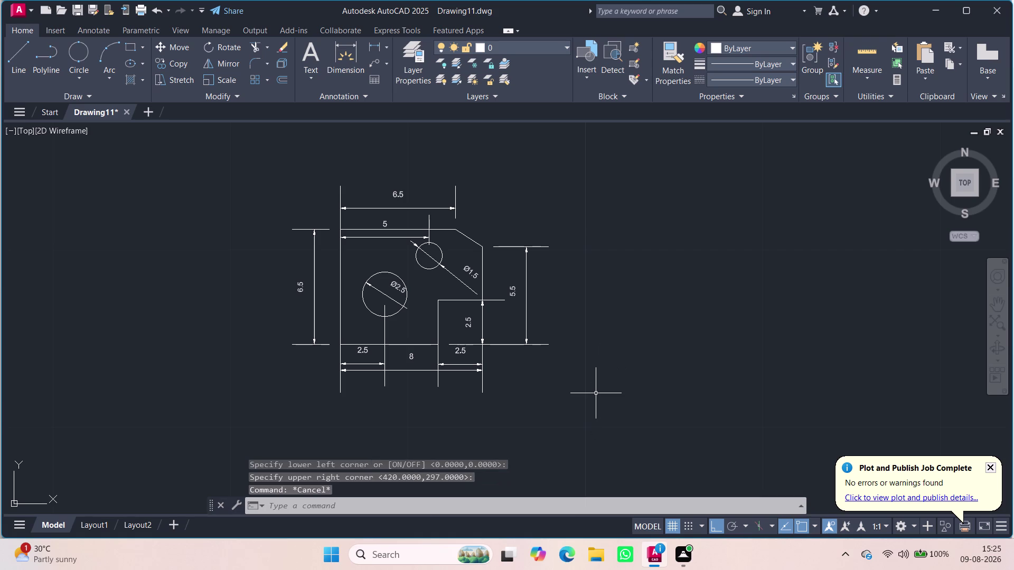
key(Escape)
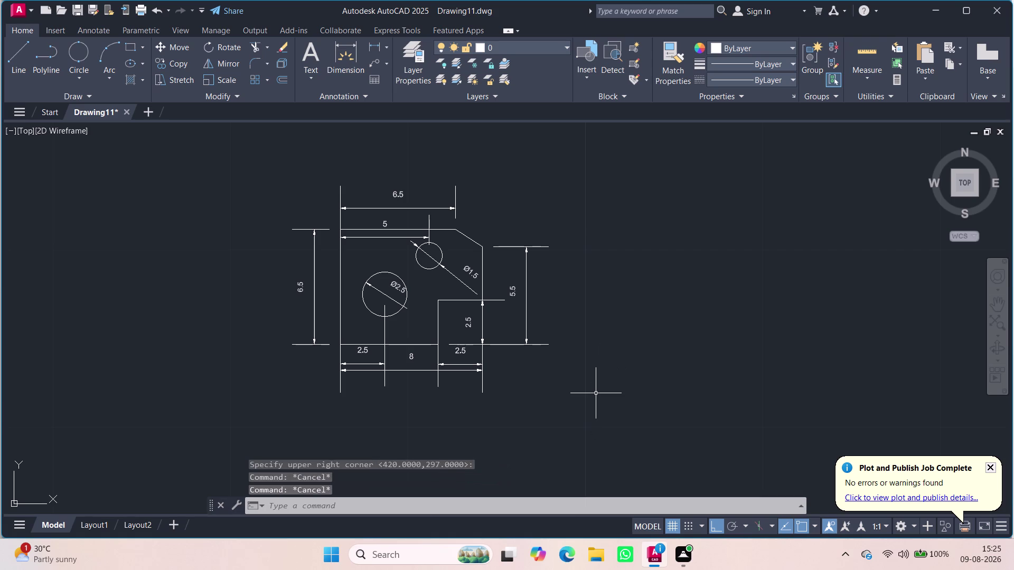
Redefine the limits with lower-left corner 0,0 and upper-right corner 210,297.
key(Return)
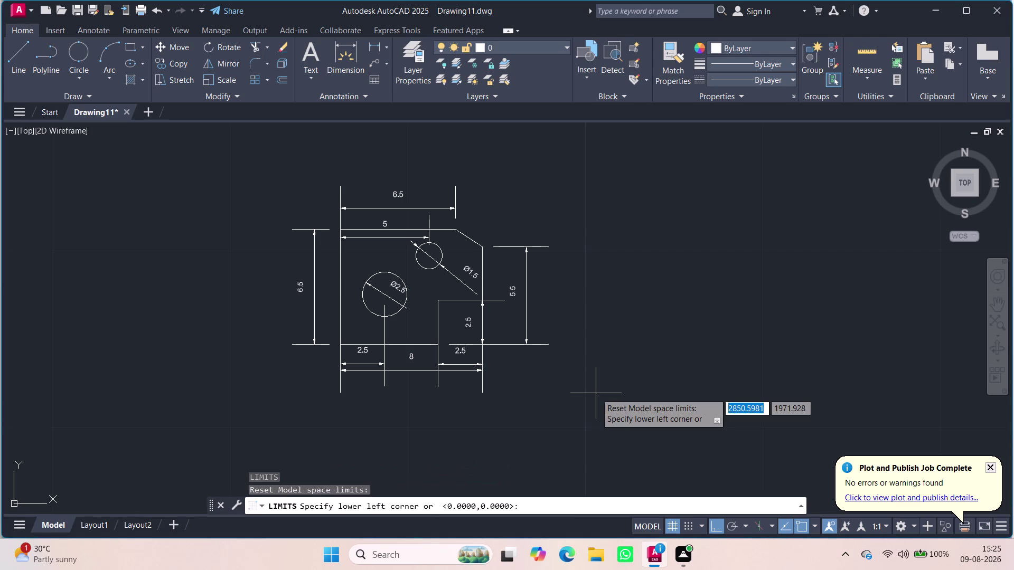
key(Return)
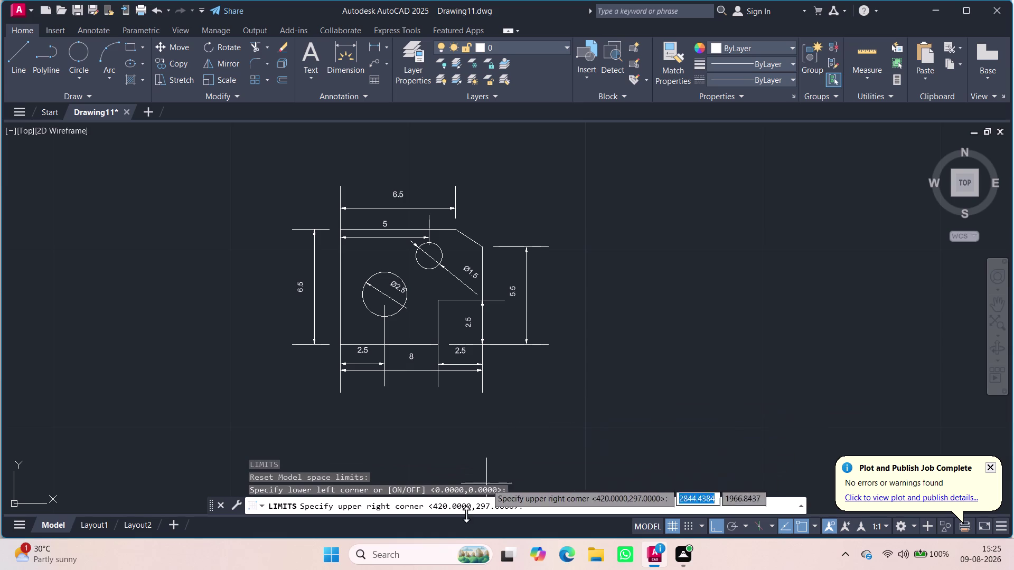
drag(473, 510, 450, 517)
click(476, 507)
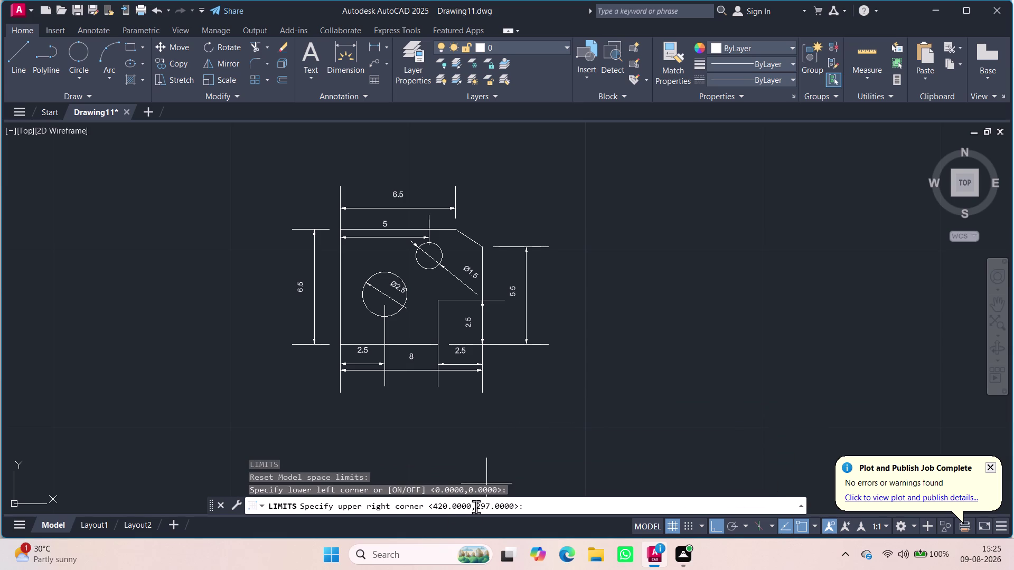
double_click(471, 508)
text(210)
key(comma)
text(297)
key(Return)
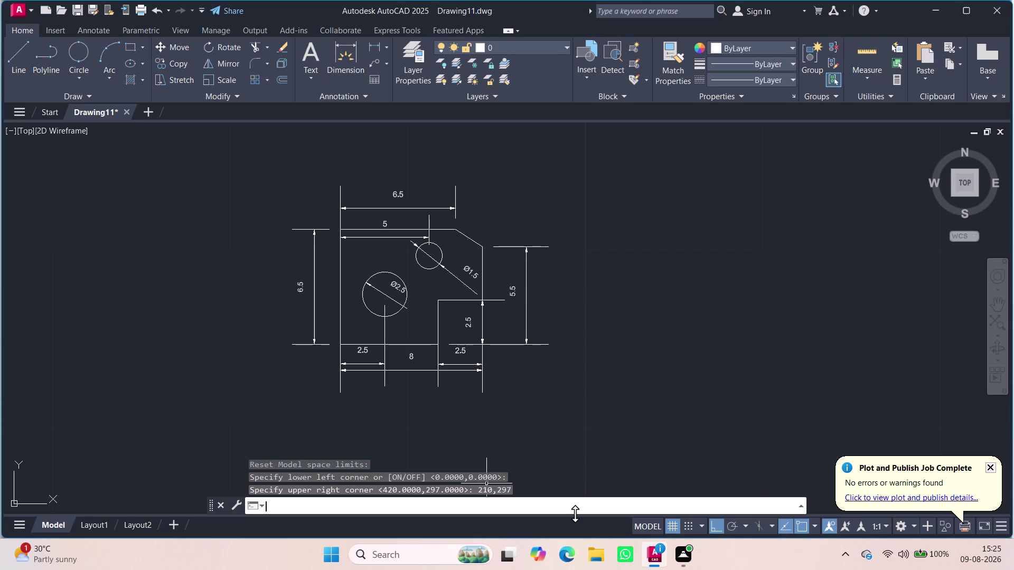
scroll(down, 3)
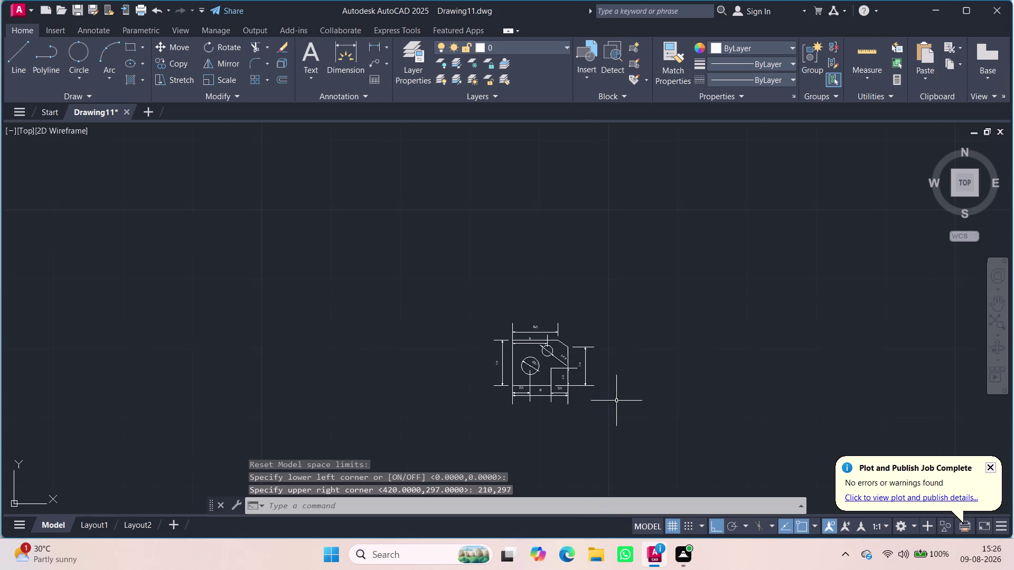
scroll(up, 3)
scroll(down, 3)
scroll(up, 3)
scroll(down, 3)
scroll(up, 3)
scroll(down, 3)
scroll(up, 3)
scroll(down, 3)
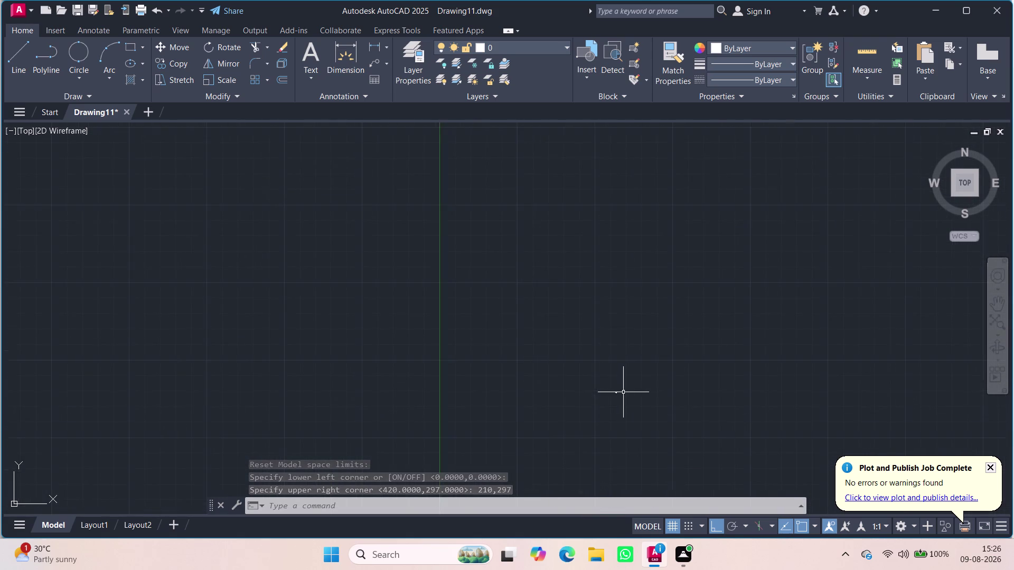
scroll(down, 3)
scroll(down, 3)
scroll(up, 3)
scroll(up, 3)
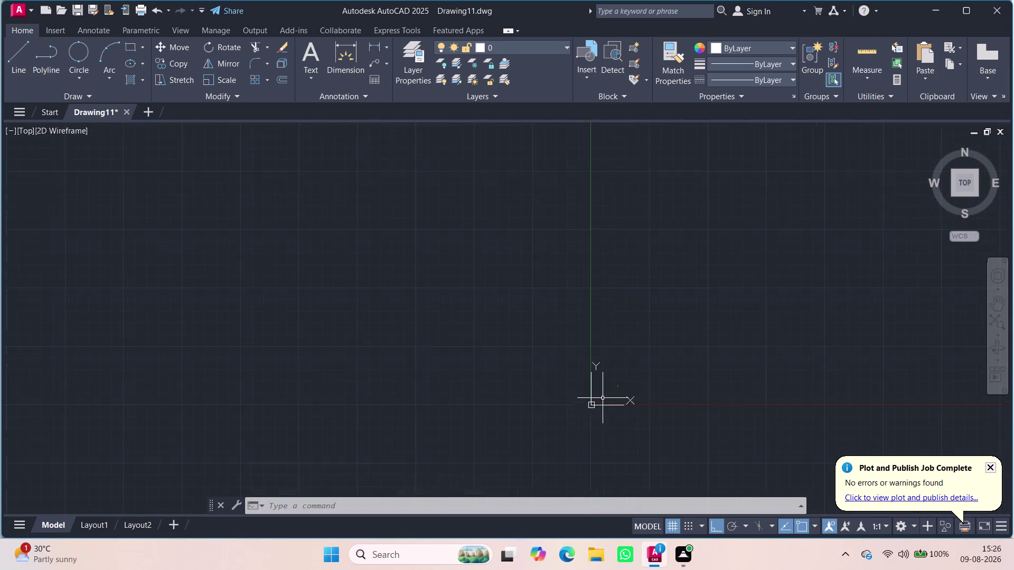
scroll(up, 3)
scroll(up, 3)
scroll(up, 3)
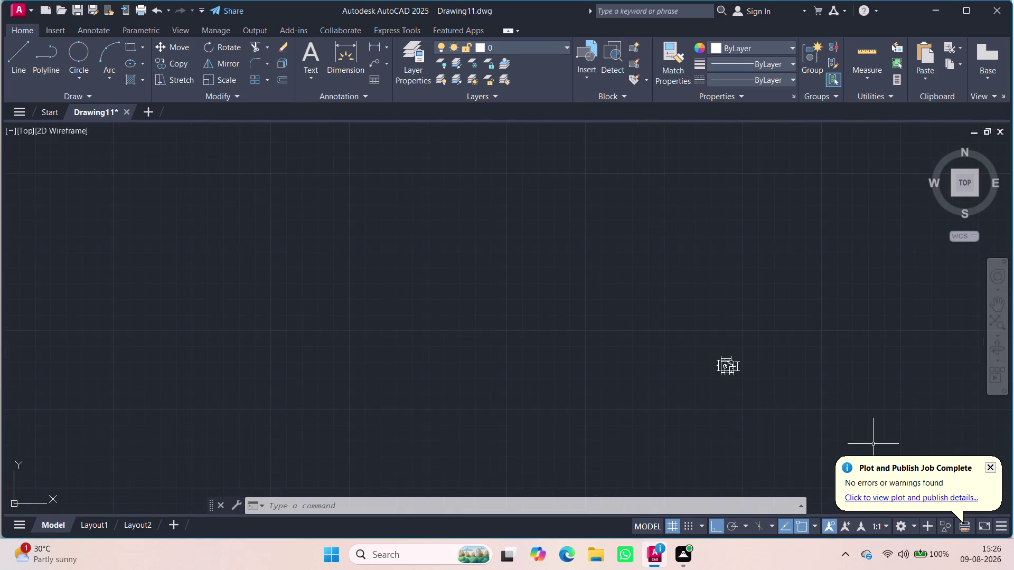
scroll(up, 3)
scroll(down, 3)
scroll(up, 3)
scroll(up, 3)
scroll(down, 3)
scroll(up, 3)
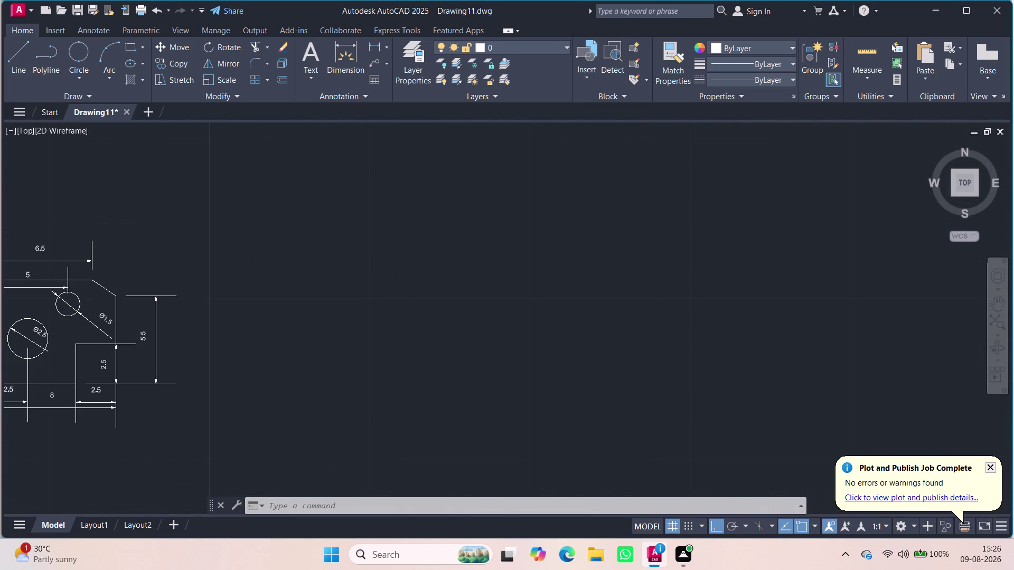
scroll(down, 3)
scroll(up, 3)
scroll(down, 3)
scroll(up, 3)
scroll(down, 3)
scroll(up, 3)
scroll(down, 3)
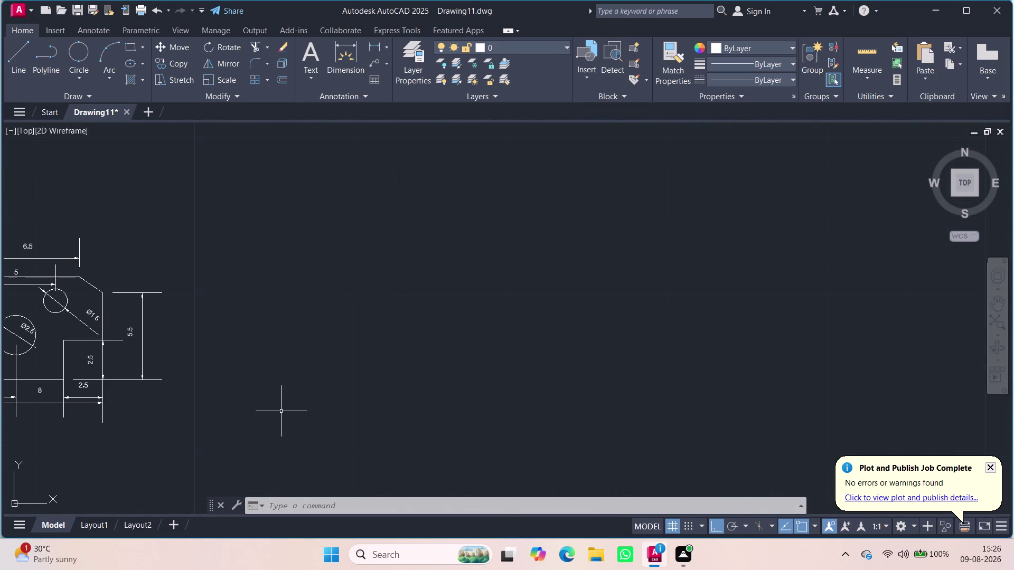
middle_drag(188, 320, 560, 302)
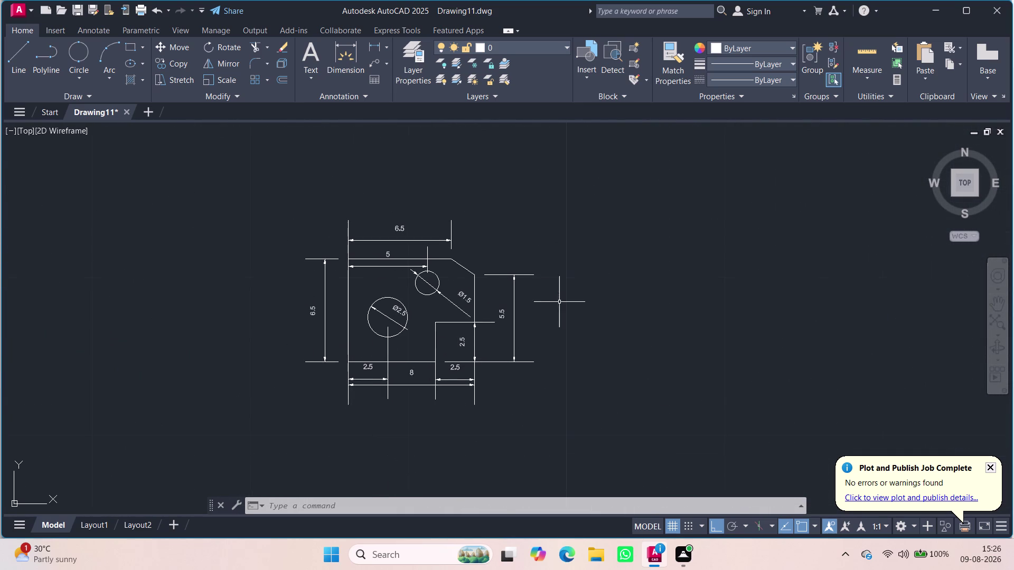
scroll(up, 3)
scroll(up, 3)
scroll(down, 3)
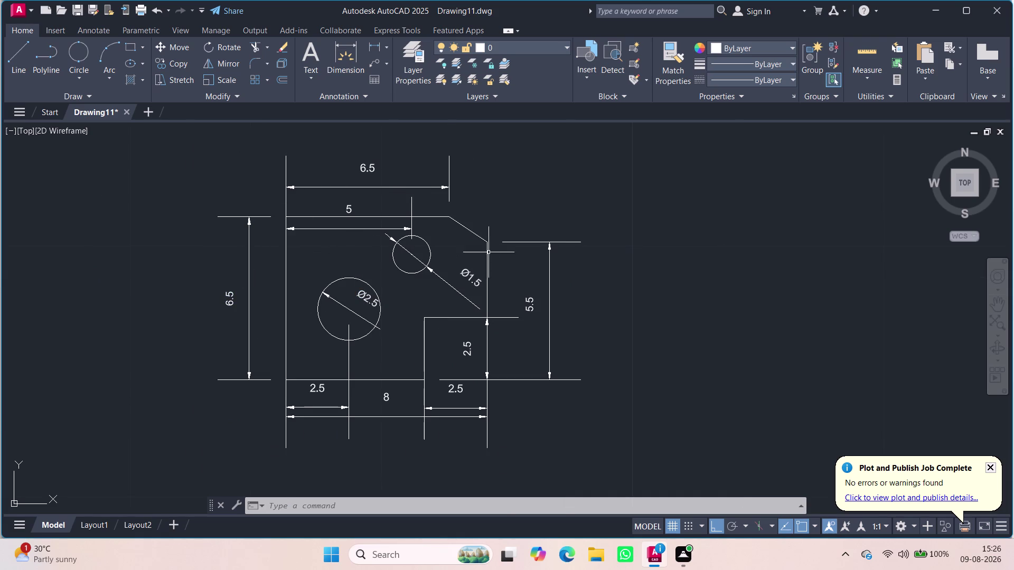
click(93, 11)
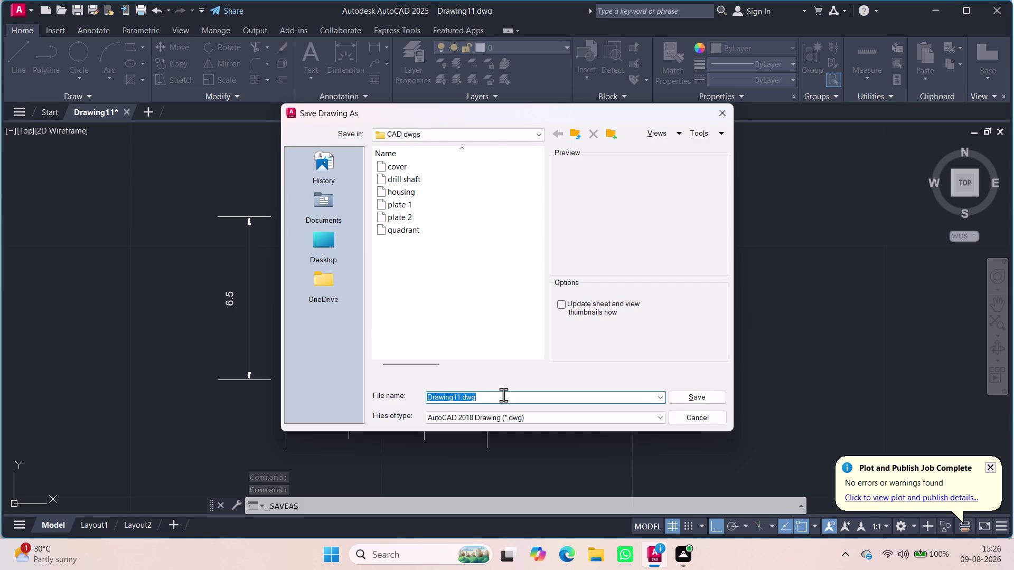
Replace the default file name with 'M sheet' and save into the CAD dwgs folder.
key(BackSpace)
key(BackSpace)
key(s)
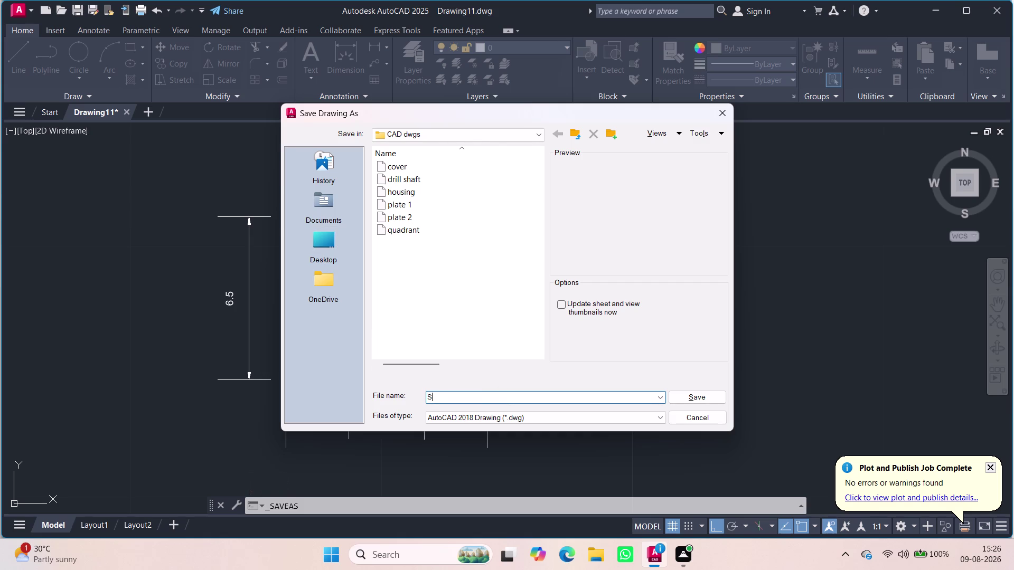
key(space)
text(m)
key(BackSpace)
key(BackSpace)
key(BackSpace)
text(she)
key(BackSpace)
key(BackSpace)
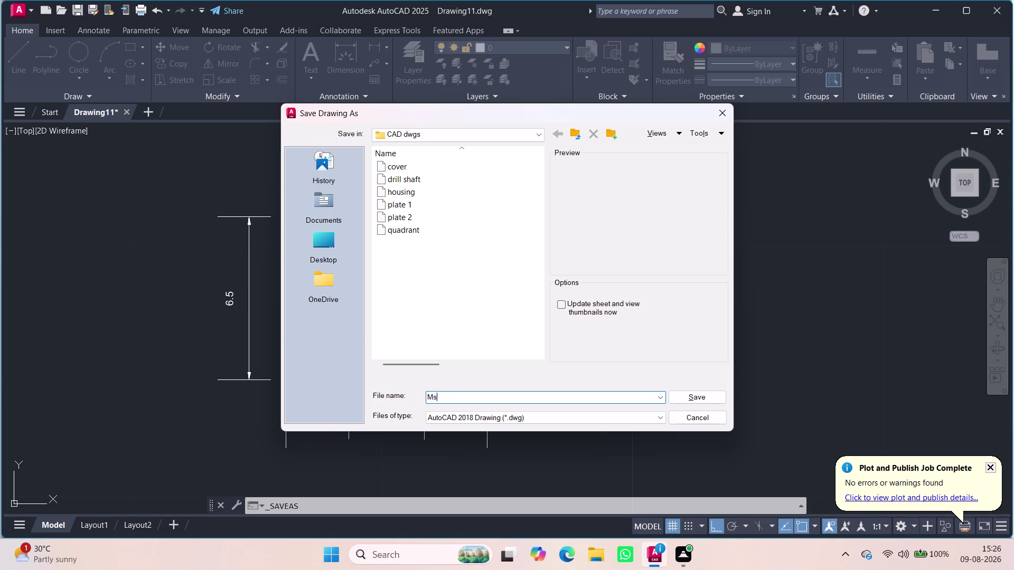
key(BackSpace)
key(space)
text(s)
text(heet)
click(725, 395)
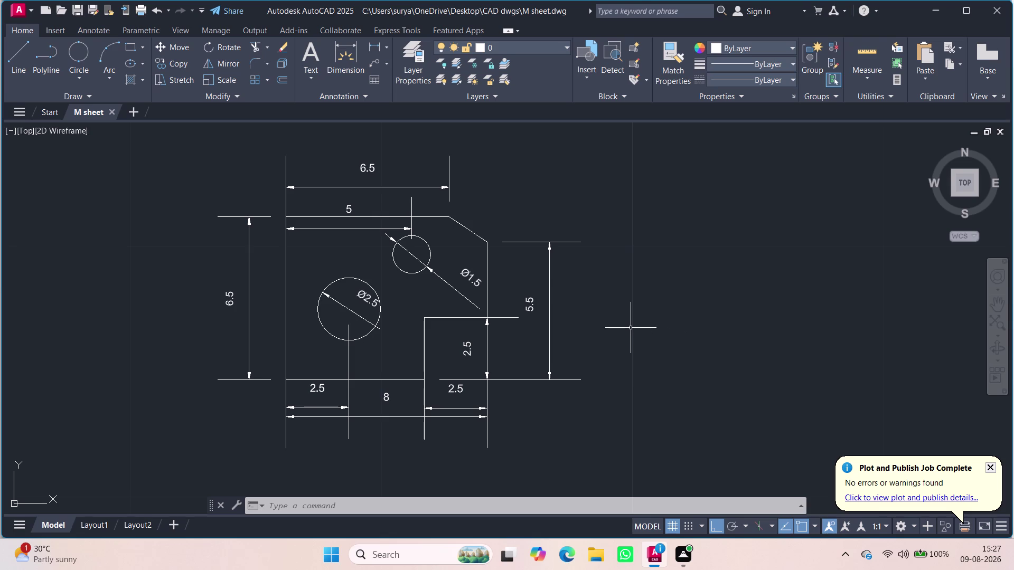
key(ctrl+p)
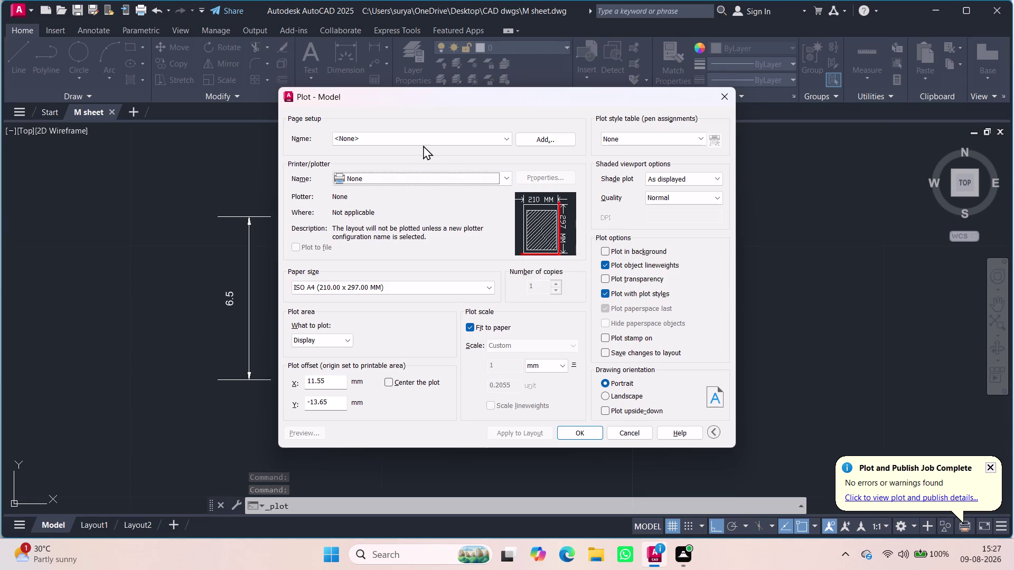
Set the plot to DWG To PDF.pc3, ISO A4 paper, plotting a Window.
click(509, 179)
click(409, 310)
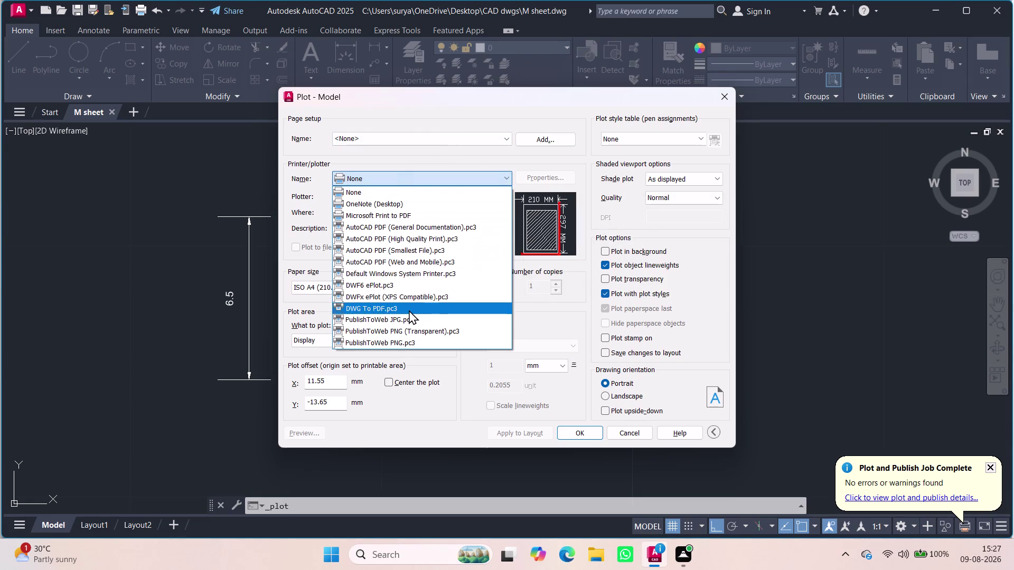
click(429, 291)
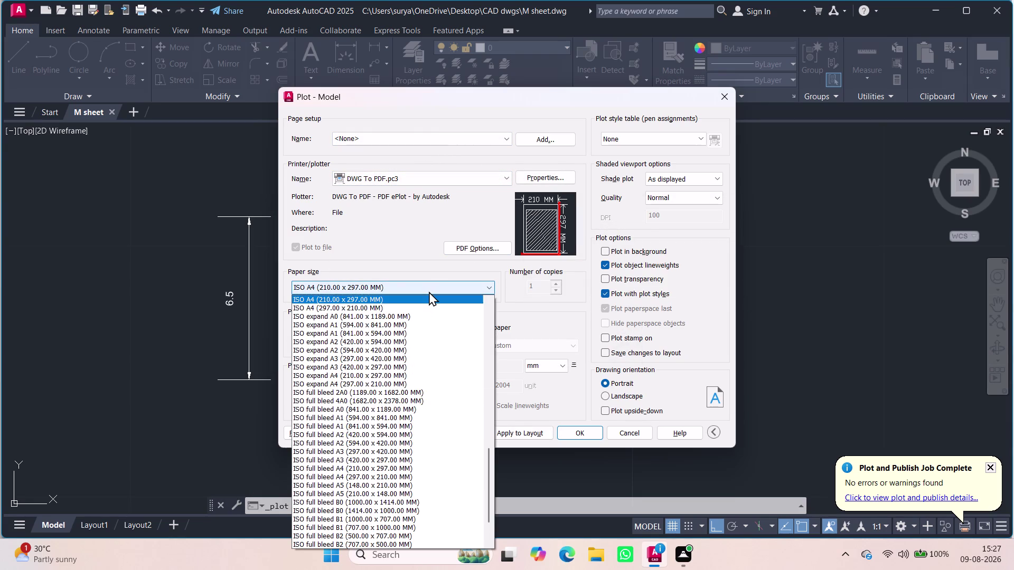
click(429, 292)
click(344, 339)
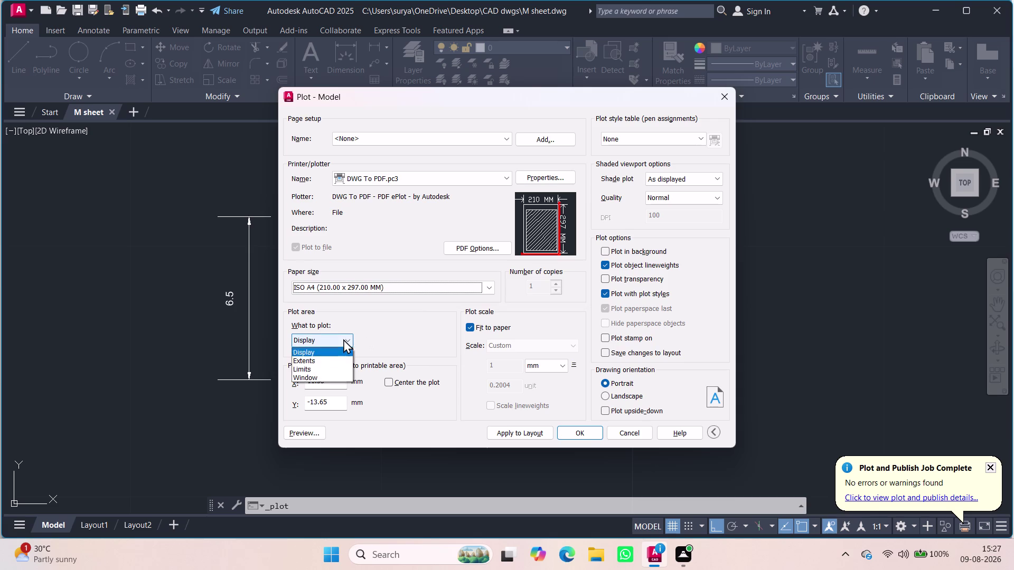
click(314, 374)
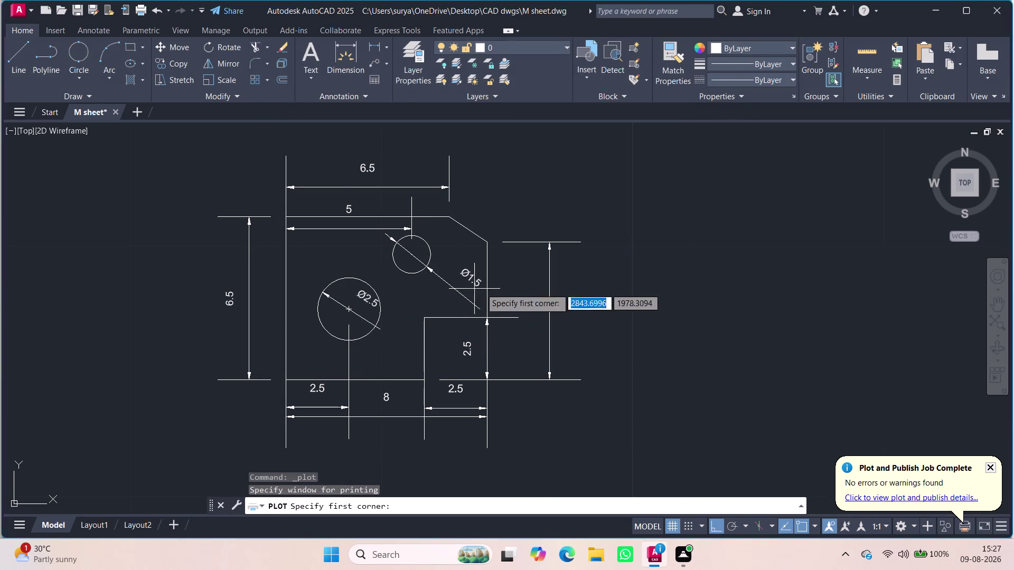
Pick a window around the profile and save the plot as M sheet-Model.pdf.
scroll(down, 3)
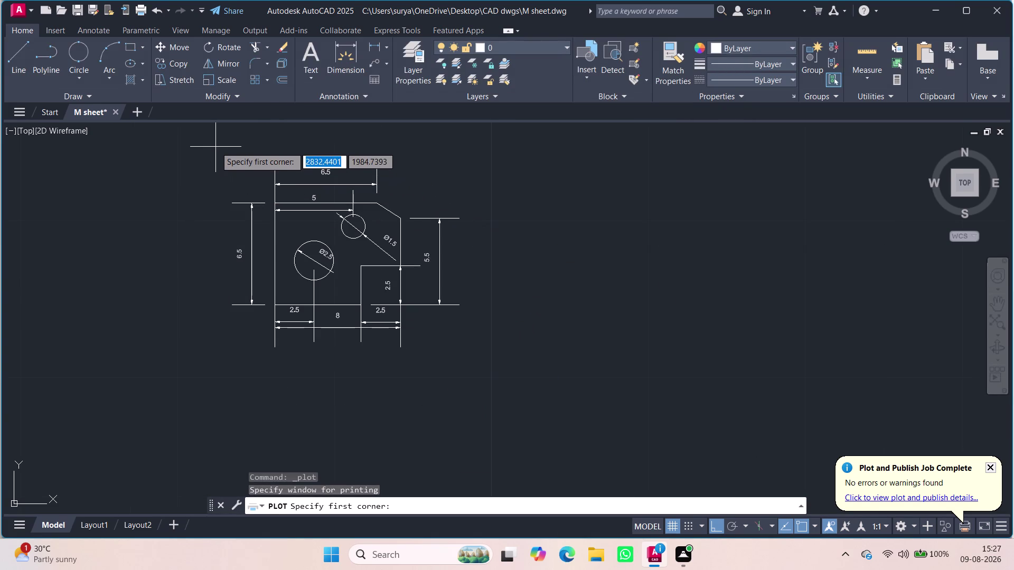
click(215, 142)
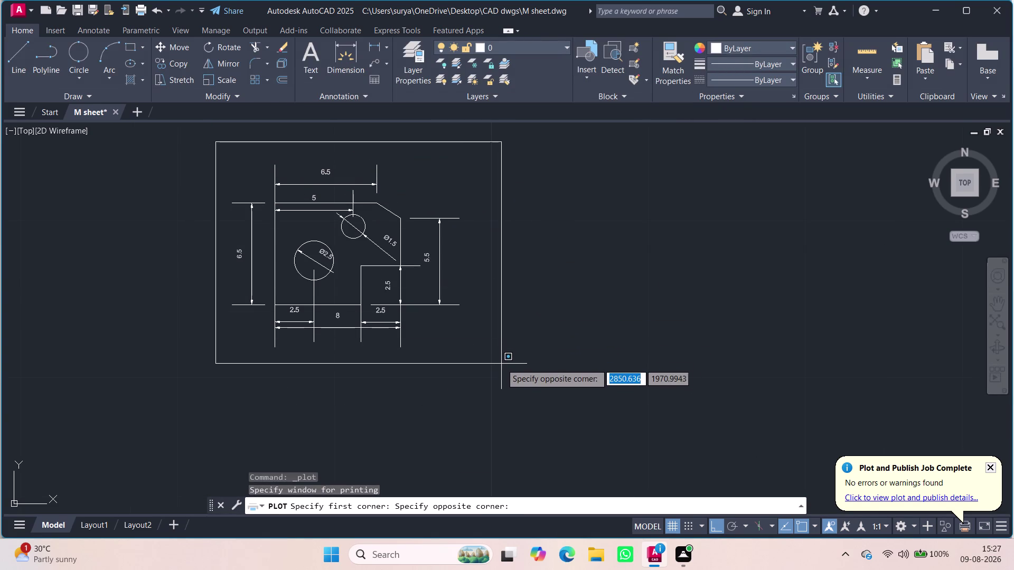
click(489, 376)
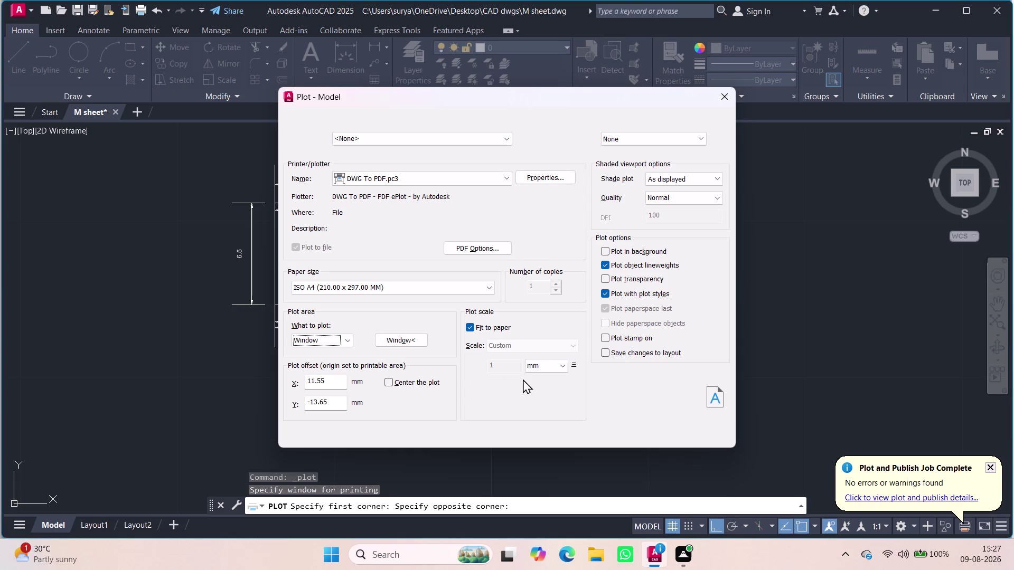
scroll(down, 3)
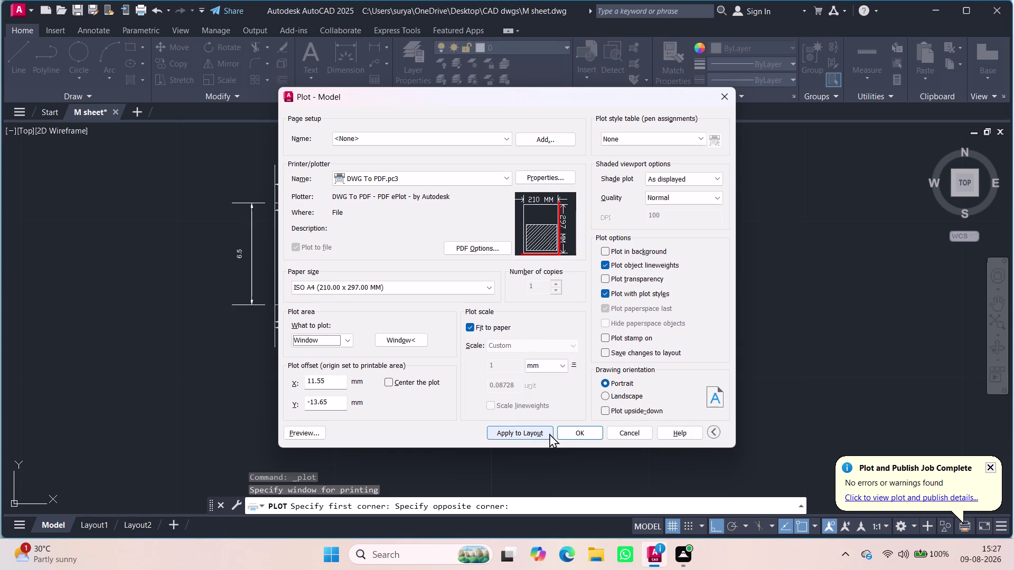
click(574, 427)
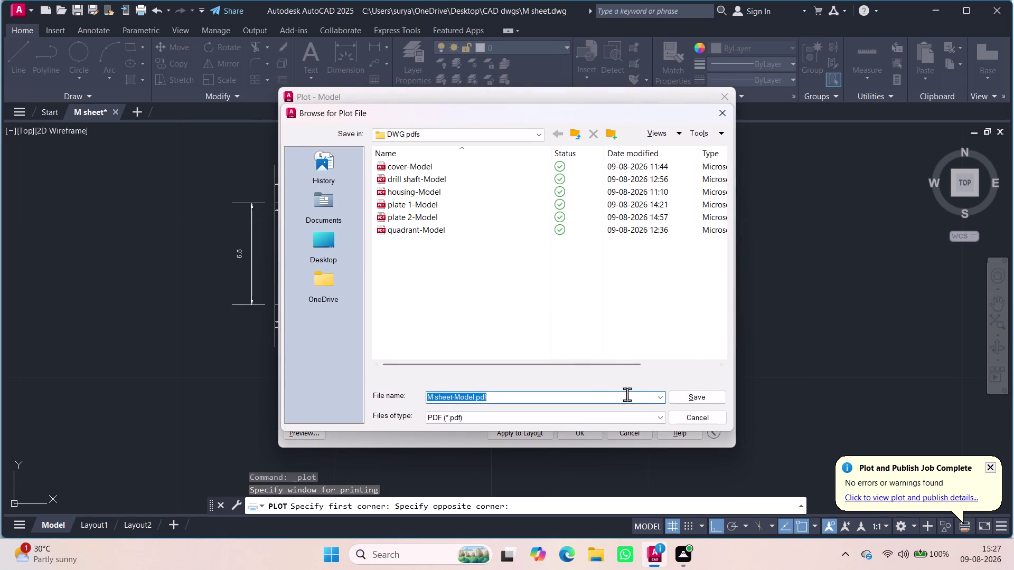
click(678, 403)
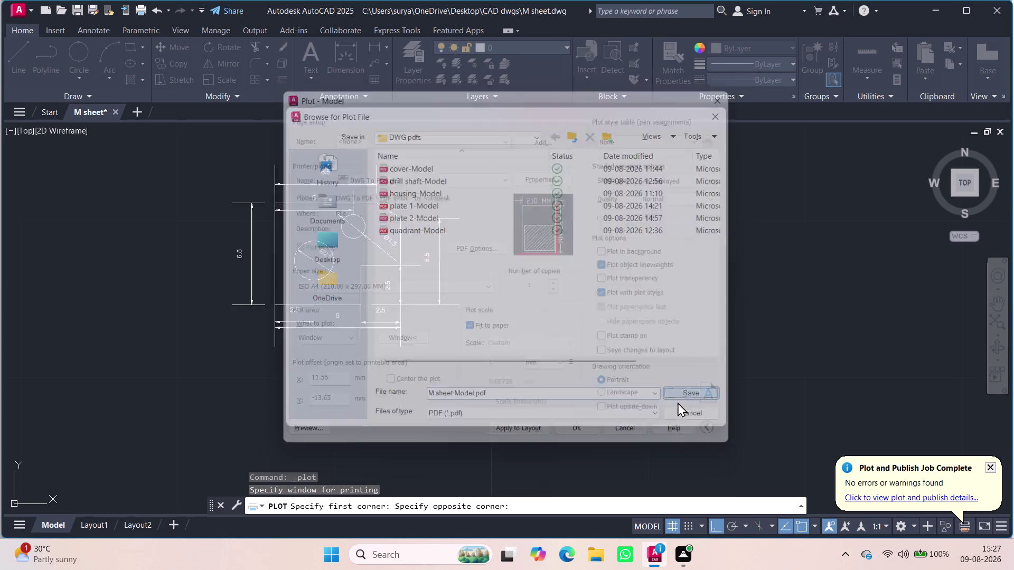